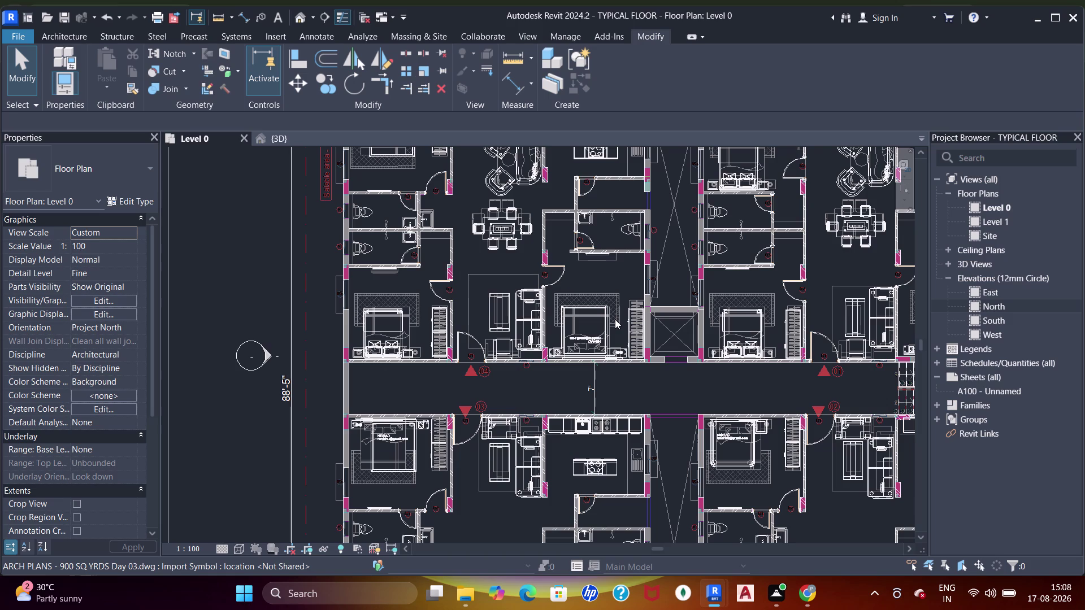
Frame the top-left apartment, then bring the TYPICAL FLOOR window back in front from the taskbar.
scroll(up, 3)
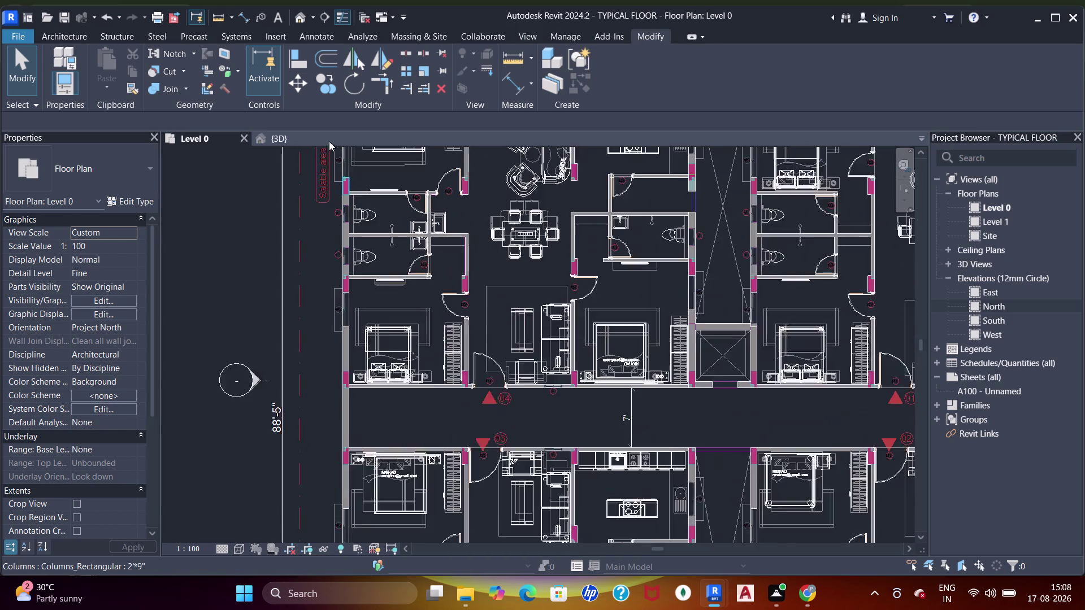
scroll(up, 3)
middle_drag(318, 180, 317, 299)
scroll(up, 3)
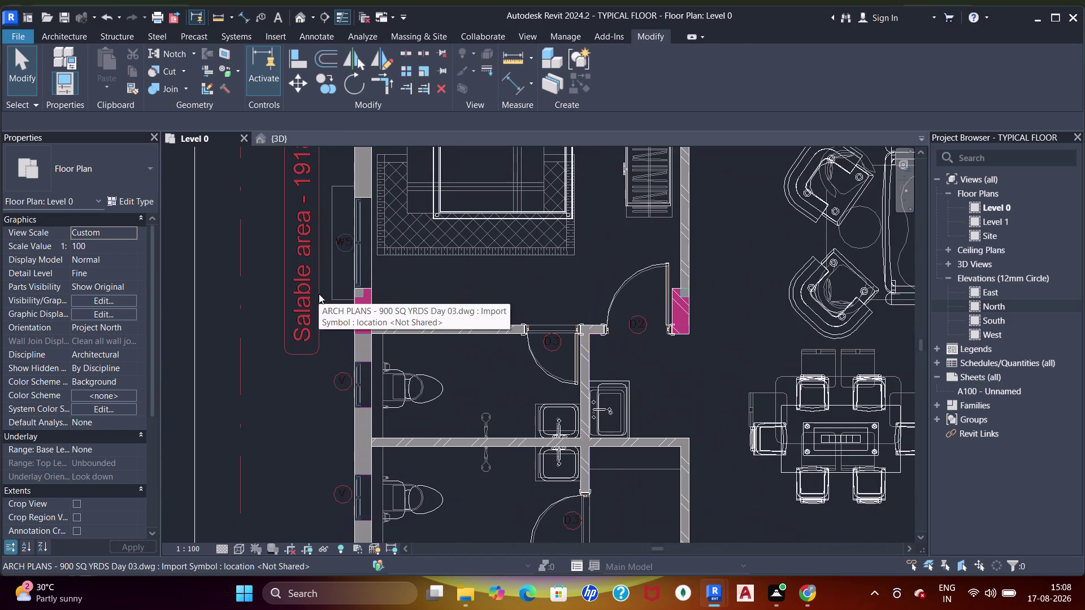
middle_drag(318, 294, 315, 385)
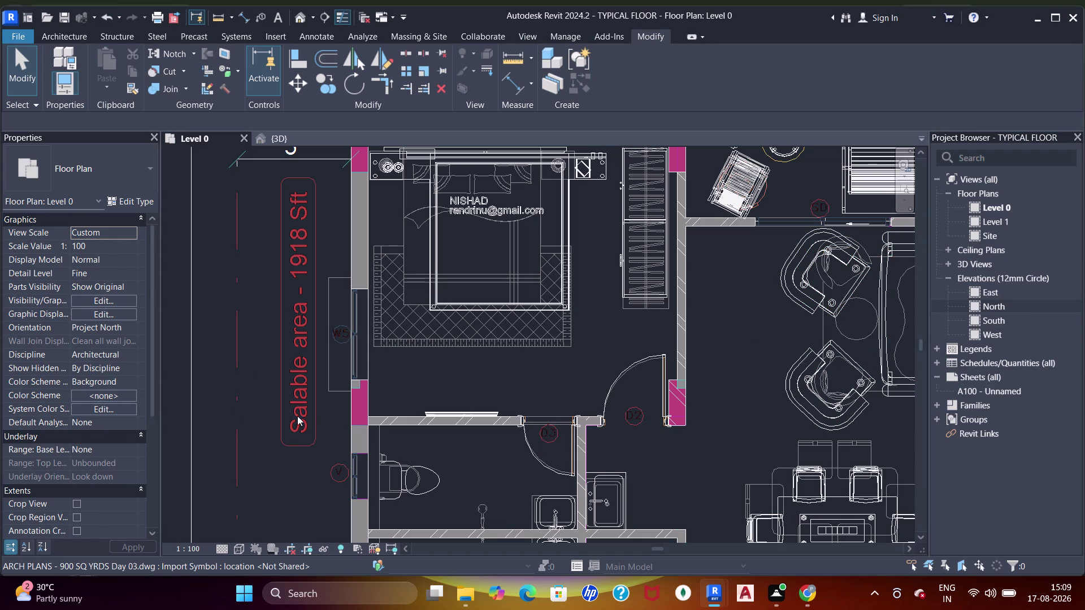
scroll(down, 3)
middle_drag(331, 318, 330, 342)
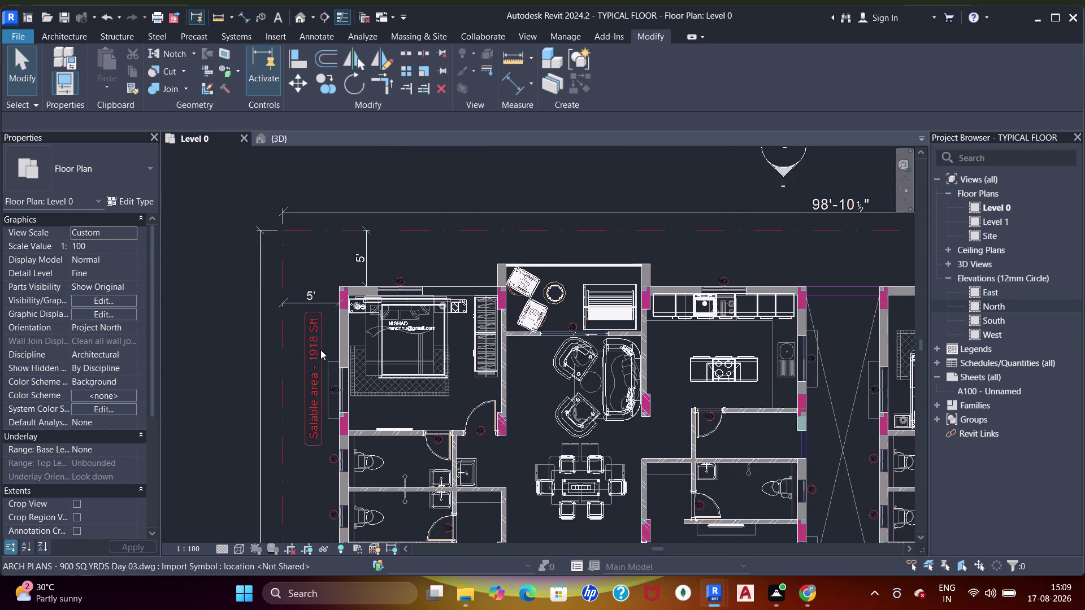
scroll(up, 3)
middle_drag(362, 348, 339, 322)
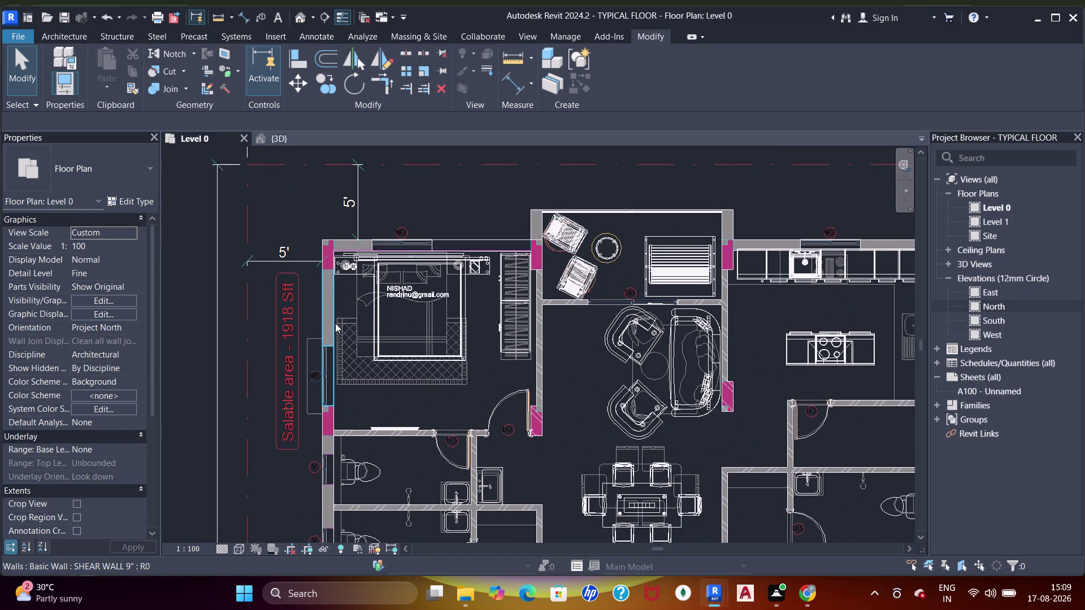
scroll(down, 3)
middle_drag(335, 332, 316, 360)
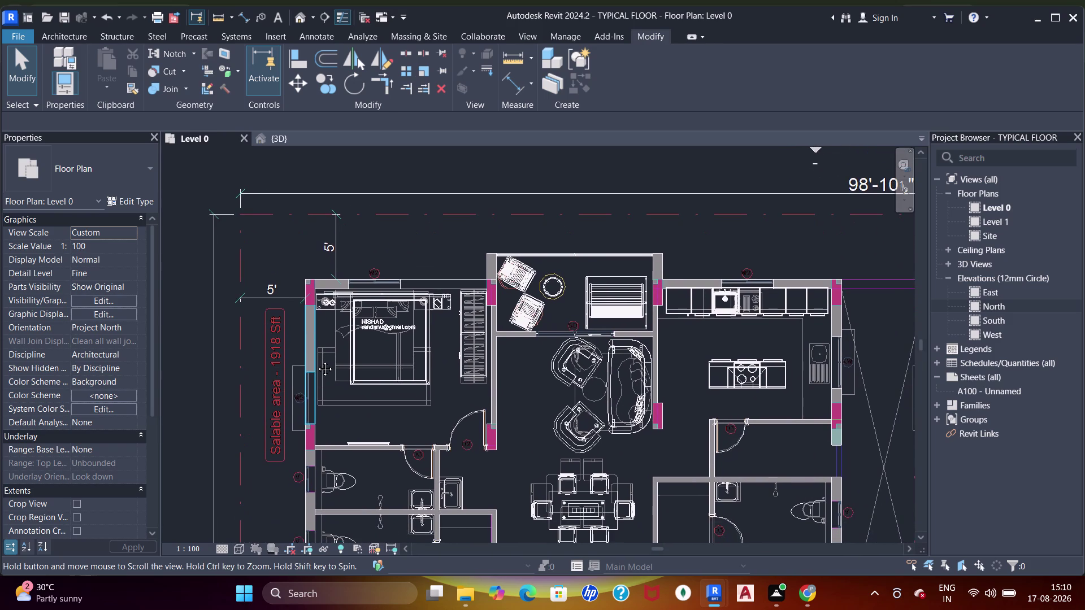
middle_drag(316, 360, 309, 358)
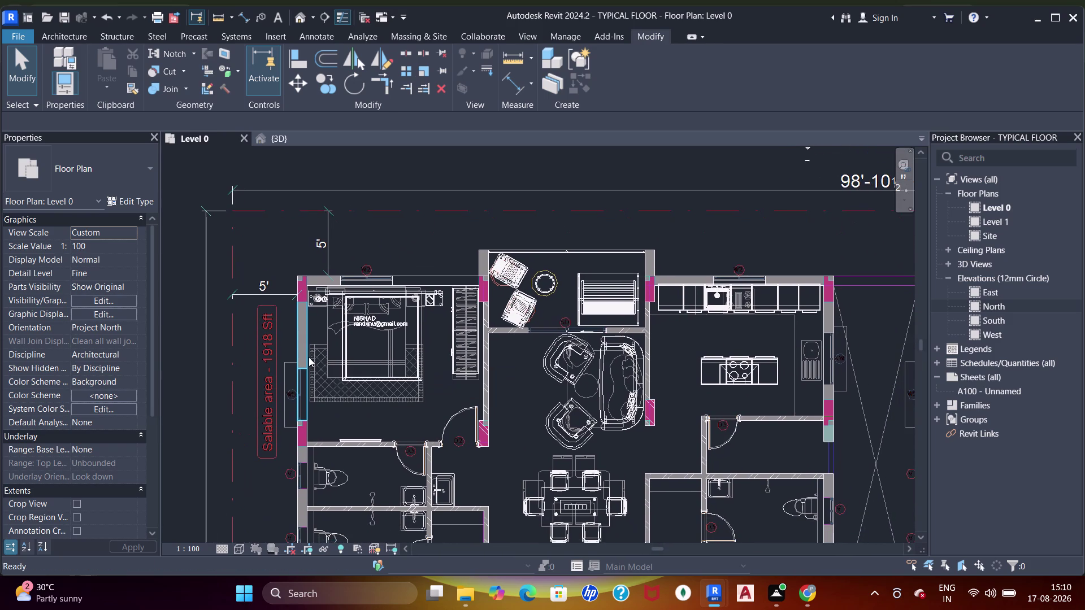
middle_click(309, 358)
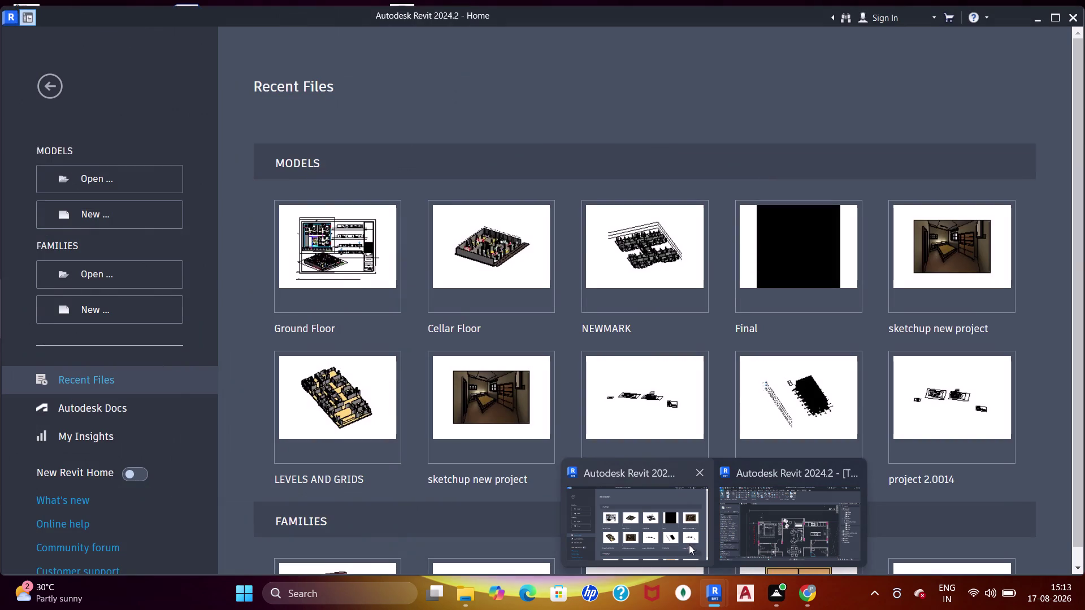
click(747, 535)
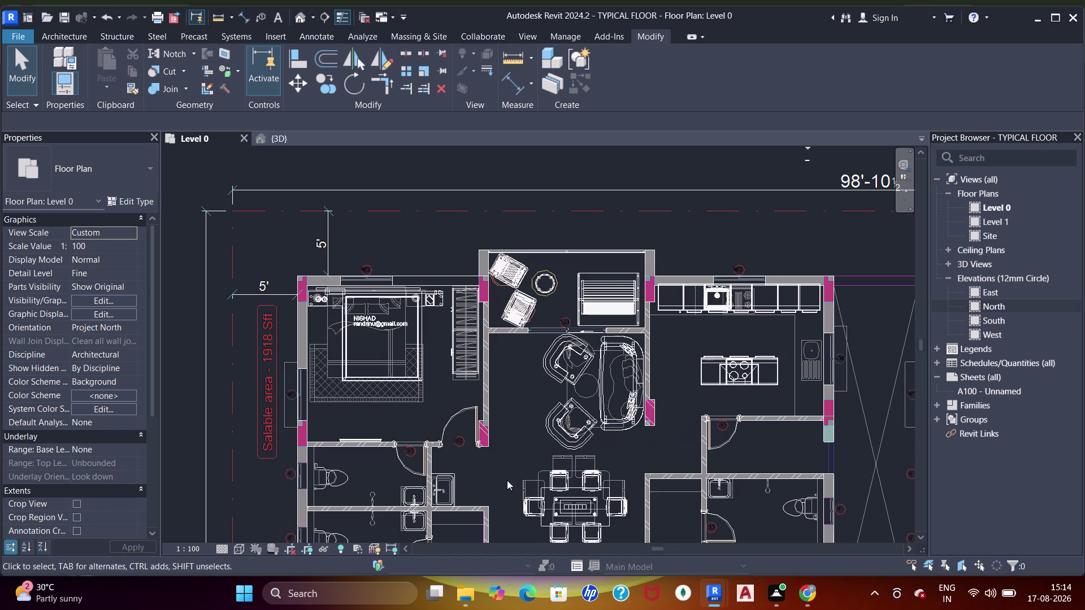
Pan and zoom in on the top-left bedroom of the Level 0 plan.
drag(264, 609, 441, 449)
drag(441, 448, 449, 434)
drag(449, 434, 444, 435)
drag(445, 436, 425, 434)
drag(426, 434, 433, 434)
drag(433, 434, 436, 433)
drag(435, 433, 435, 431)
drag(435, 430, 333, 385)
drag(333, 384, 331, 381)
scroll(up, 3)
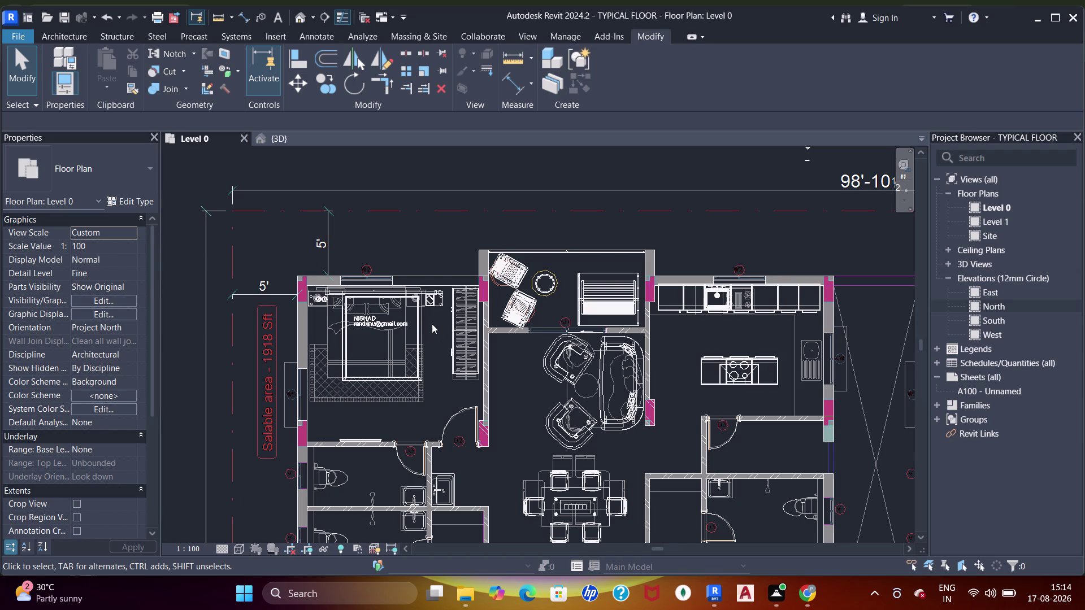
middle_drag(414, 290, 482, 326)
Open Visibility/Graphic Overrides for Level 0 with VG and focus the category filter.
key(Escape)
key(Escape)
key(v)
key(g)
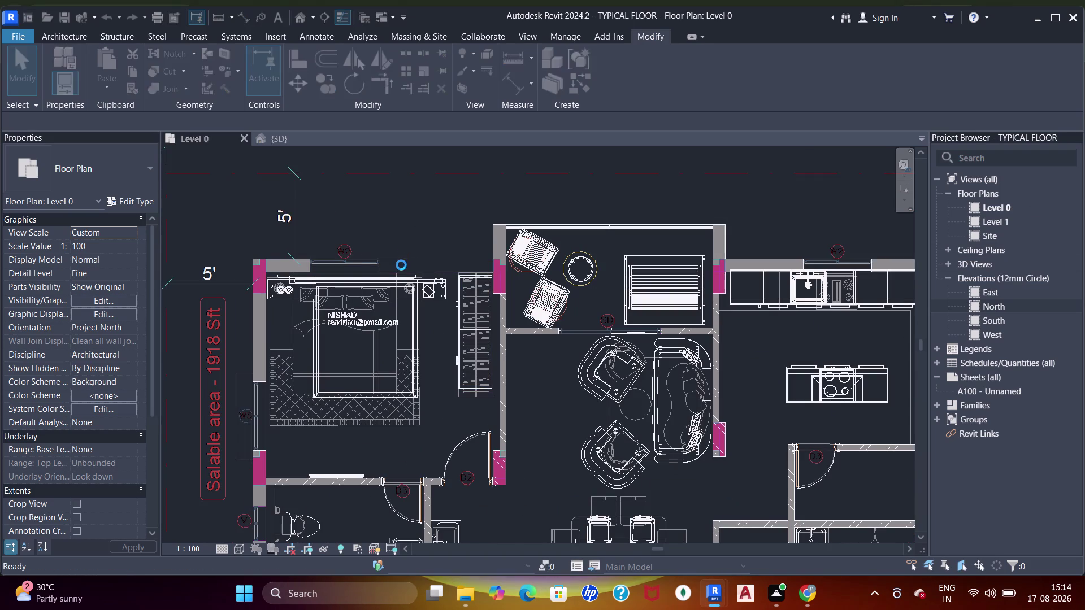
click(403, 147)
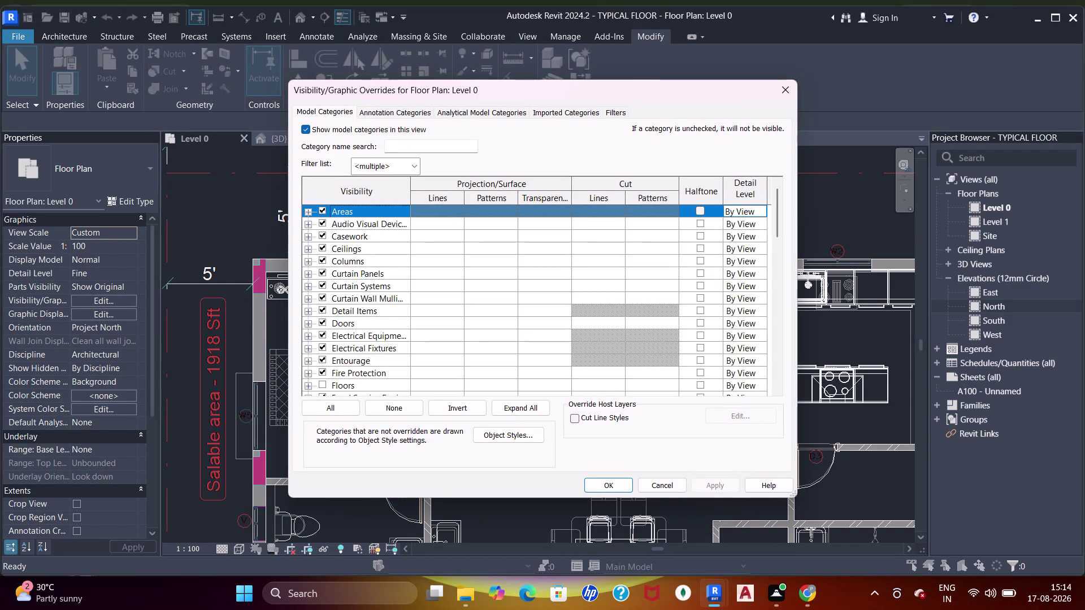
Filter the categories by 'flo' to check Floors visibility, then close the dialog.
key(f)
key(l)
key(o)
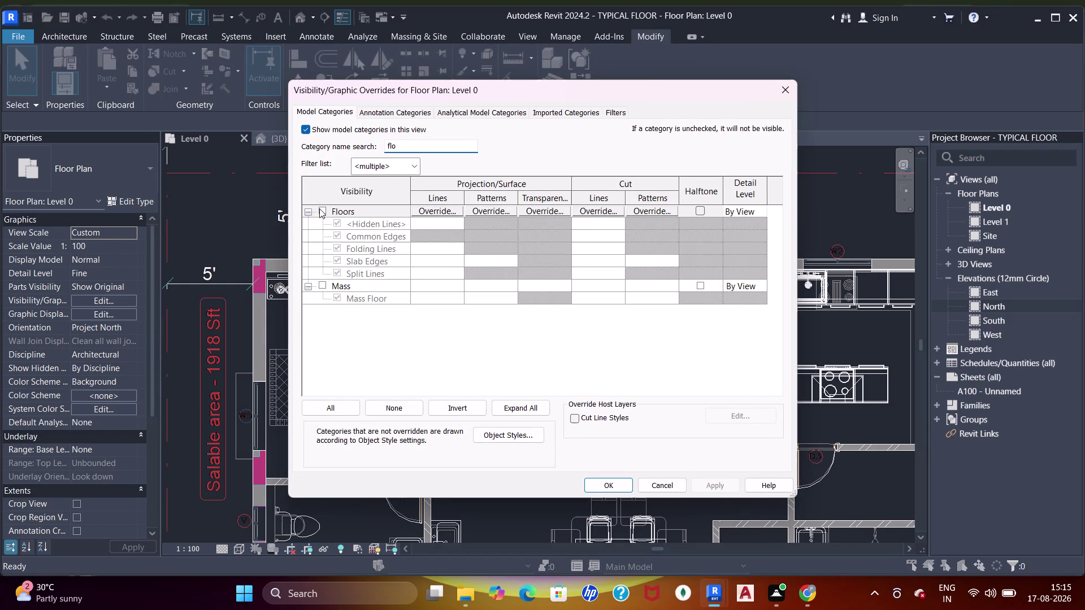
click(319, 208)
click(602, 477)
click(603, 479)
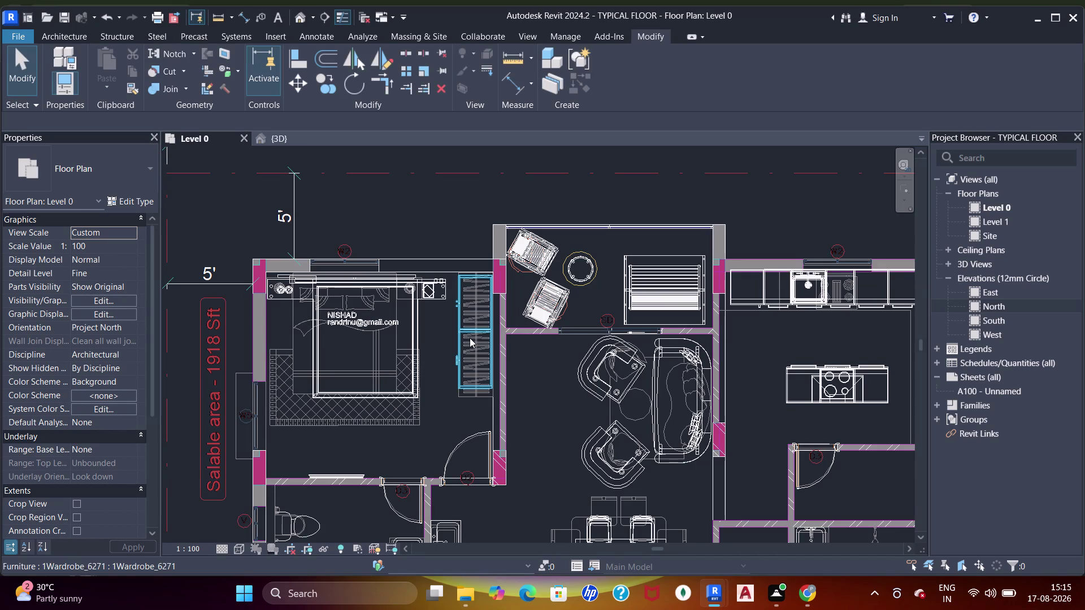
Reopen Visibility/Graphic Overrides with VG and focus the filter box.
right_click(410, 343)
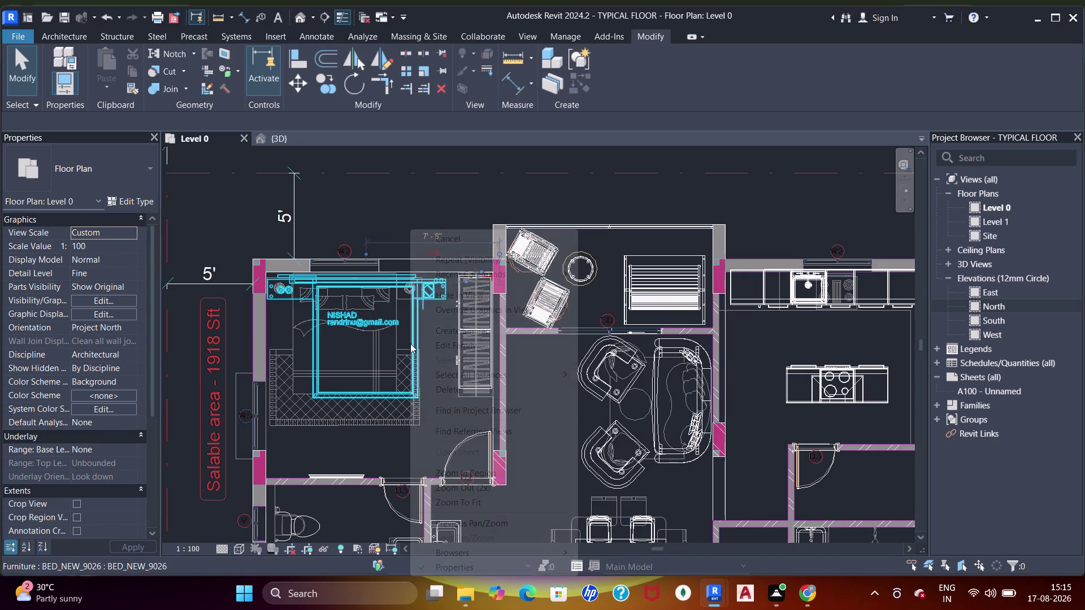
key(Escape)
key(v)
key(g)
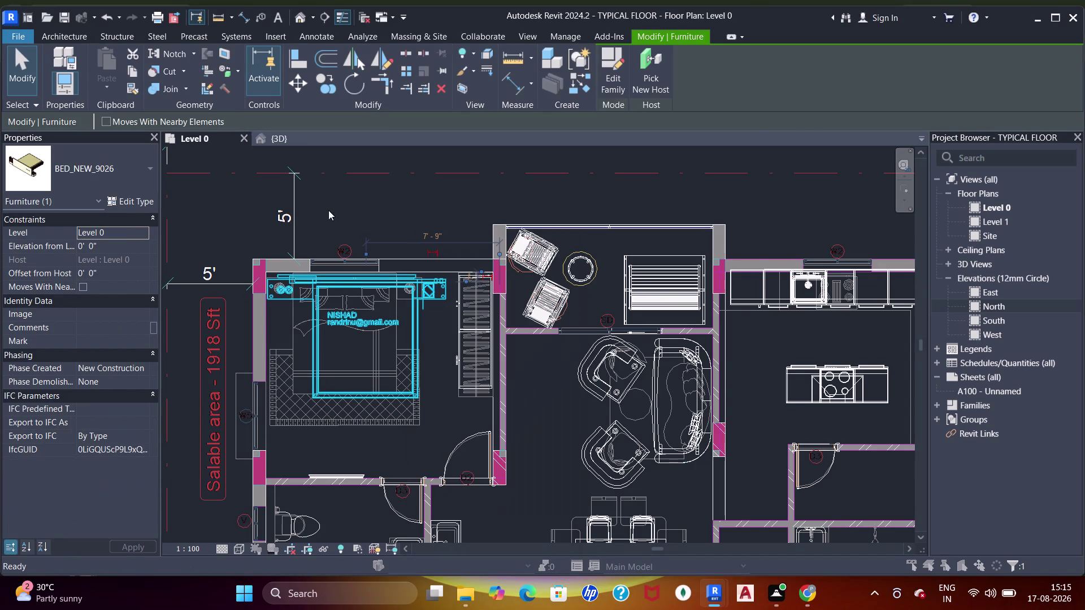
click(414, 143)
Filter by 'fur', uncheck Furniture and Furniture Systems, and confirm with OK.
key(f)
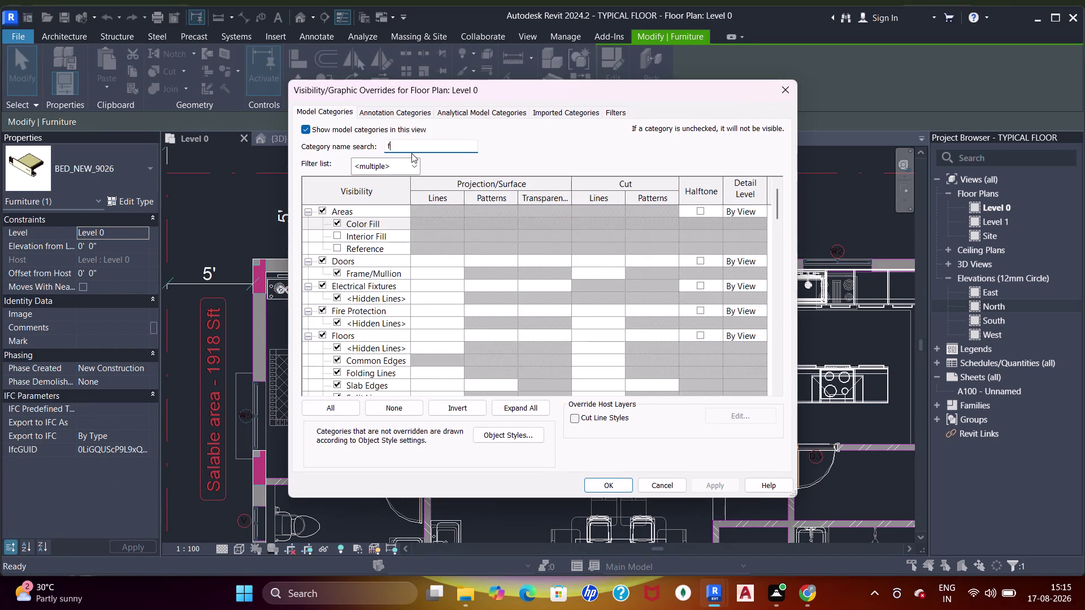
key(u)
key(r)
click(317, 209)
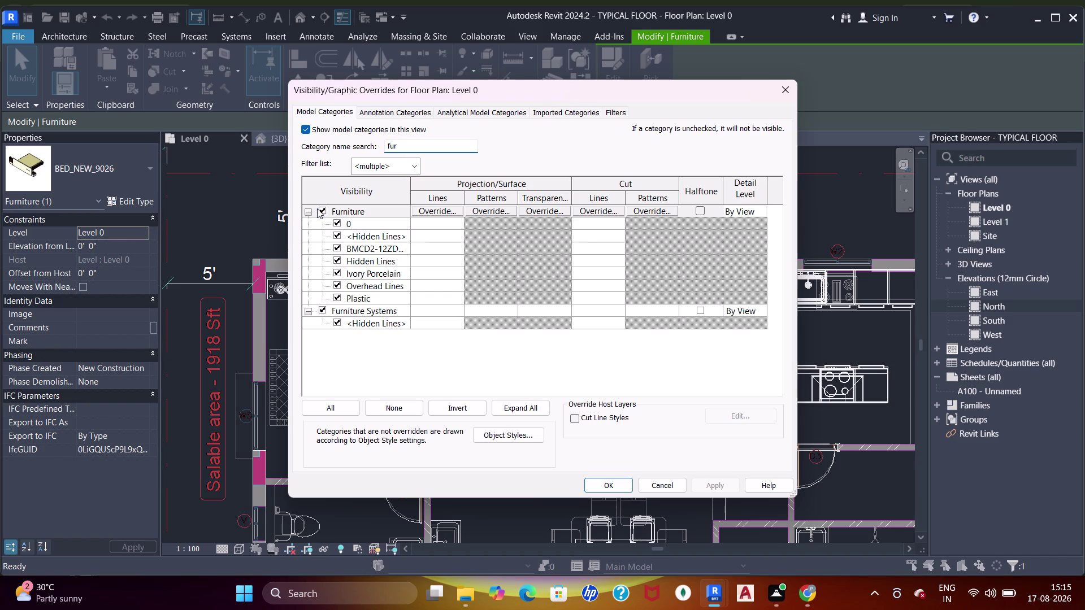
click(326, 306)
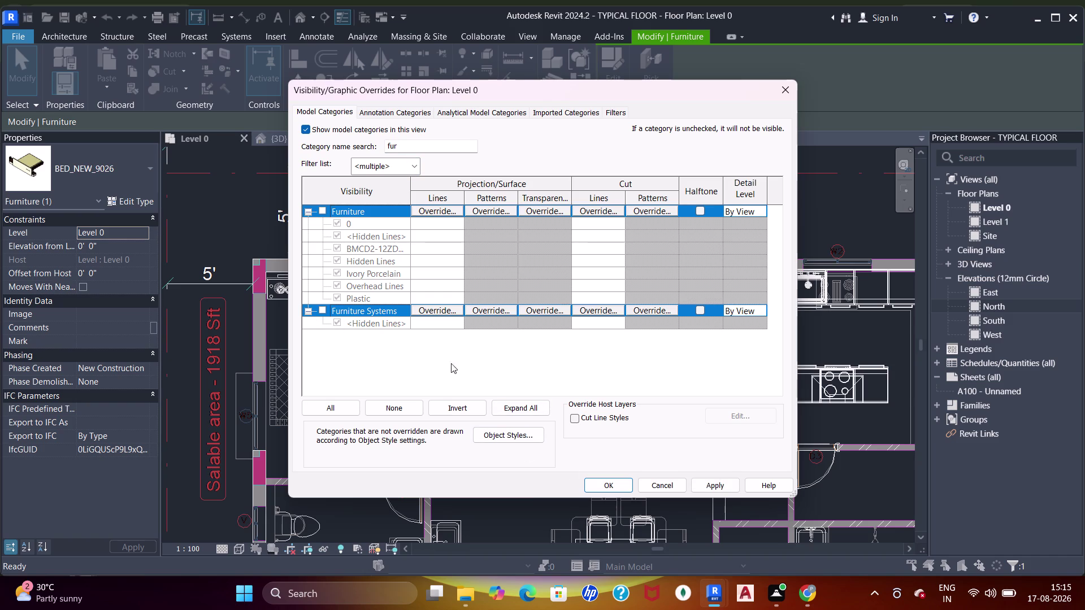
drag(602, 487, 600, 482)
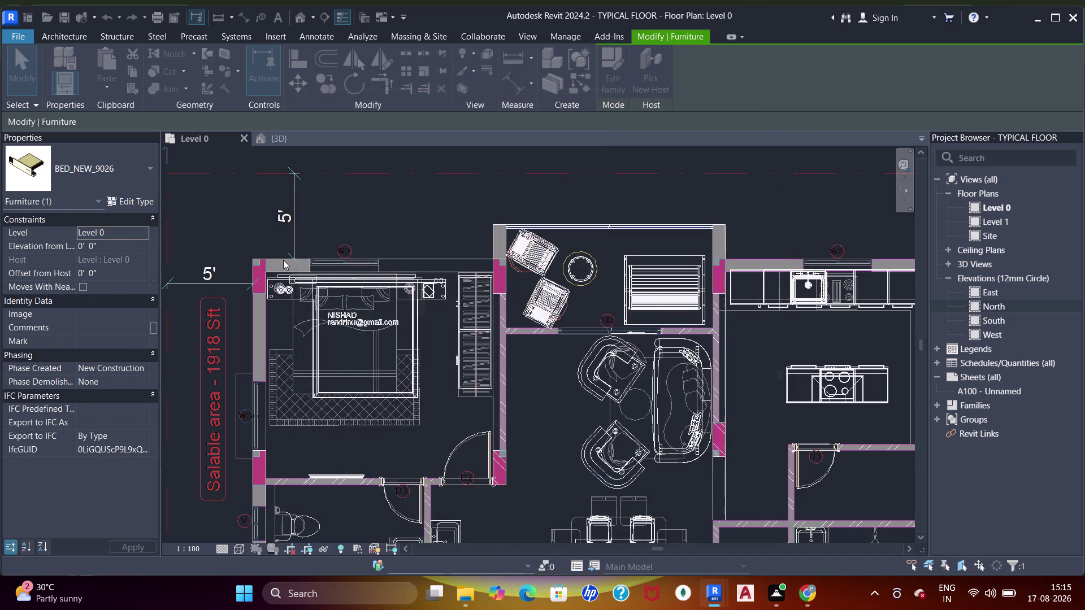
Pan and zoom across the floor plan to survey the apartments.
scroll(down, 3)
middle_drag(512, 298, 483, 241)
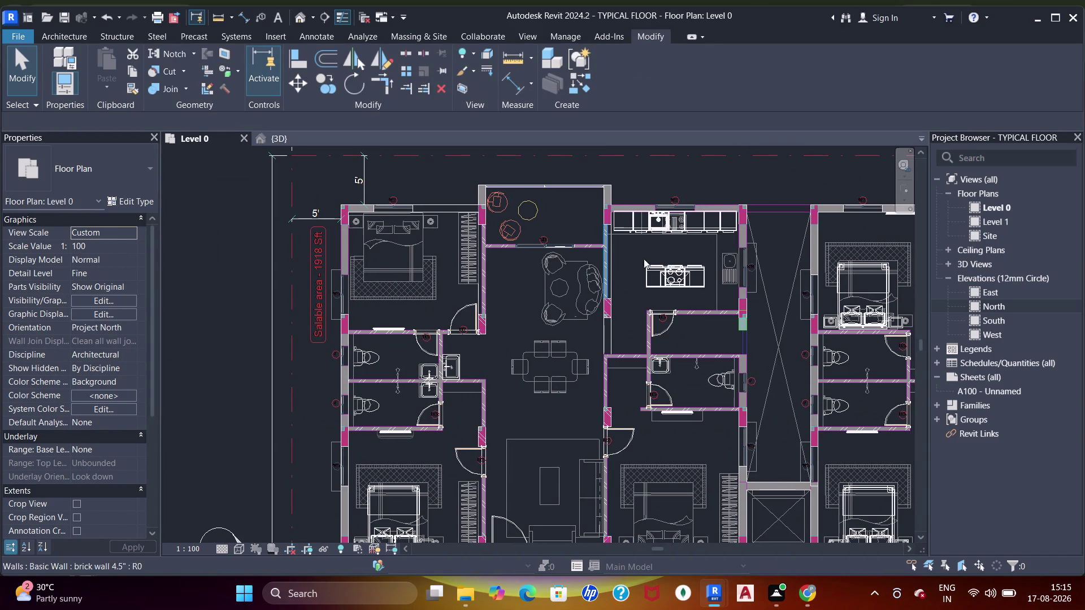
middle_drag(617, 395, 473, 273)
scroll(down, 3)
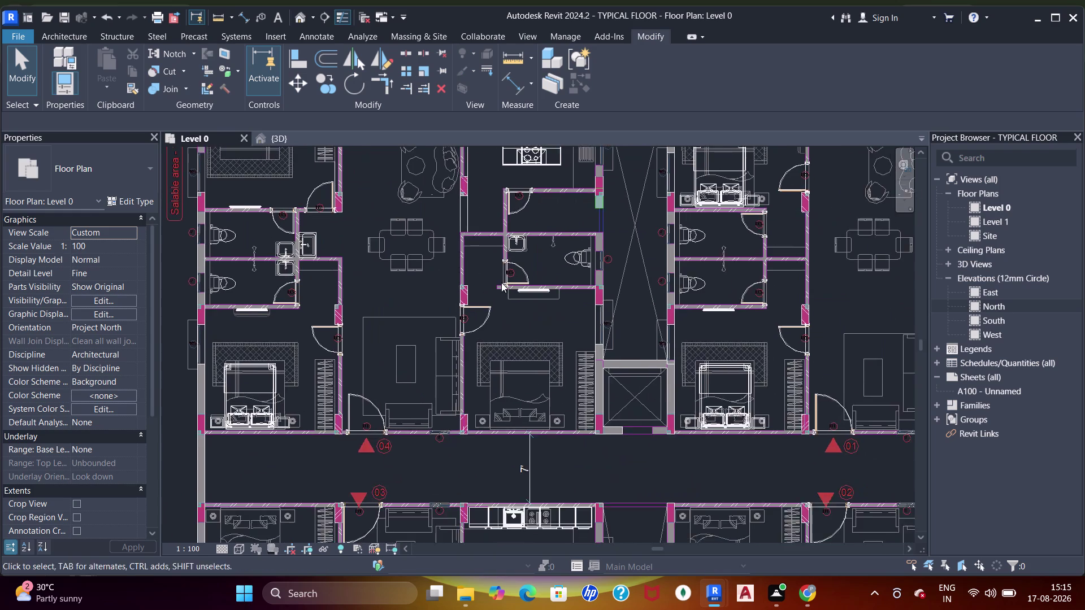
scroll(down, 3)
middle_drag(514, 296, 555, 348)
scroll(up, 3)
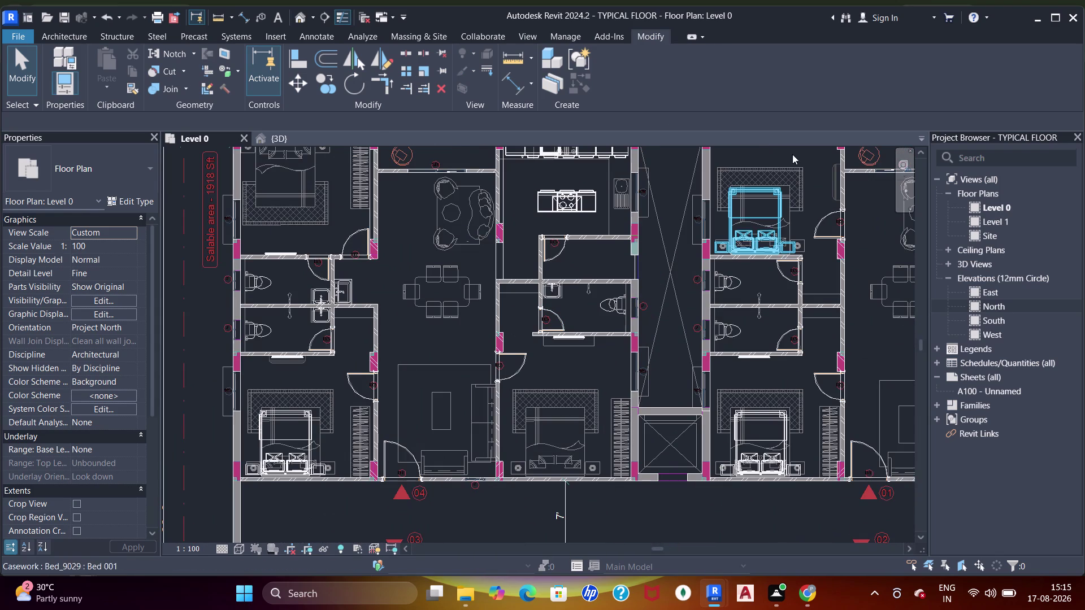
middle_drag(594, 175, 602, 245)
scroll(up, 3)
Temporarily hide all kitchen units visible in the view.
click(578, 267)
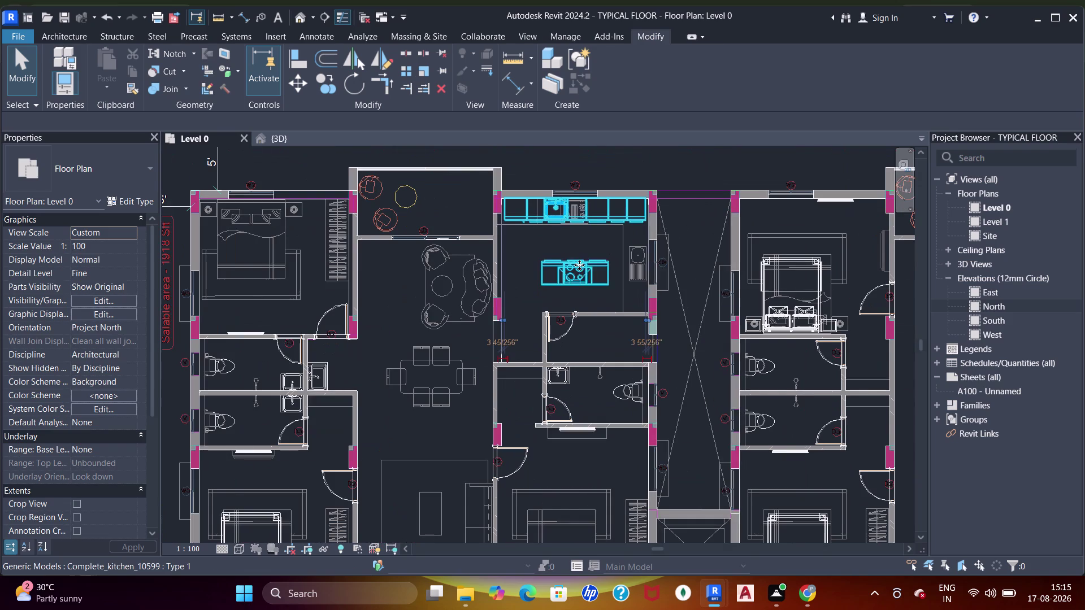
right_click(579, 265)
click(651, 380)
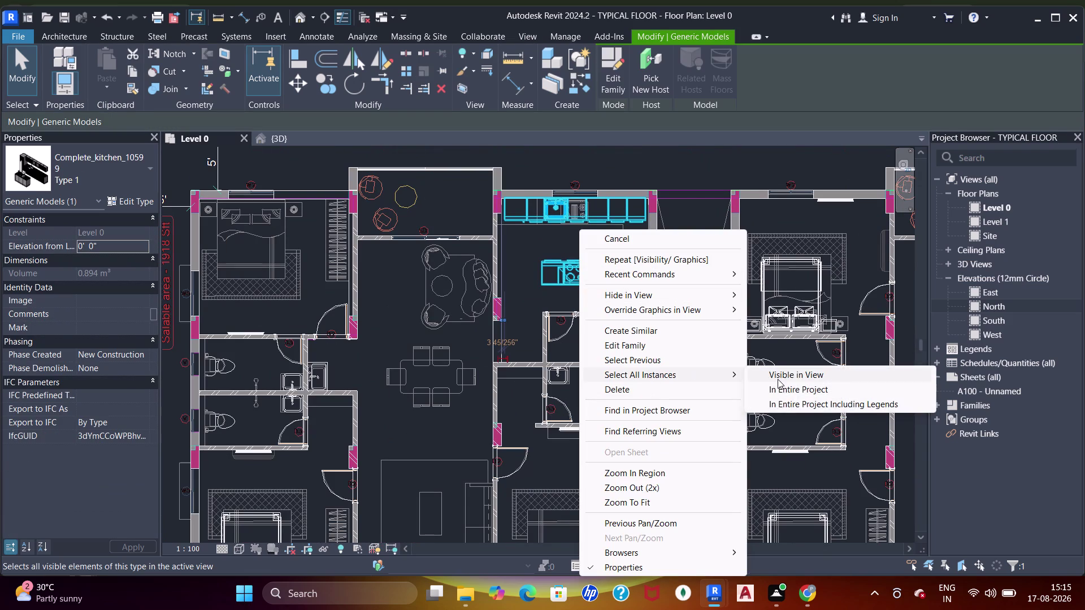
click(778, 379)
text(hh)
Temporarily hide all beds visible in the view.
click(805, 323)
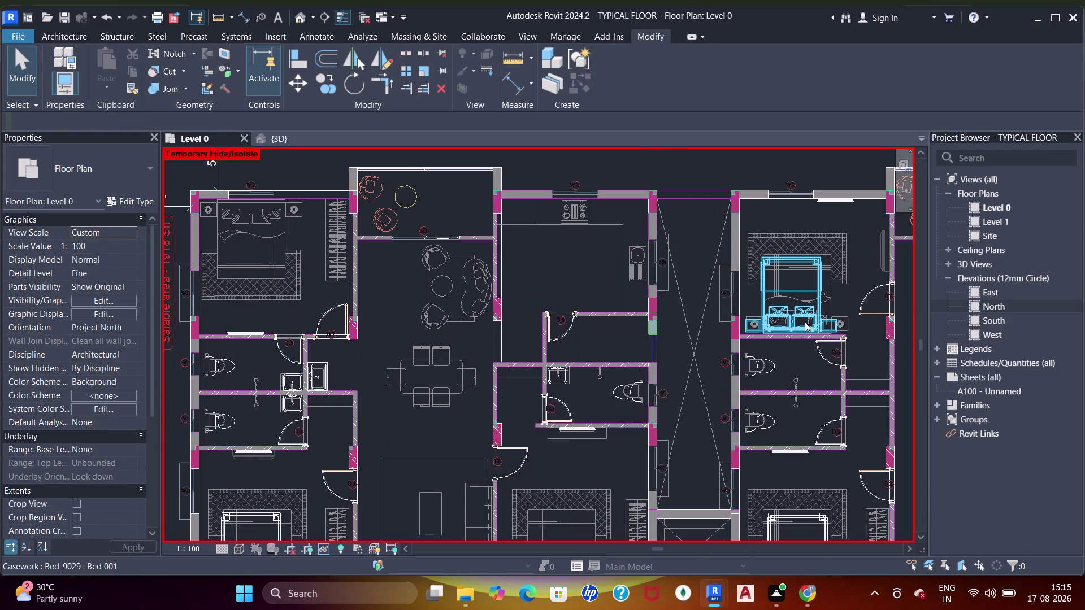
right_click(805, 322)
click(880, 373)
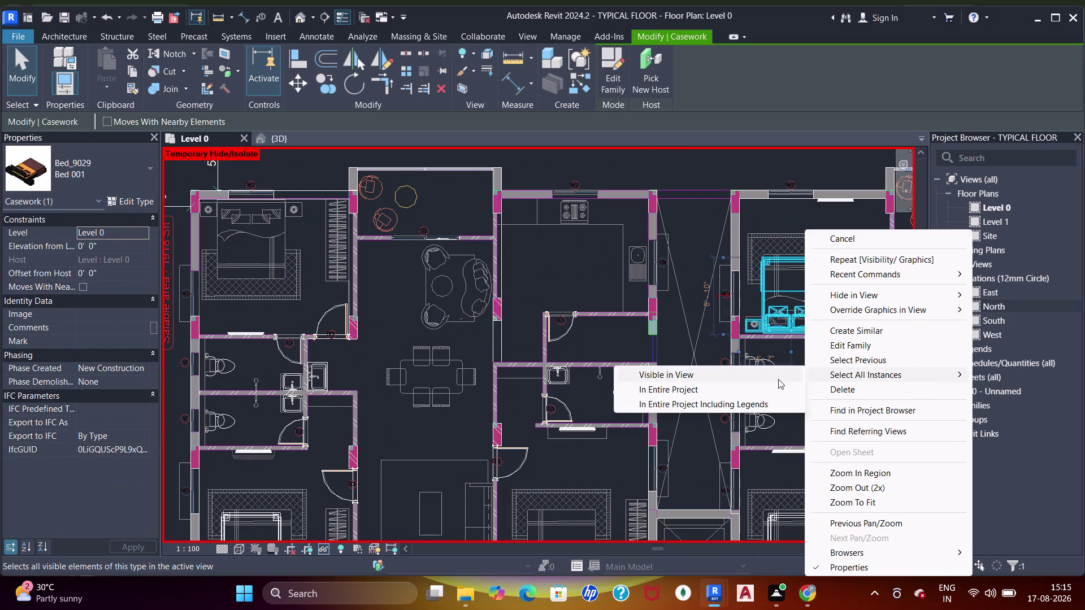
drag(749, 381, 737, 381)
text(hh)
Select every visible Toilet-Domestic-3D instance and temporarily hide them with HH.
scroll(down, 3)
middle_drag(717, 356, 702, 336)
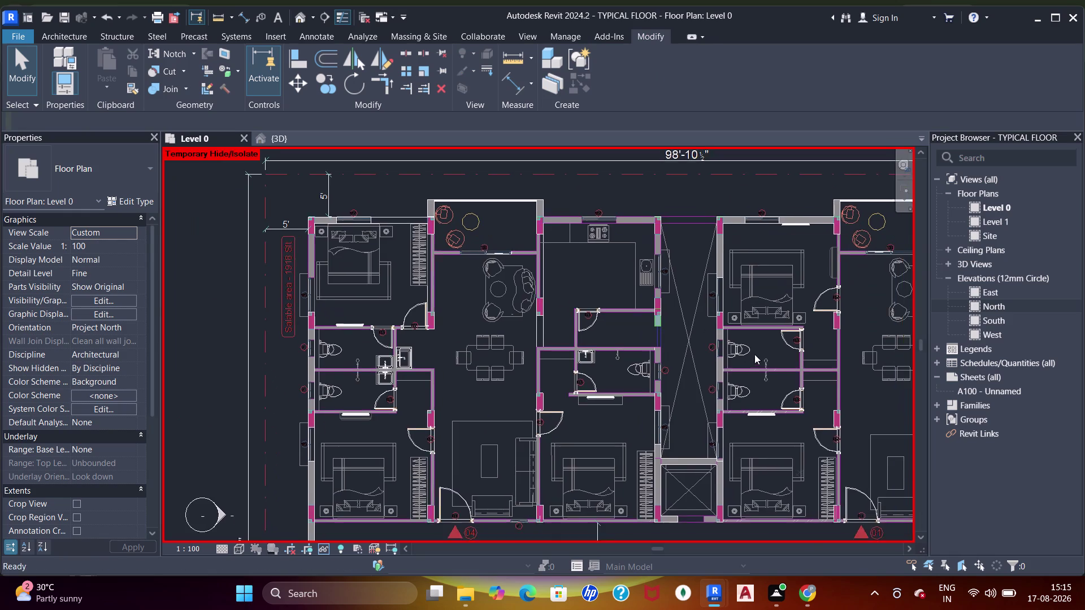
scroll(up, 3)
click(706, 338)
key(Escape)
click(716, 338)
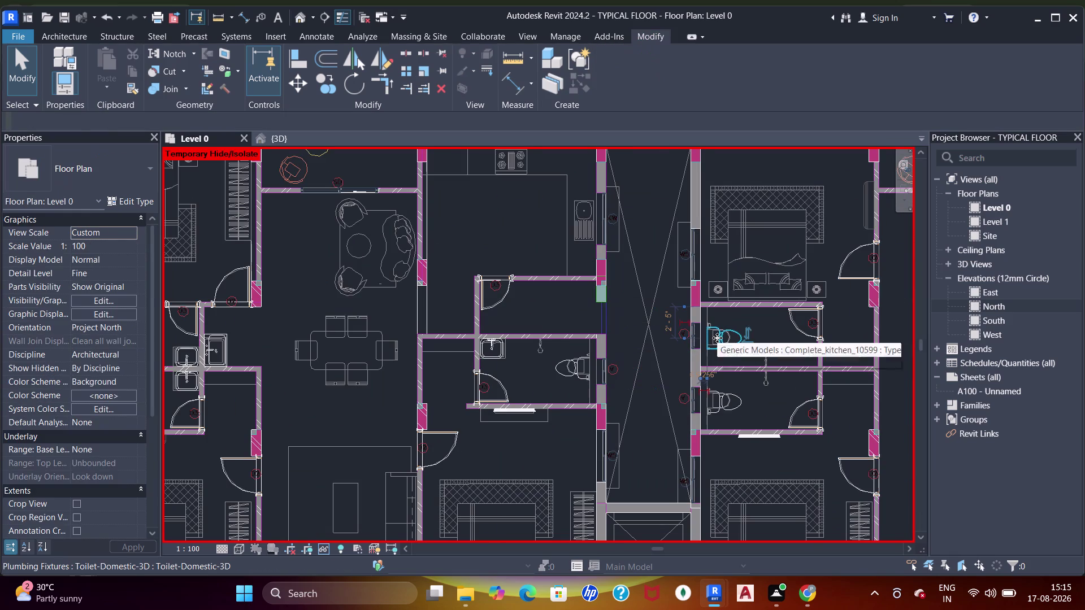
right_drag(717, 338, 723, 339)
click(769, 378)
click(921, 376)
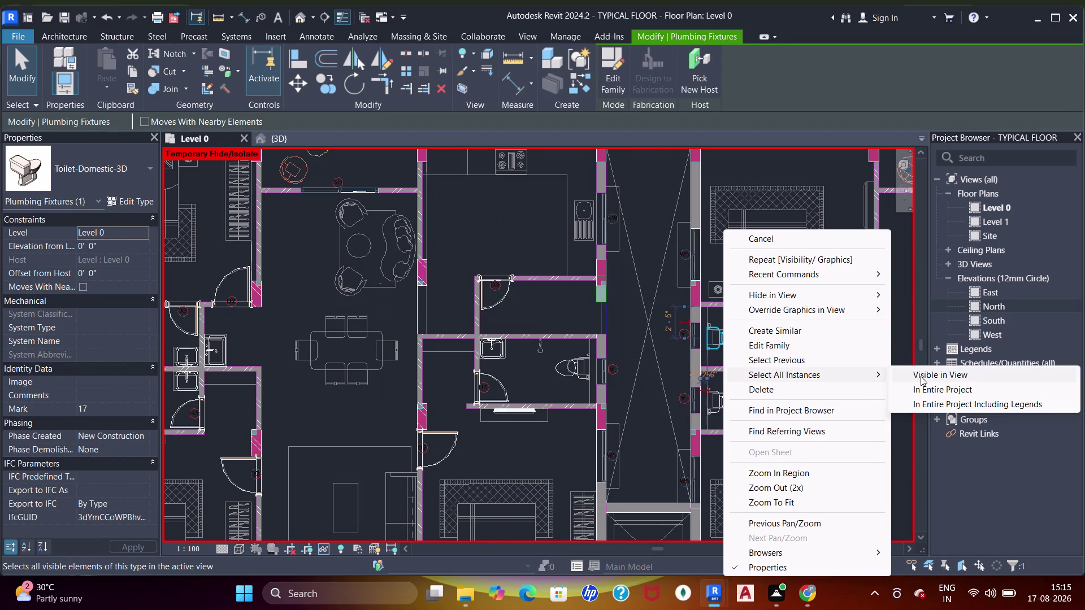
key(h)
key(h)
Shift the plan and pick a bathroom vanity sink.
scroll(down, 3)
middle_drag(679, 327, 680, 289)
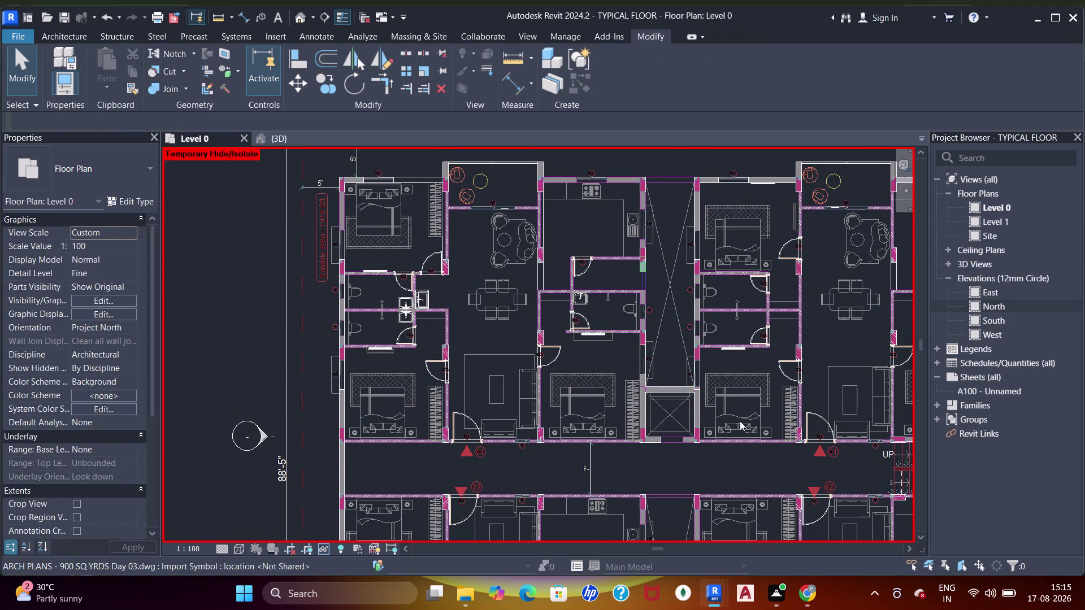
scroll(up, 3)
click(403, 320)
Temporarily hide all visible vanity sinks and kitchen sinks.
right_click(404, 321)
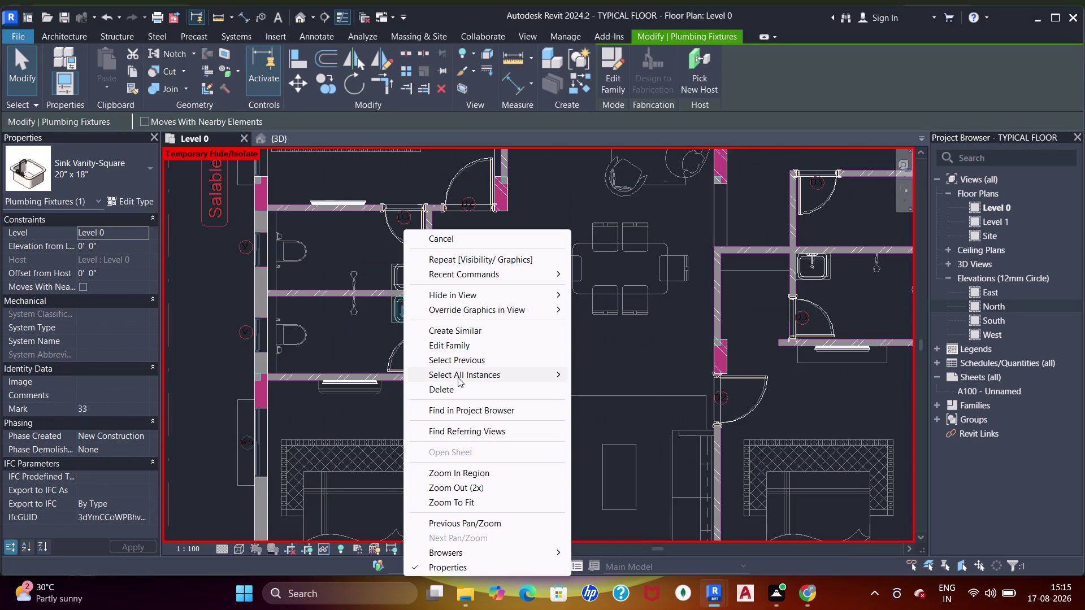
click(458, 378)
click(606, 375)
text(hh)
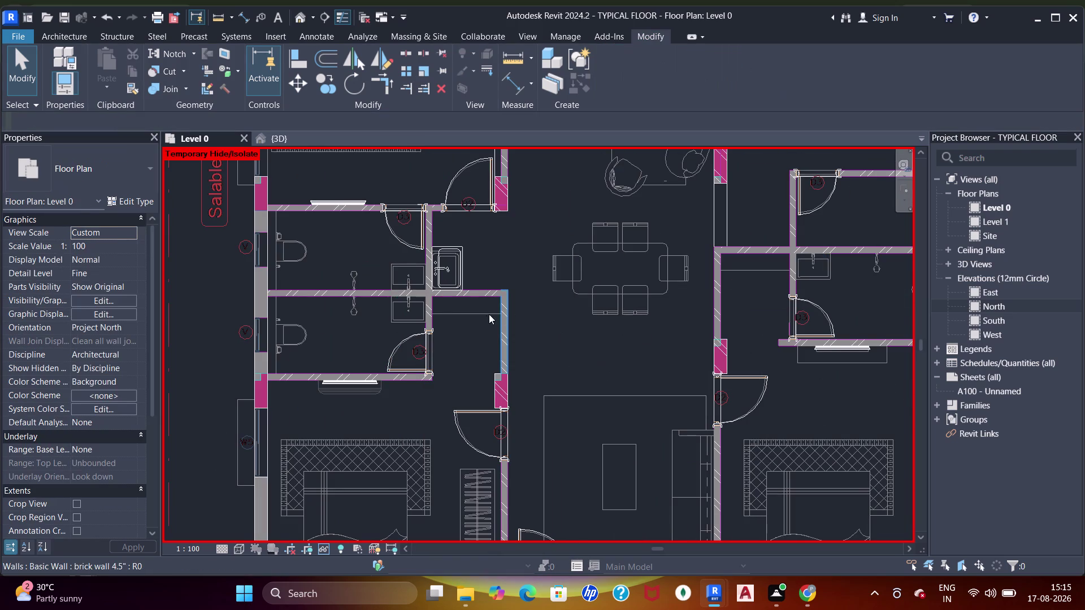
scroll(down, 3)
click(444, 286)
right_click(445, 285)
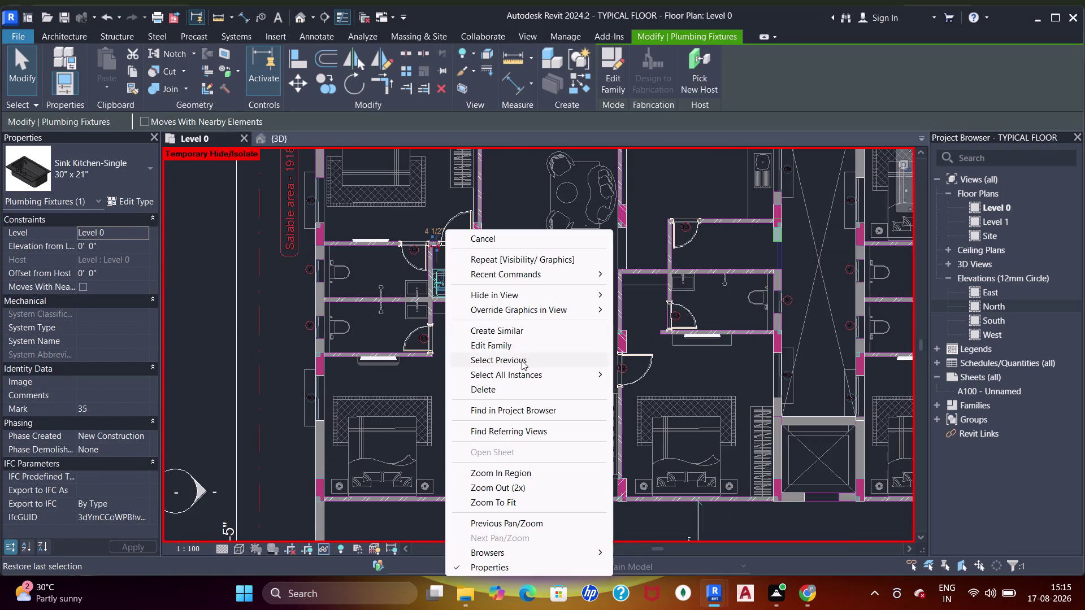
click(522, 369)
click(647, 373)
key(h)
key(h)
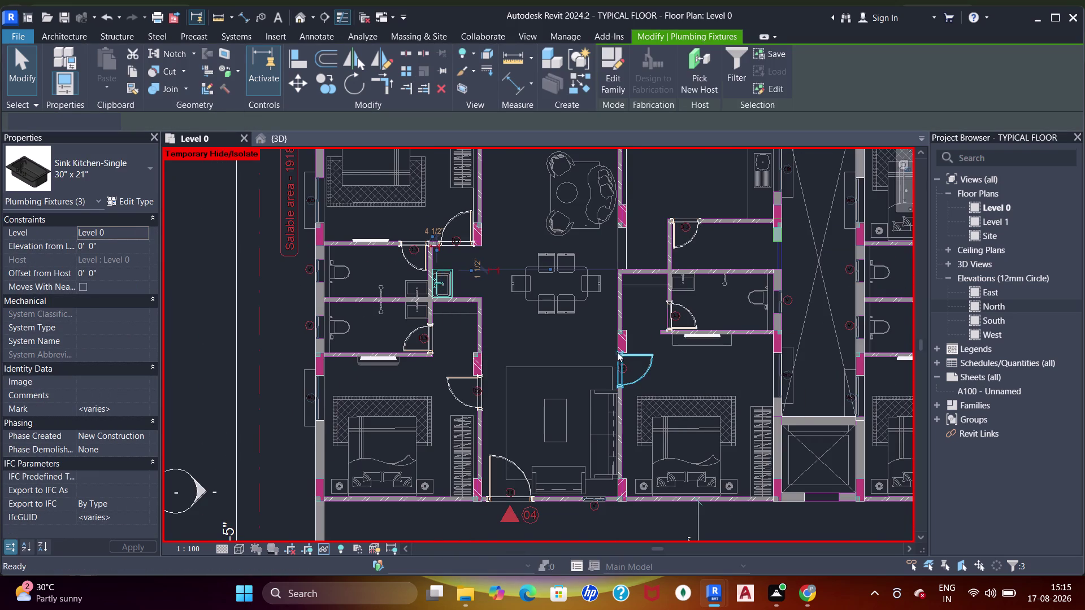
Pan to a bedroom door and select all visible 3' interior doors.
scroll(down, 3)
middle_drag(592, 310, 517, 273)
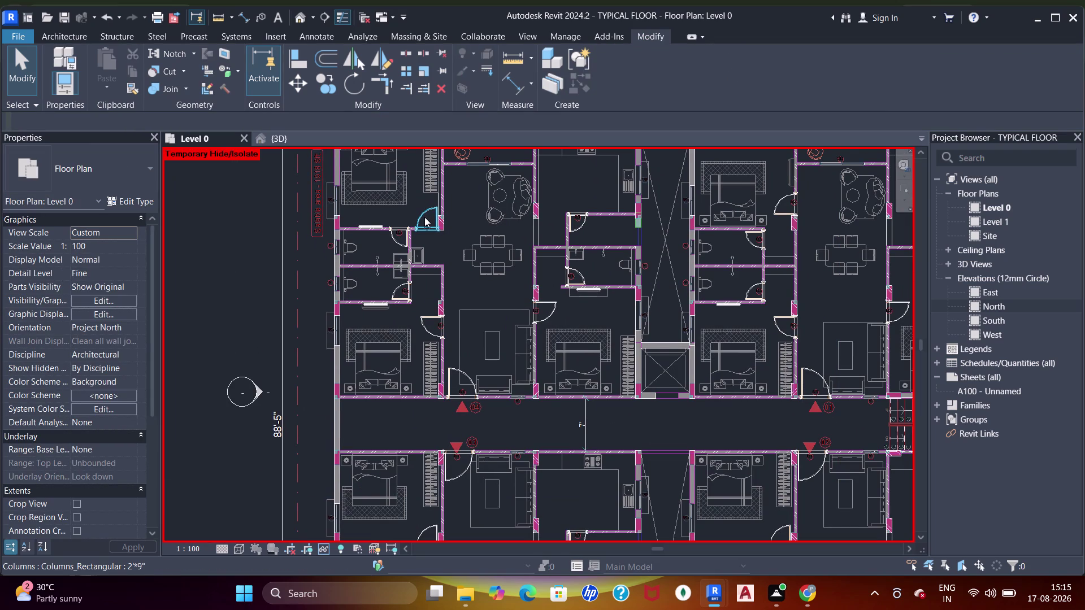
middle_drag(528, 380, 486, 247)
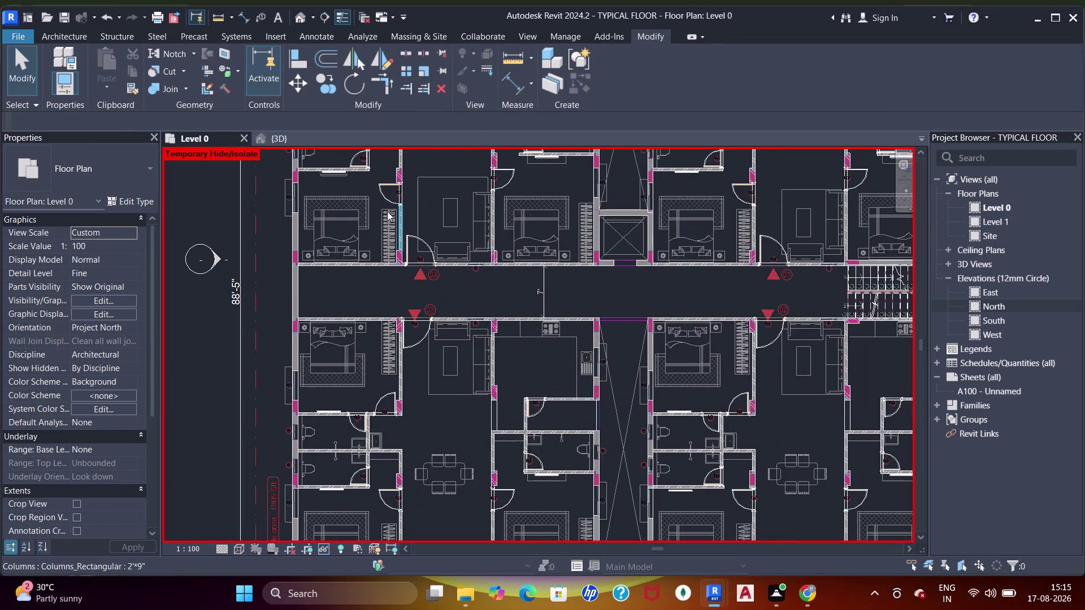
scroll(up, 3)
middle_drag(386, 221, 408, 322)
click(396, 261)
right_click(398, 260)
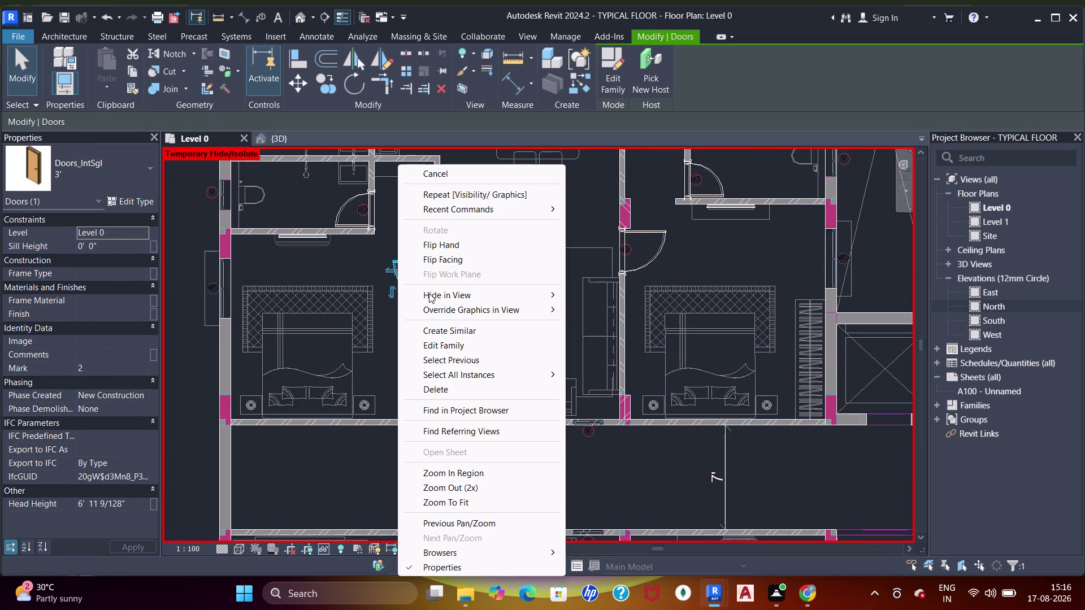
click(471, 372)
click(608, 371)
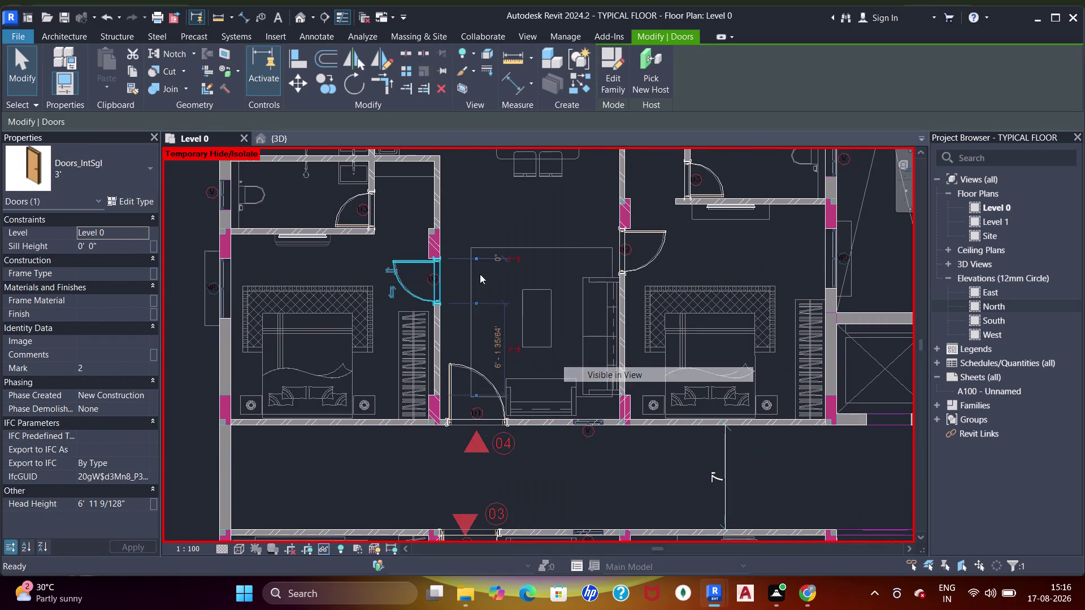
Select all visible 2'6" interior doors and temporarily hide them.
middle_drag(363, 210, 401, 323)
scroll(up, 3)
click(394, 308)
right_click(394, 308)
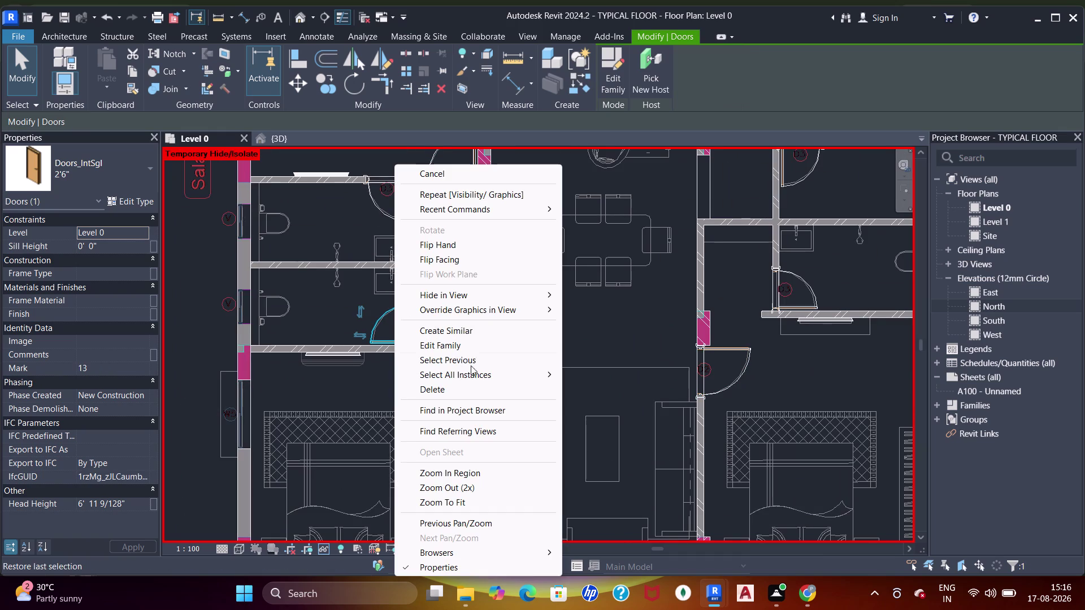
click(464, 371)
click(596, 370)
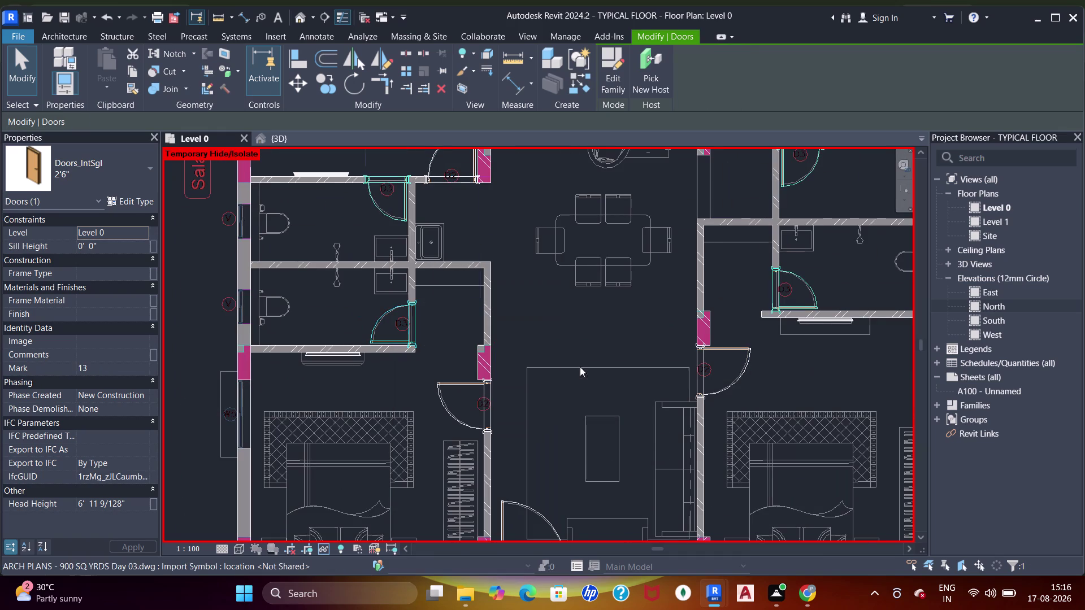
key(h)
key(h)
Temporarily hide all remaining visible 3' doors.
click(456, 394)
click(442, 388)
right_click(442, 388)
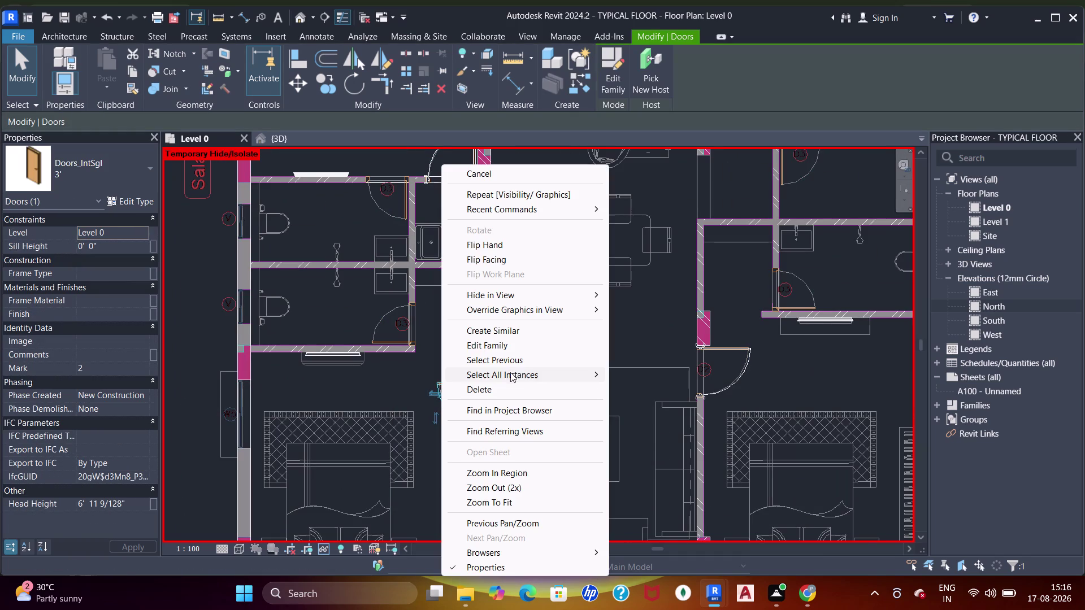
click(512, 368)
click(619, 364)
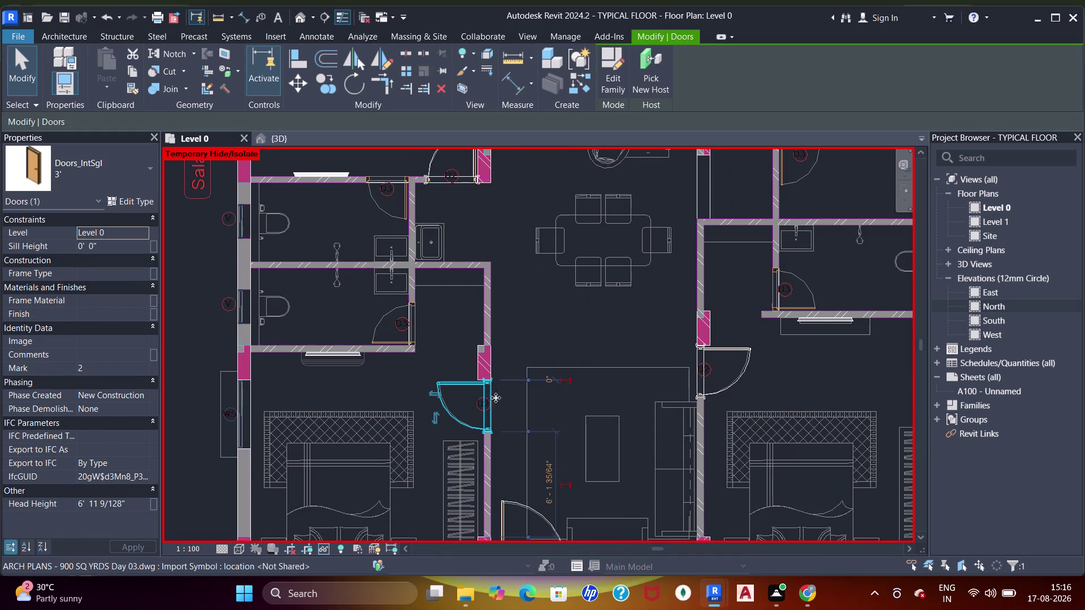
right_click(490, 388)
click(577, 375)
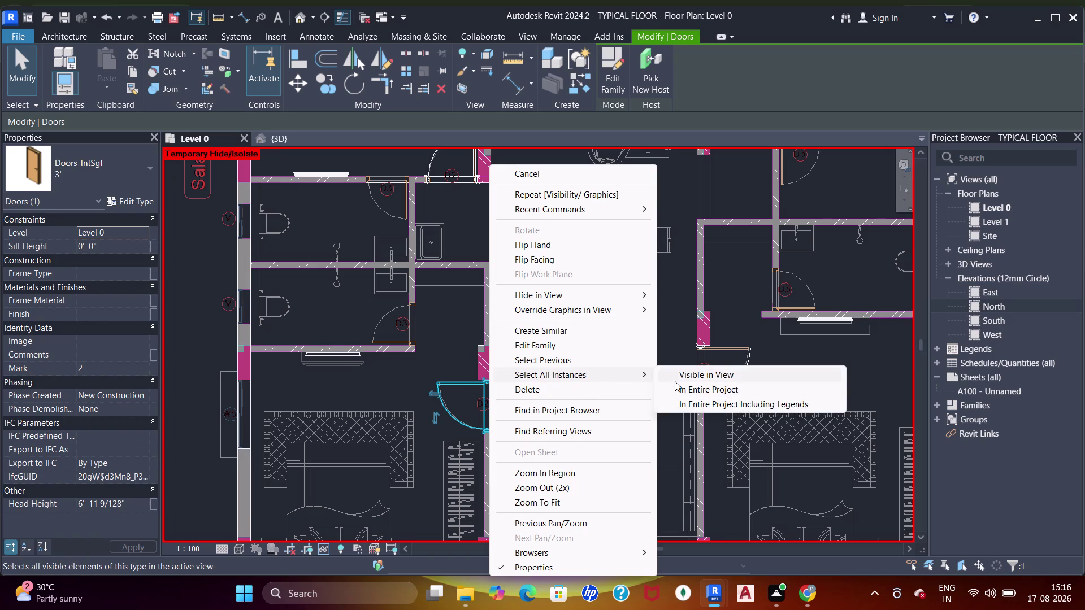
click(675, 376)
key(h)
key(h)
Temporarily hide all TV models visible in the view.
middle_drag(464, 272, 462, 399)
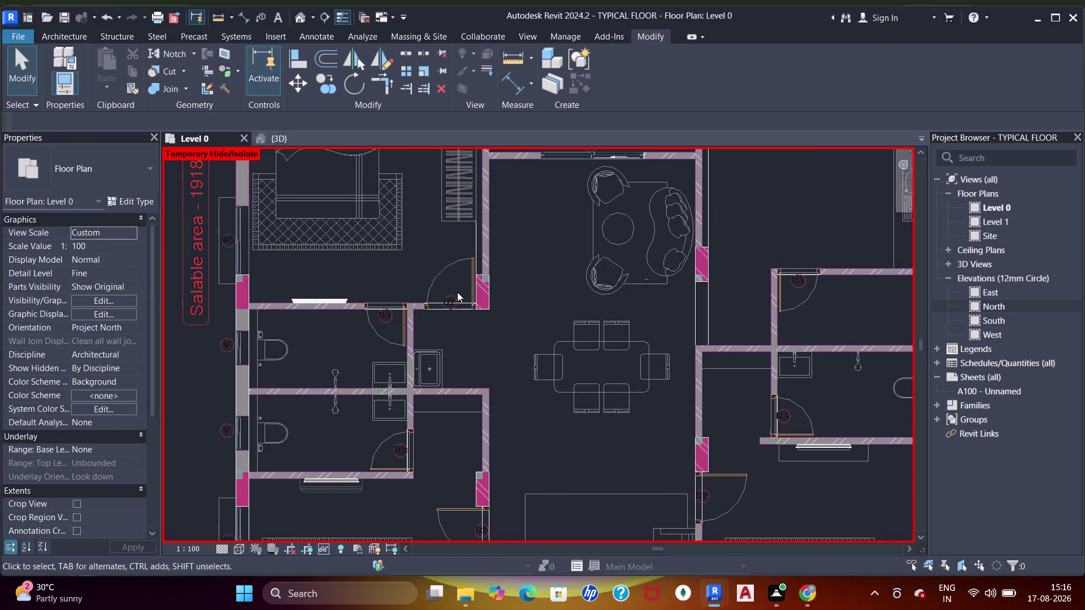
scroll(down, 3)
middle_drag(501, 302, 472, 282)
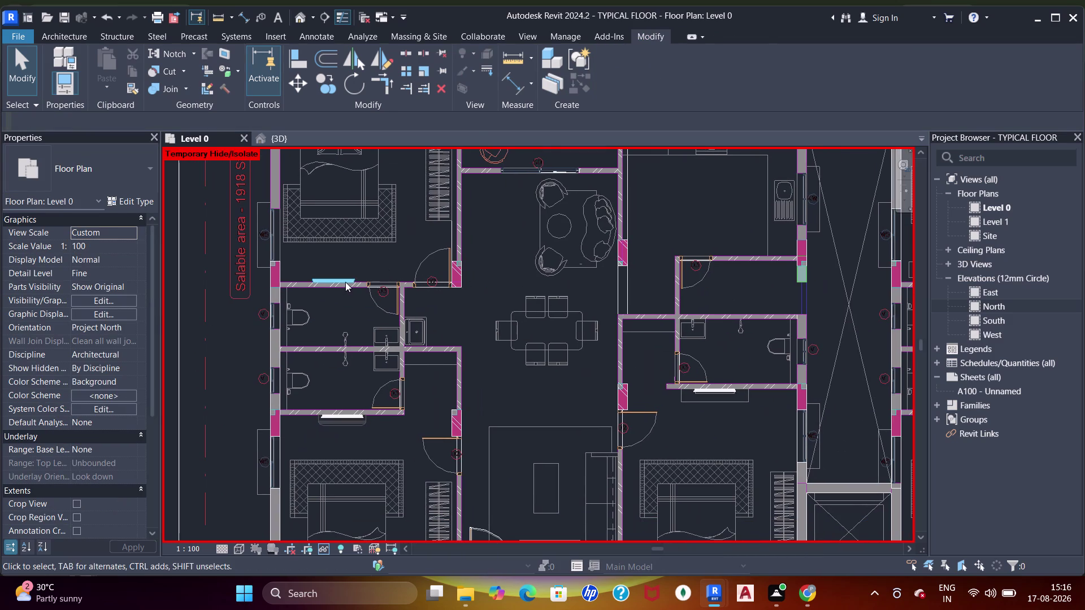
click(345, 282)
right_click(344, 282)
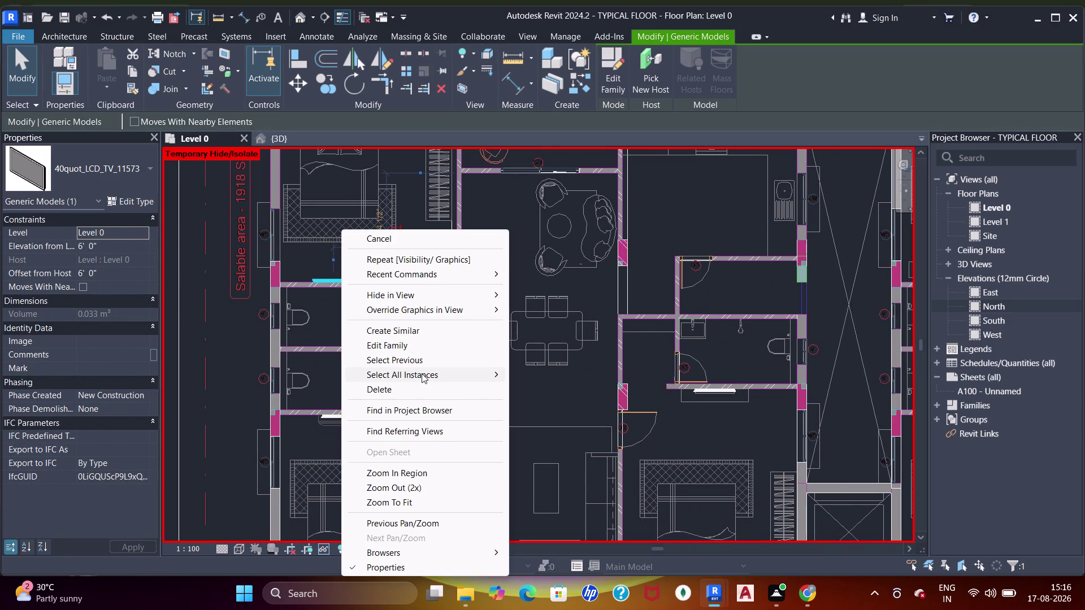
click(422, 373)
click(539, 379)
text(hh)
Temporarily hide all visible 4' doors, then review the plan for leftover elements.
scroll(down, 3)
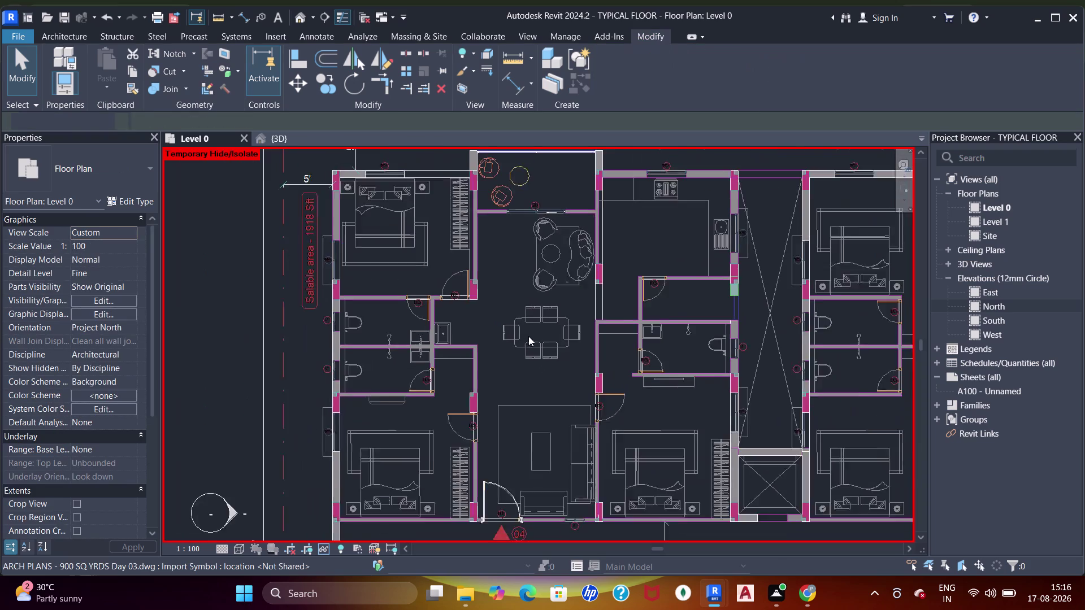
middle_drag(534, 333, 396, 262)
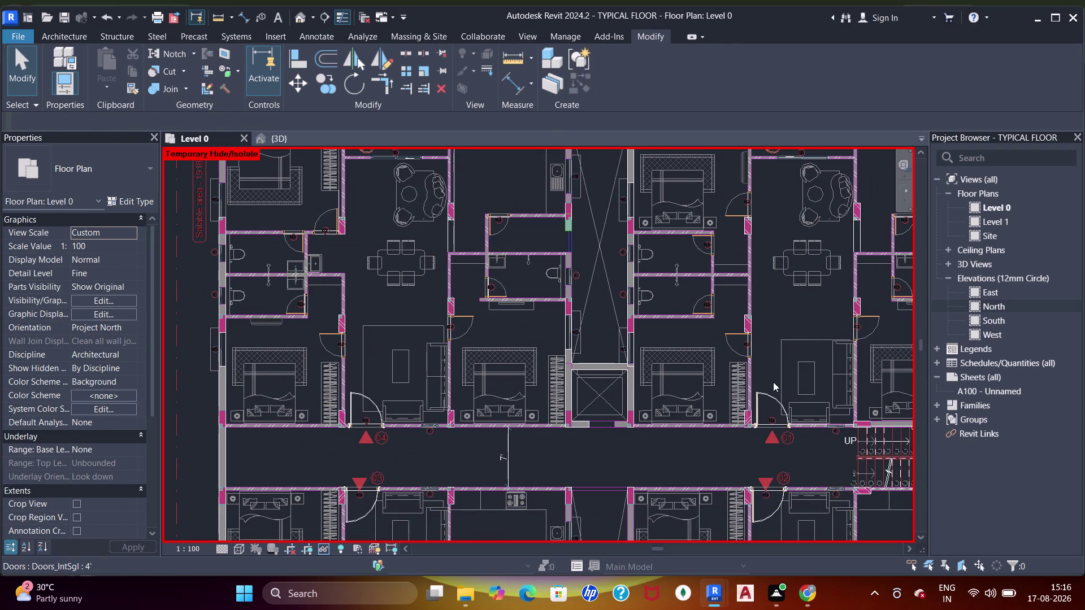
click(786, 403)
right_click(786, 406)
click(853, 373)
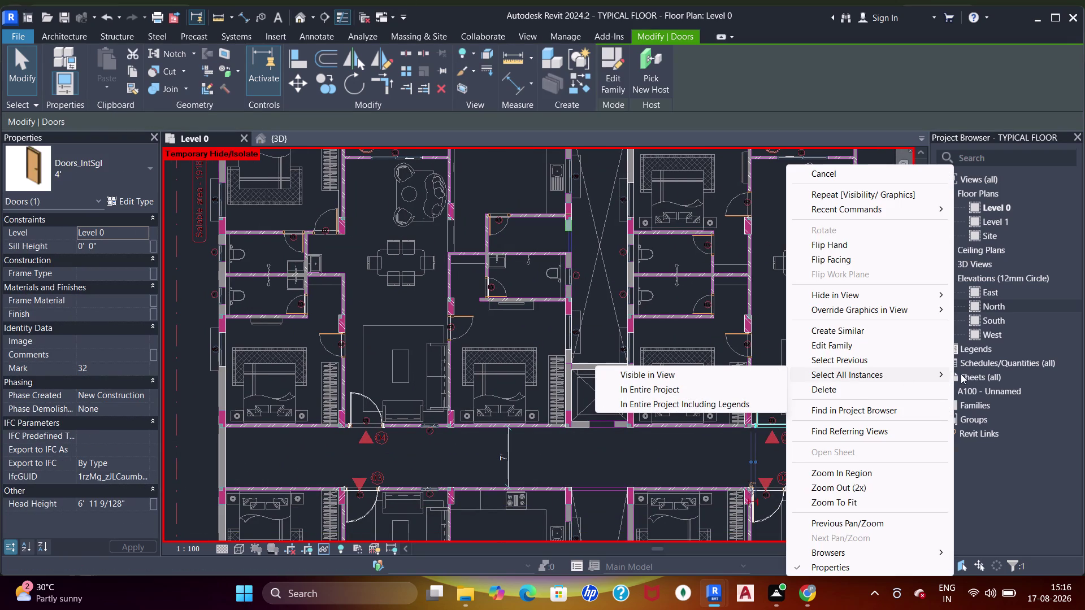
click(691, 379)
key(h)
key(h)
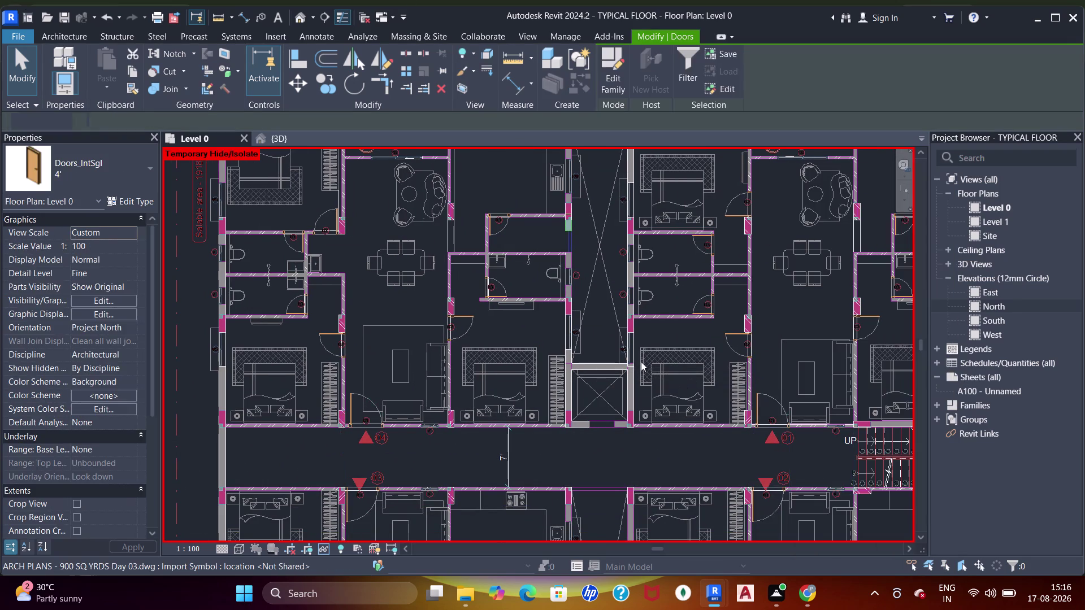
scroll(down, 3)
middle_drag(622, 405, 602, 298)
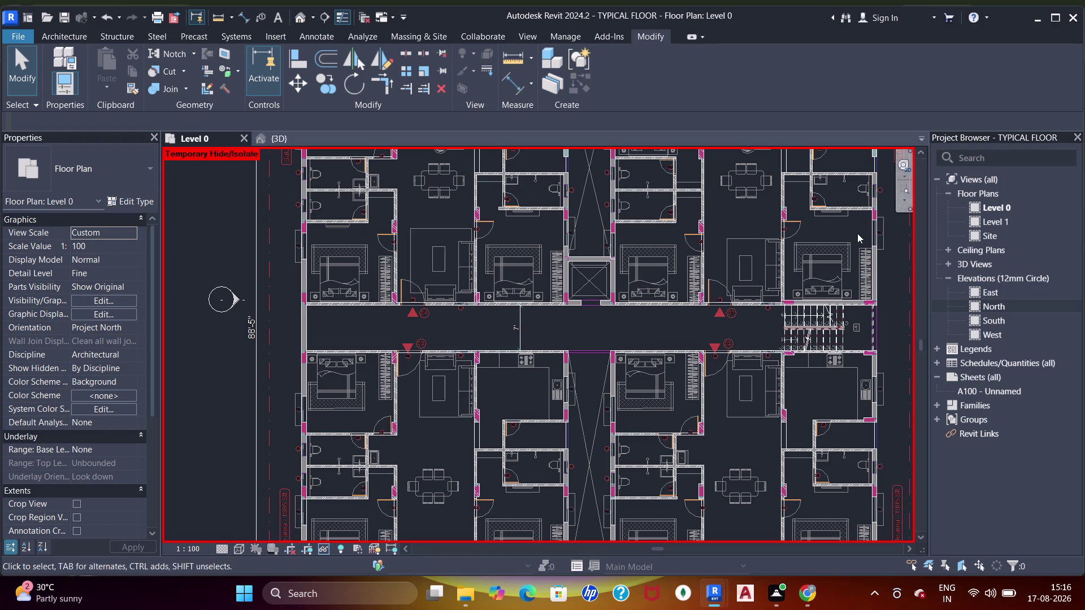
middle_drag(829, 442, 832, 275)
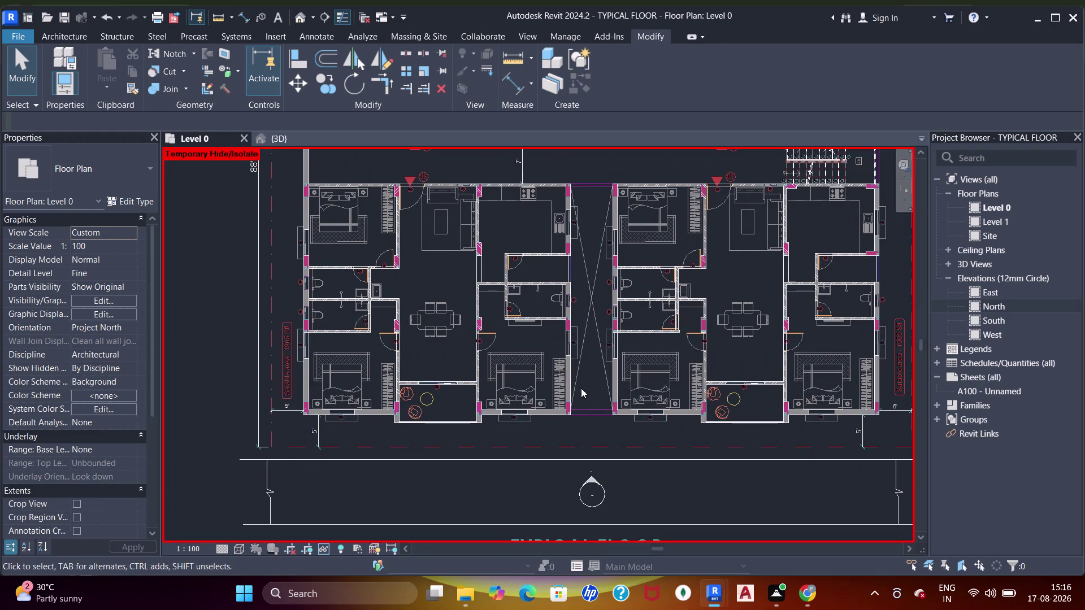
scroll(up, 3)
Clear the selection, zoom out to the whole floor plan and switch to Shaded style.
click(617, 346)
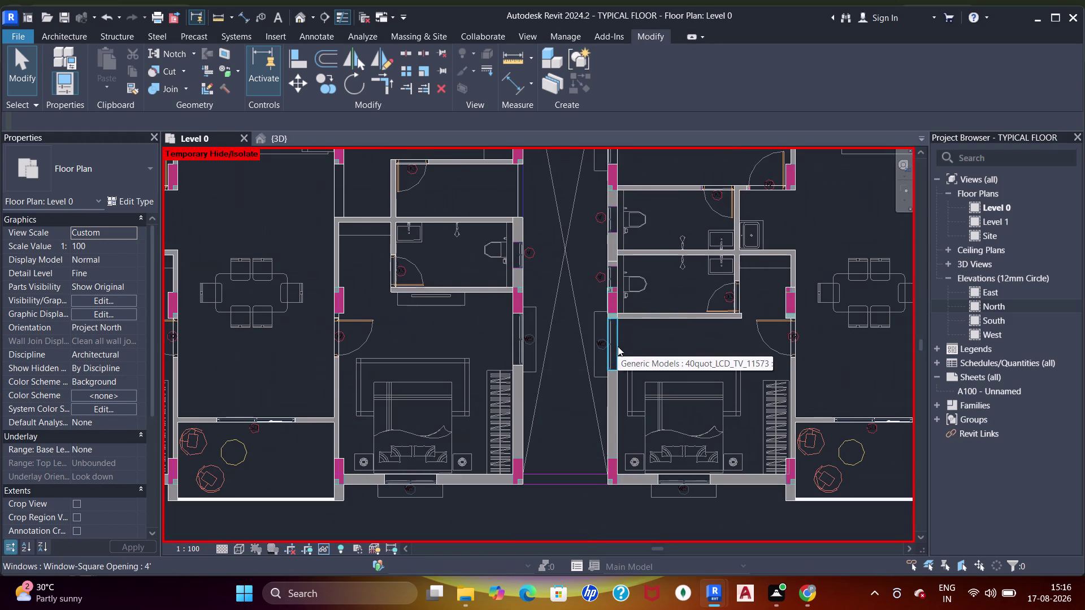
key(Escape)
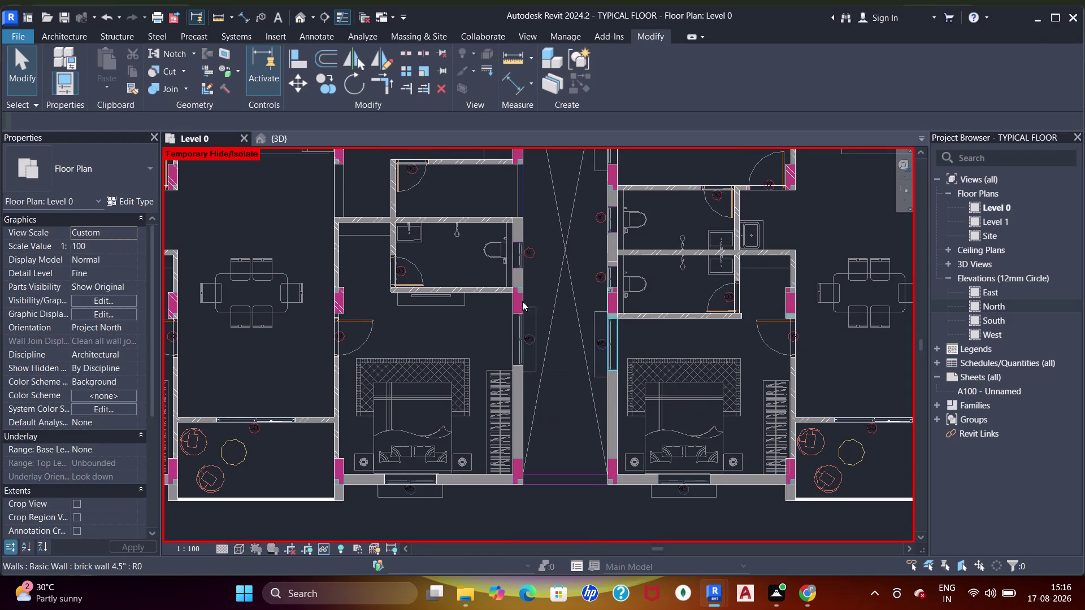
scroll(down, 3)
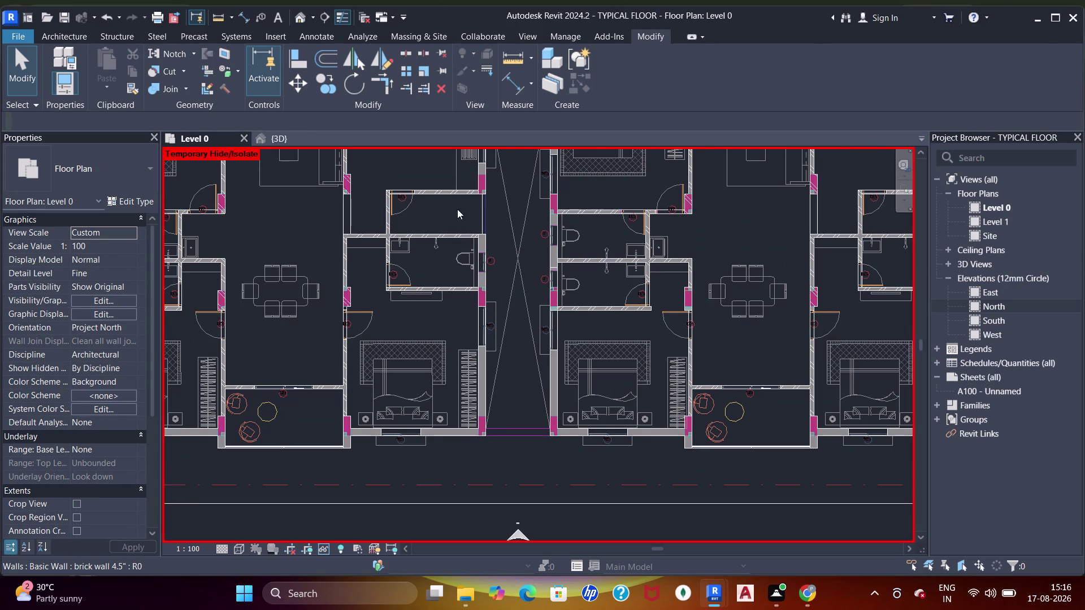
scroll(down, 3)
middle_drag(405, 284, 405, 402)
middle_drag(316, 277, 320, 371)
scroll(up, 3)
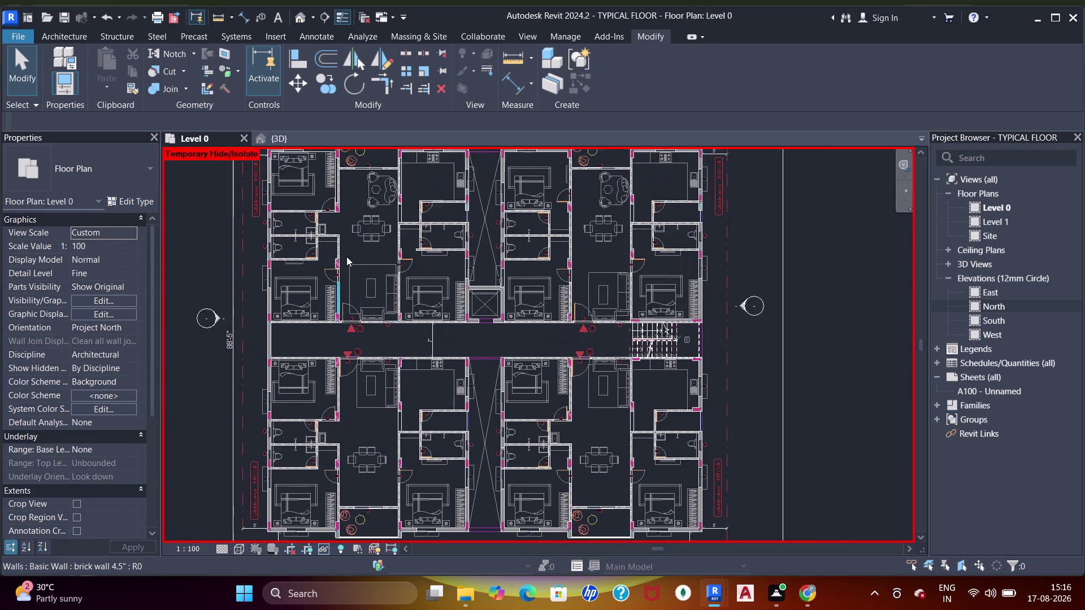
text(sd)
Frame the top-left bedroom and living room, toggling Wireframe and back to Shaded.
middle_drag(343, 261, 362, 328)
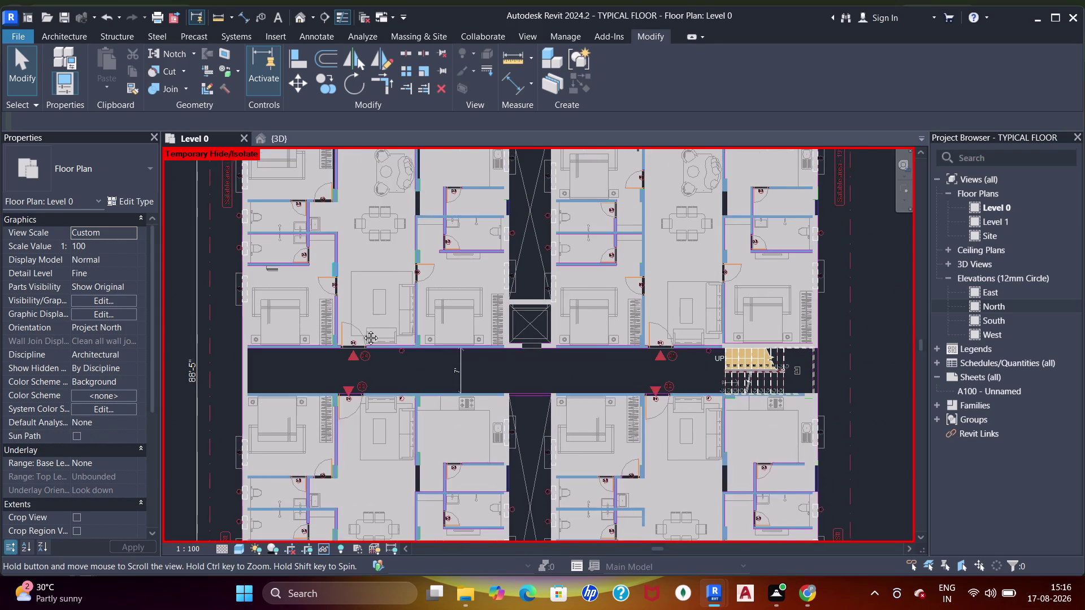
middle_drag(362, 327, 364, 345)
scroll(up, 3)
middle_drag(289, 261, 299, 324)
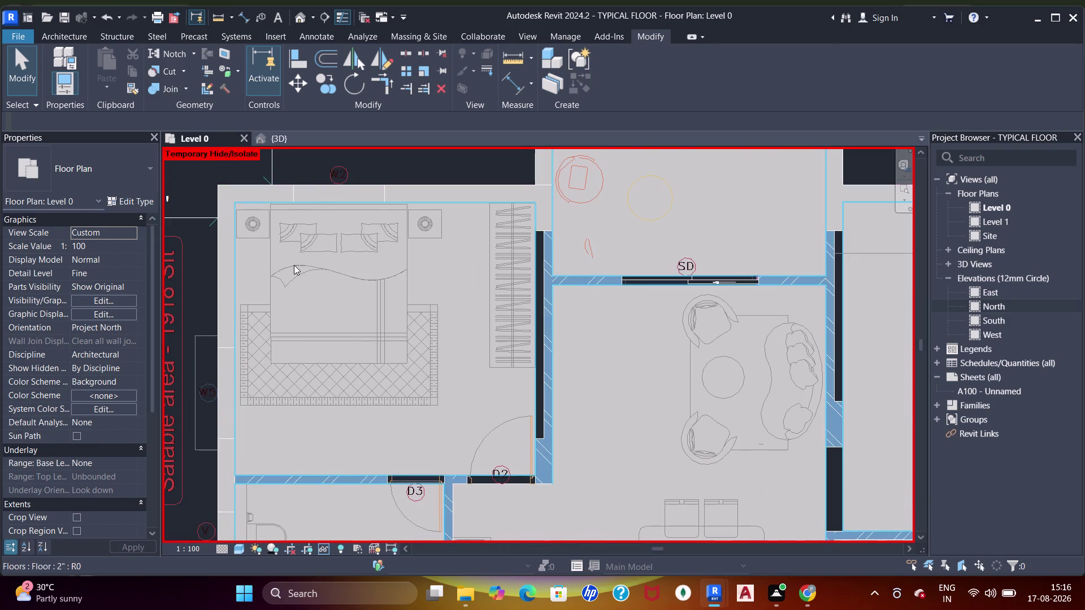
scroll(down, 3)
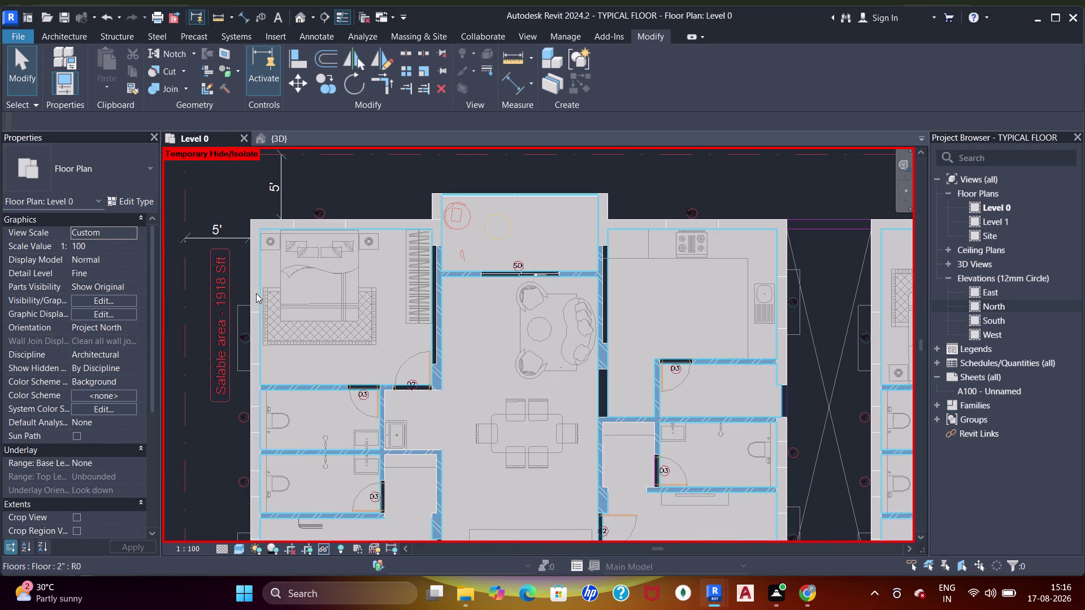
middle_drag(291, 305, 294, 319)
scroll(up, 3)
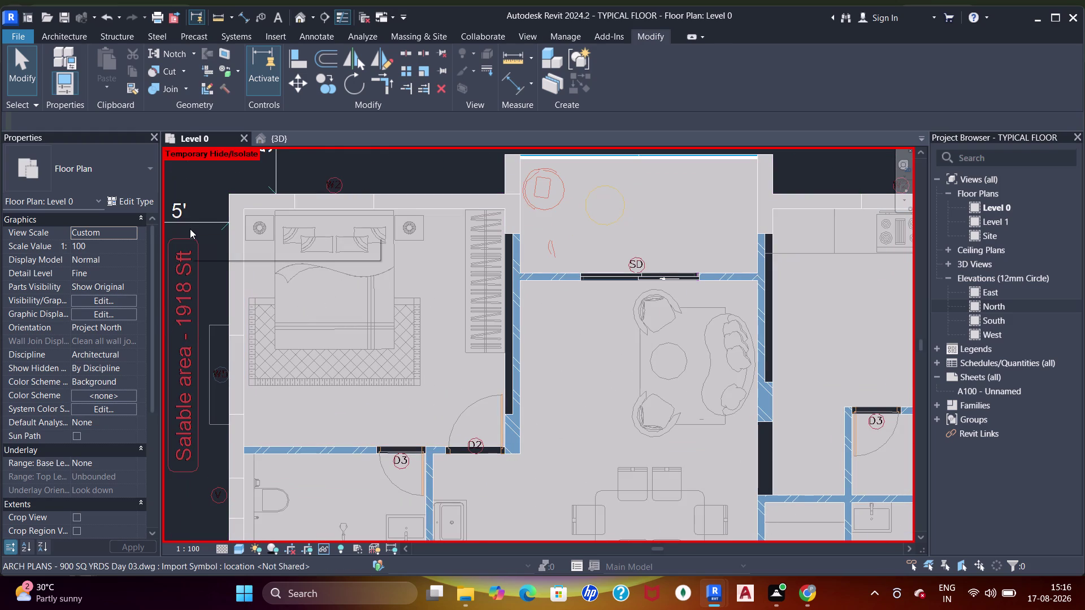
text(wf)
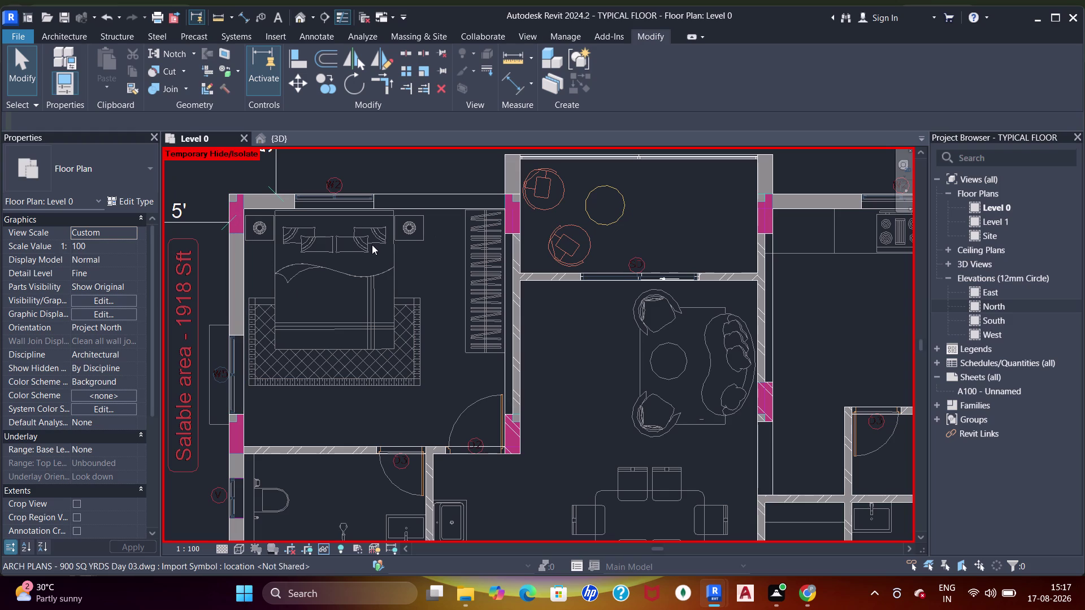
text(sd)
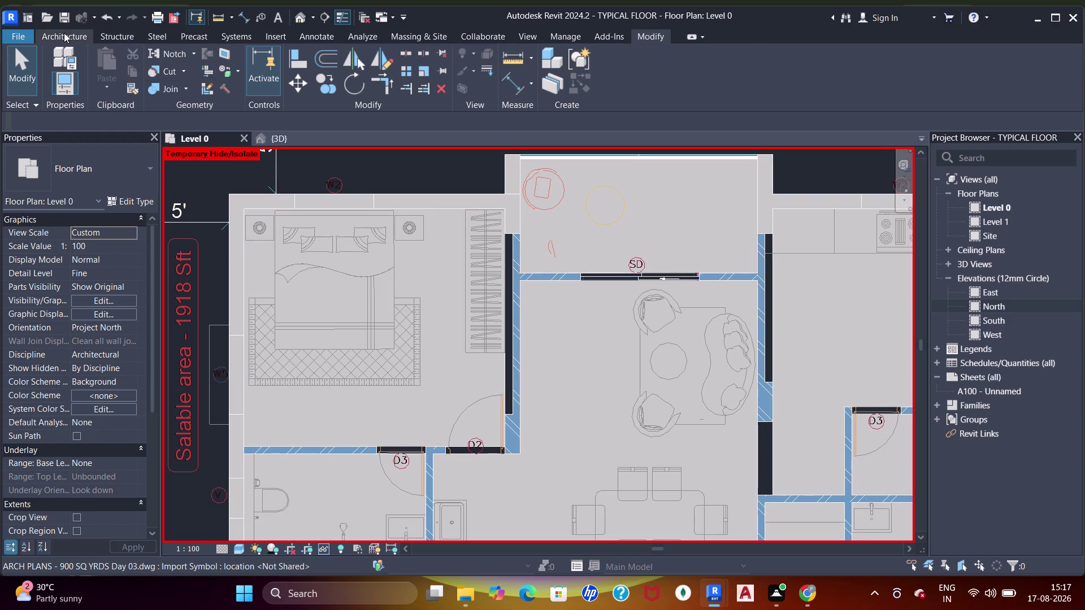
click(64, 33)
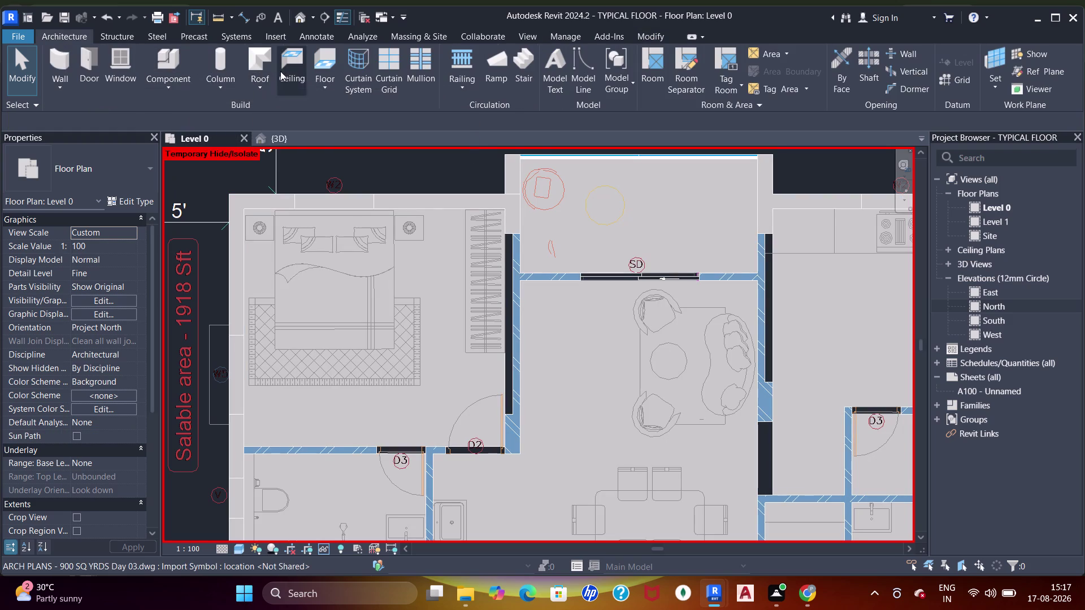
Start a new floor sketch and duplicate the 4" floor type as a new type named 5".
click(325, 64)
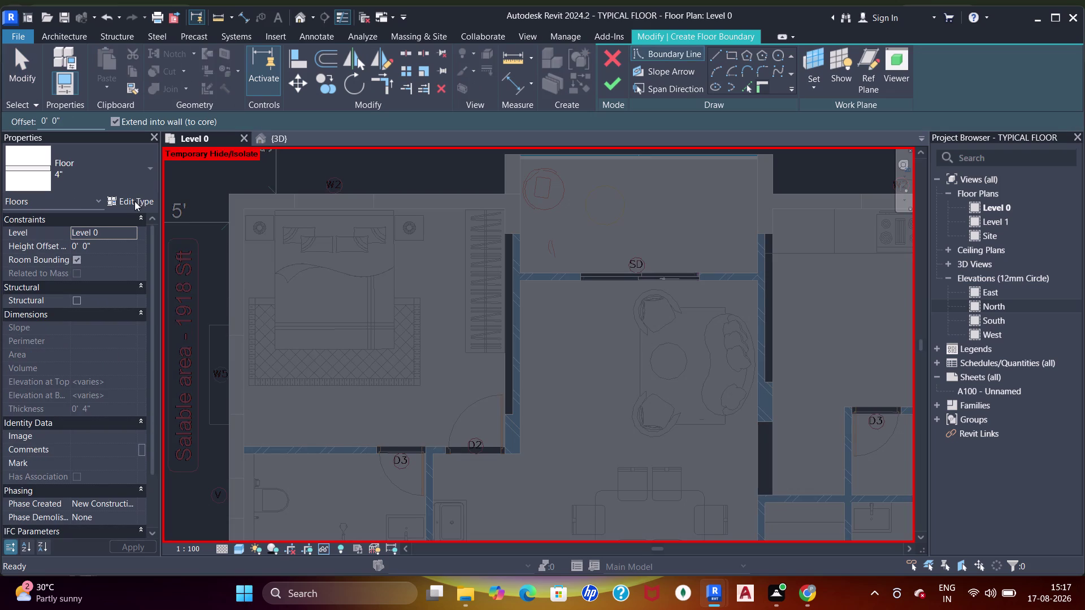
click(135, 201)
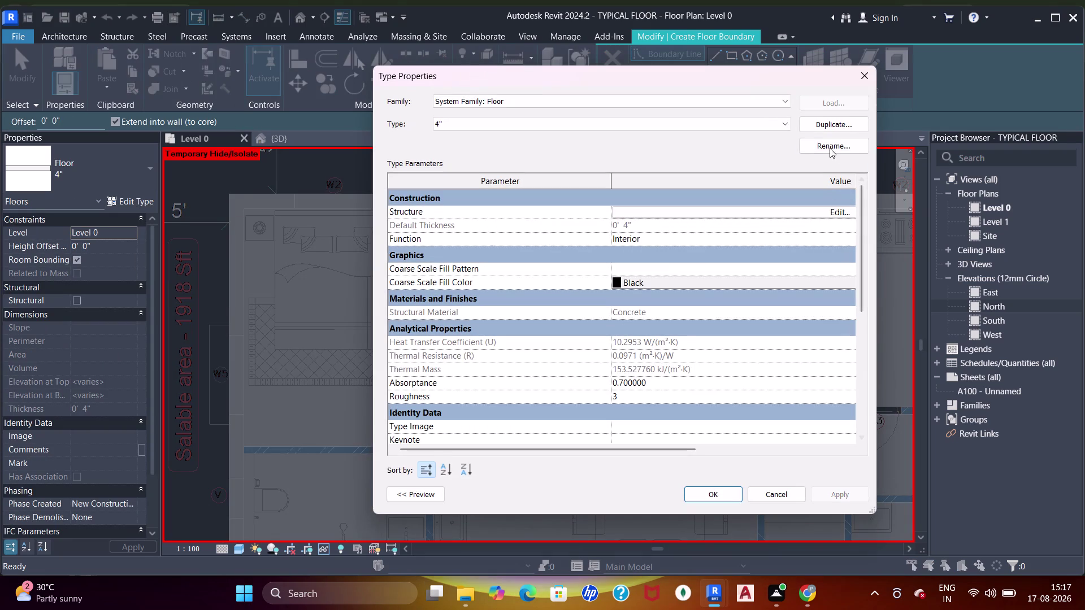
click(832, 125)
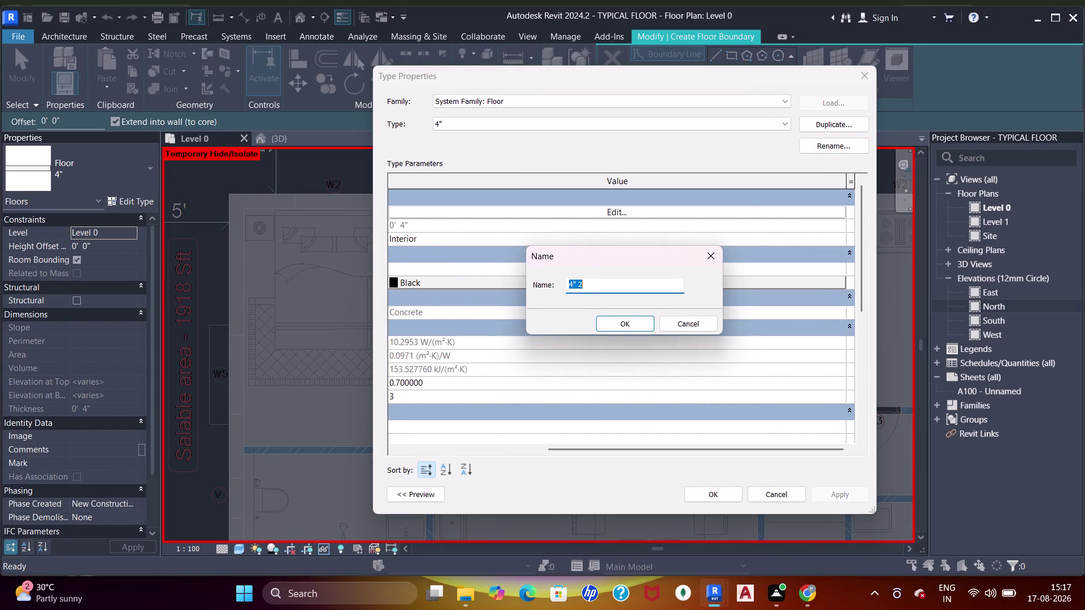
drag(589, 285, 549, 292)
text(5)
text(")
key(Return)
click(651, 214)
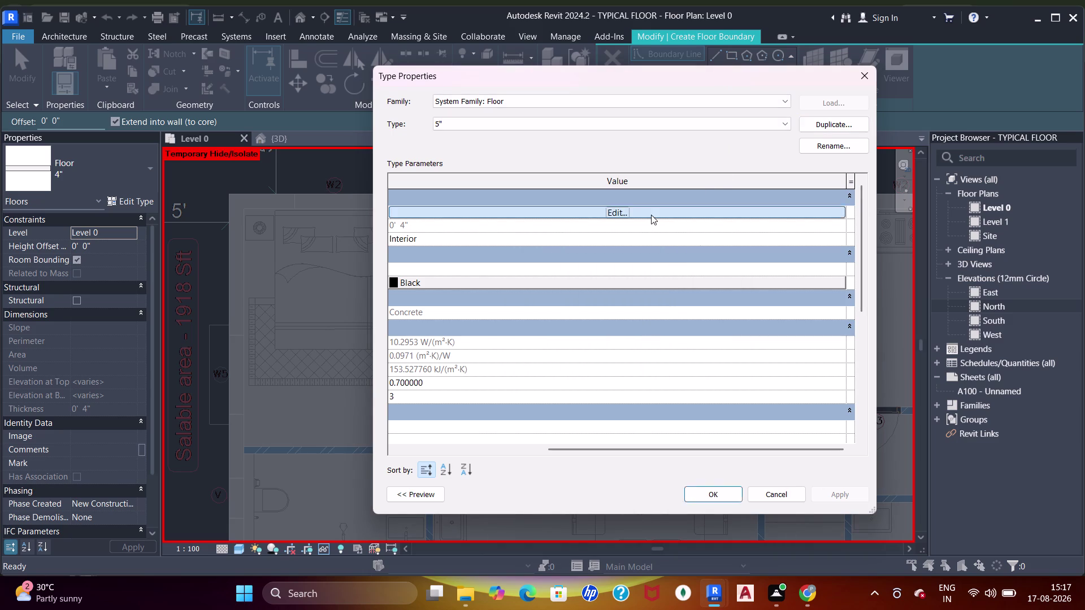
click(635, 212)
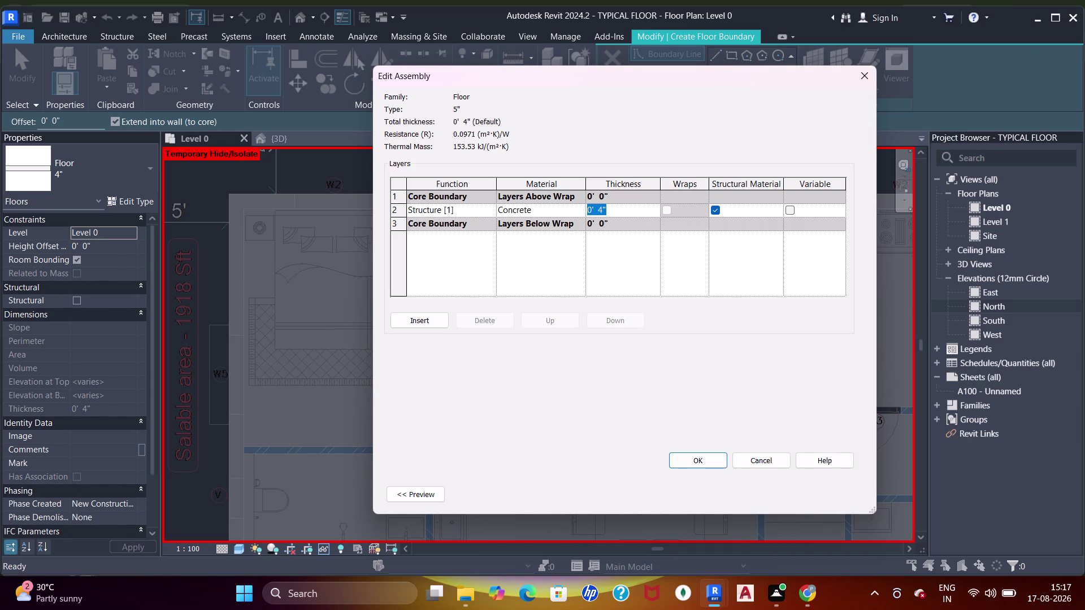
Set the concrete structure layer thickness to 3".
text(5")
key(Return)
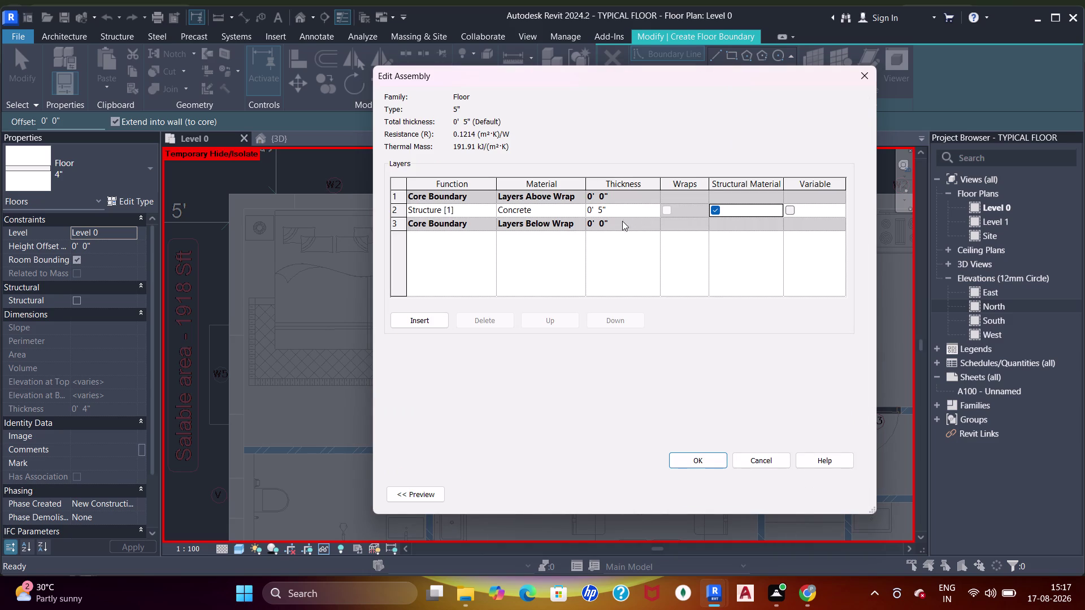
click(624, 209)
text(3")
key(Return)
click(583, 210)
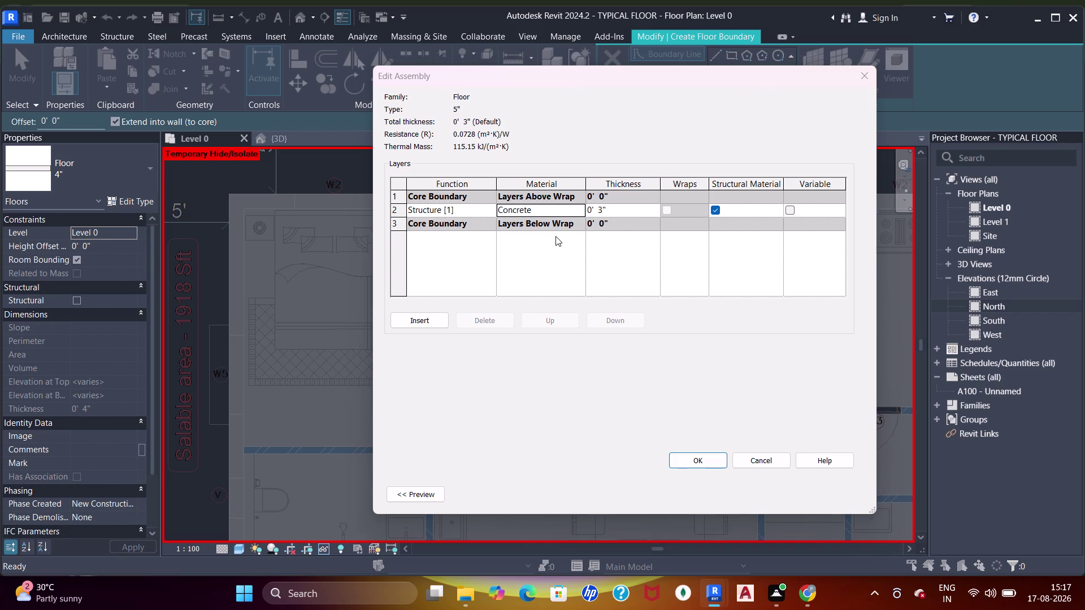
key(Escape)
Insert a new layer and move the concrete layer above it.
drag(415, 327, 415, 320)
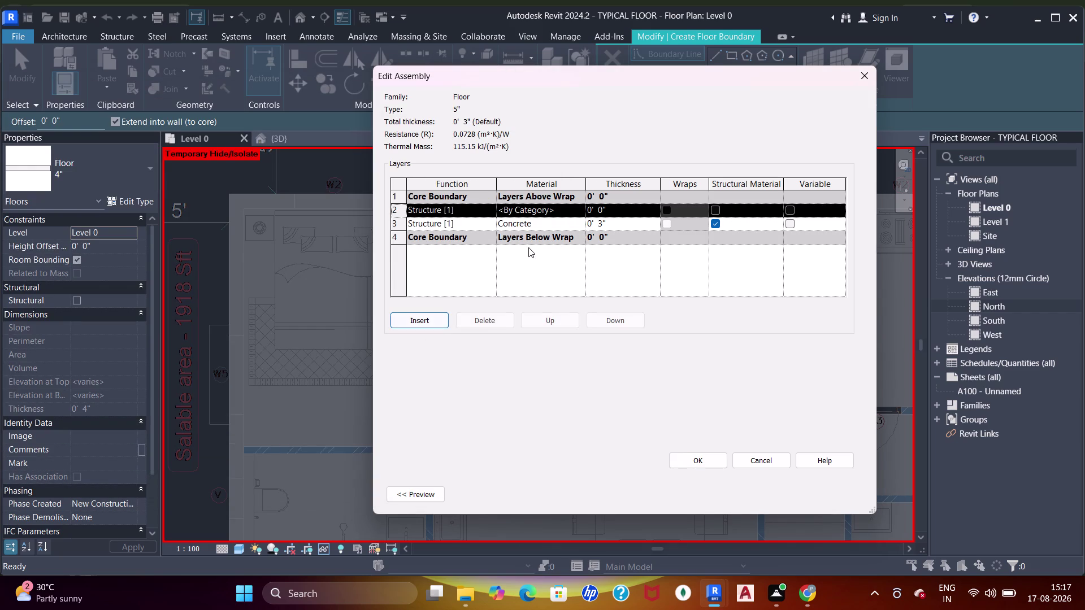
click(531, 226)
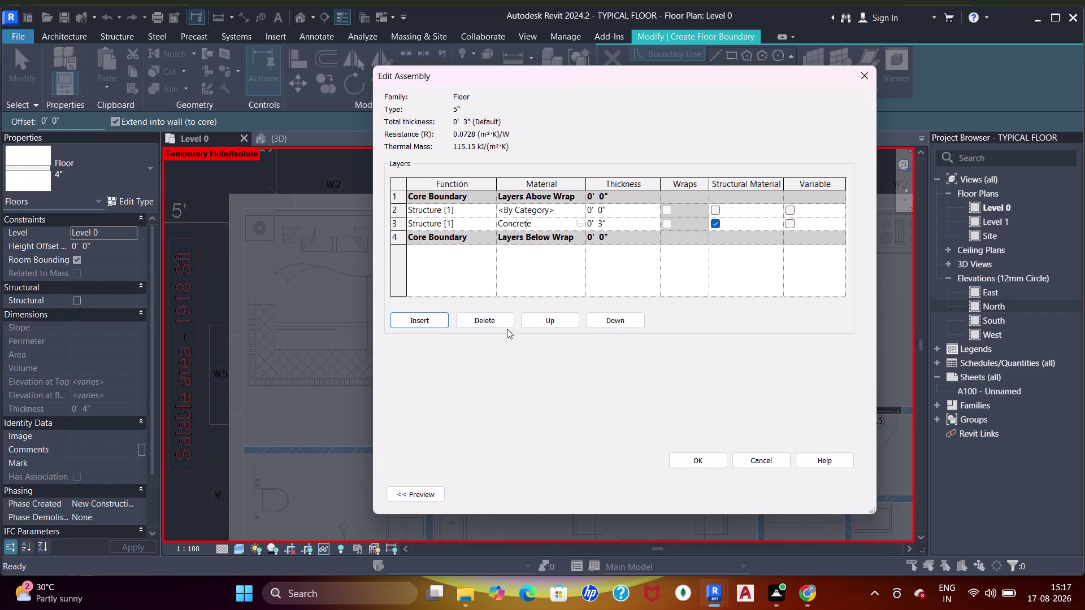
click(545, 323)
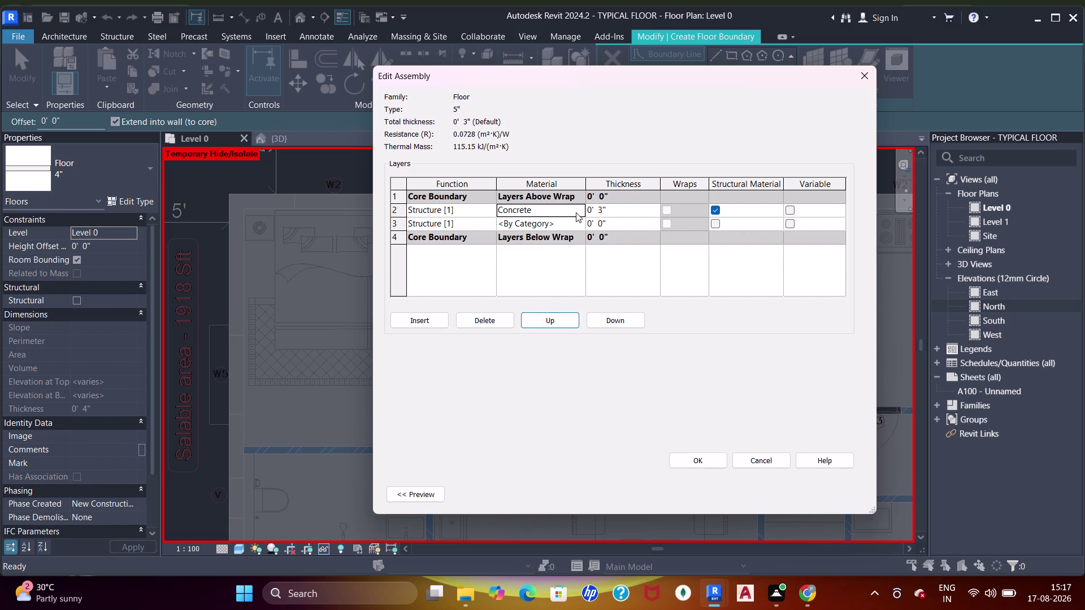
click(583, 212)
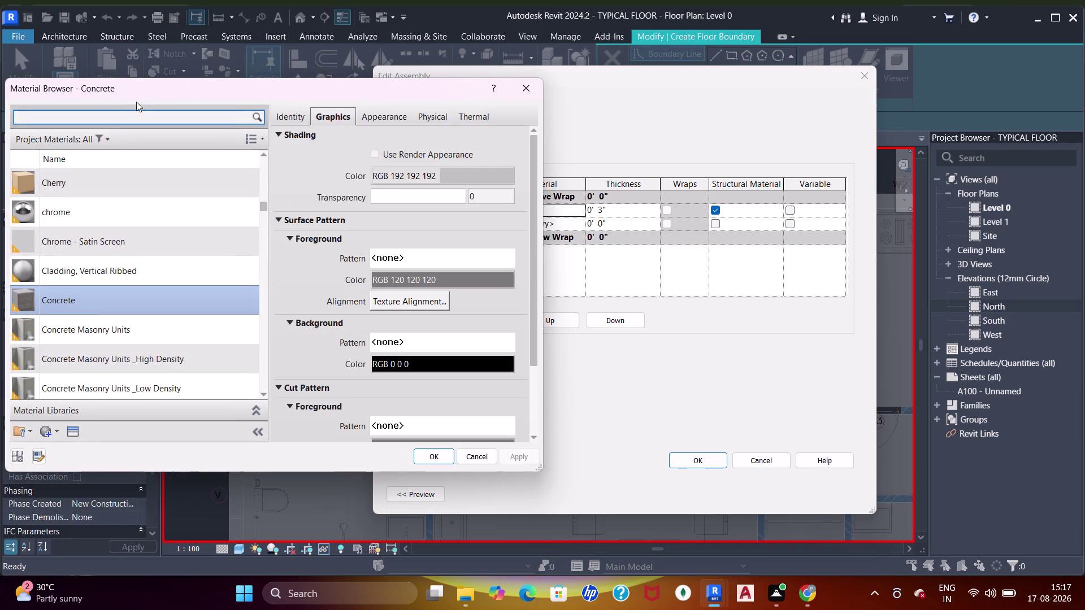
Choose the Sand material and set its cut pattern foreground to Sand - Dense.
click(160, 118)
text(sand)
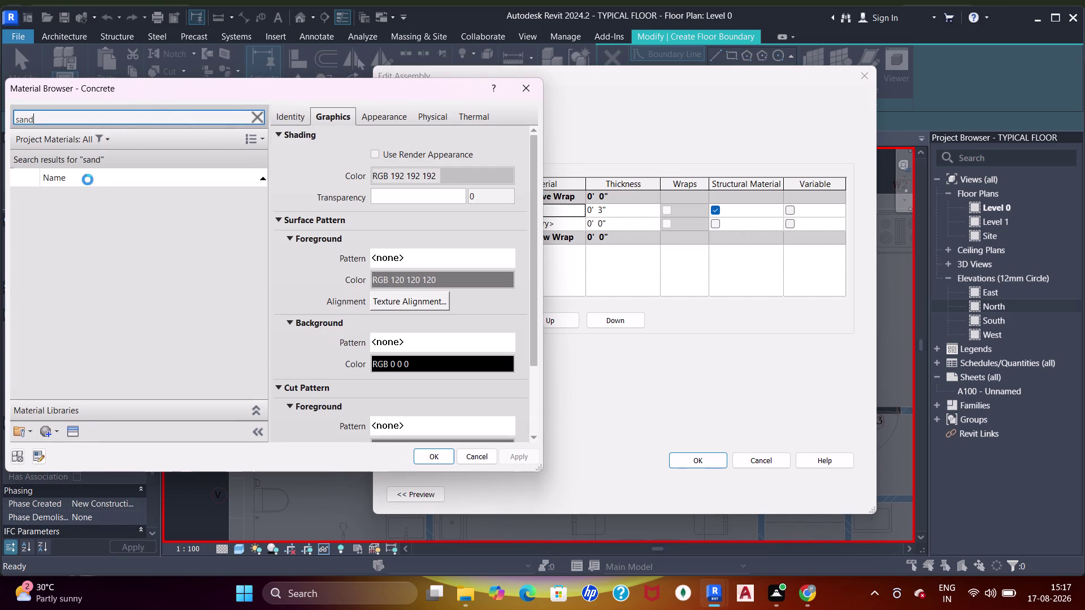
click(80, 287)
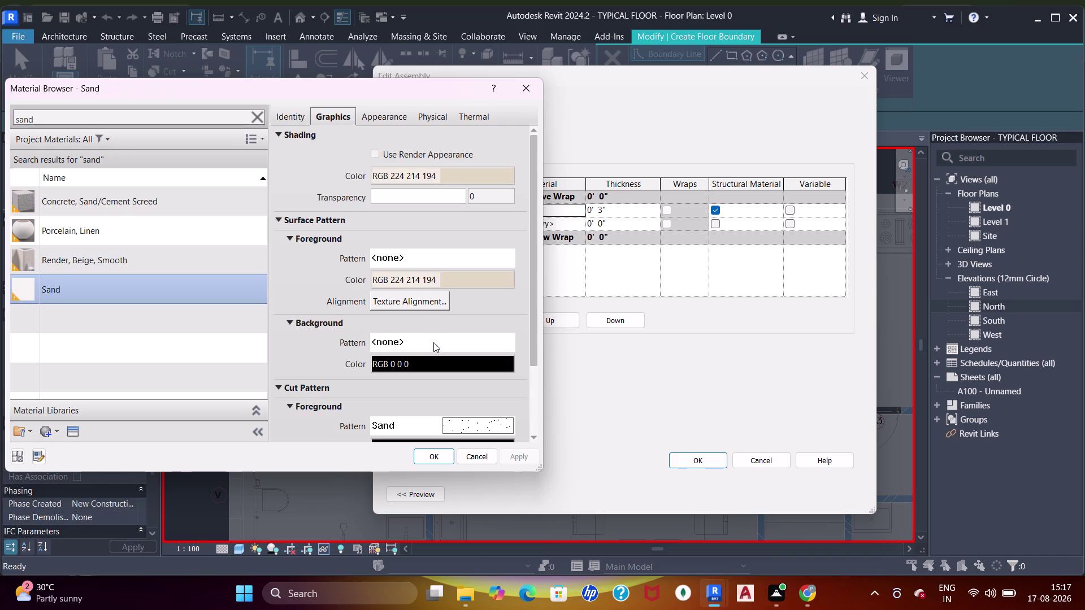
scroll(down, 3)
click(462, 391)
scroll(down, 3)
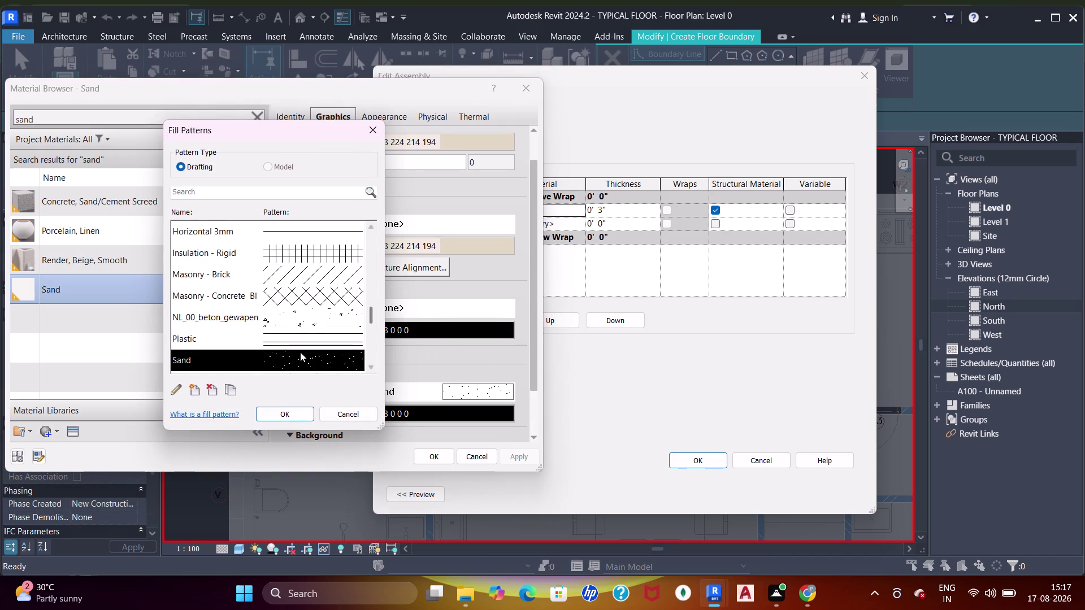
scroll(down, 3)
click(304, 318)
scroll(down, 3)
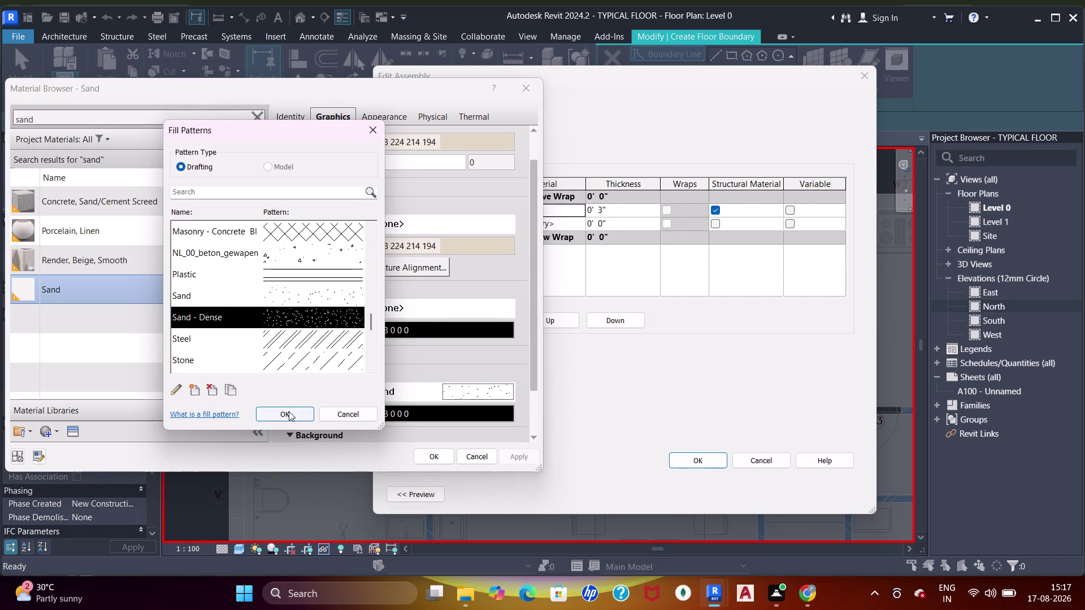
click(289, 411)
Set Sand's cut pattern background to Sand - Dense and assign Sand to the top layer.
scroll(down, 3)
click(456, 392)
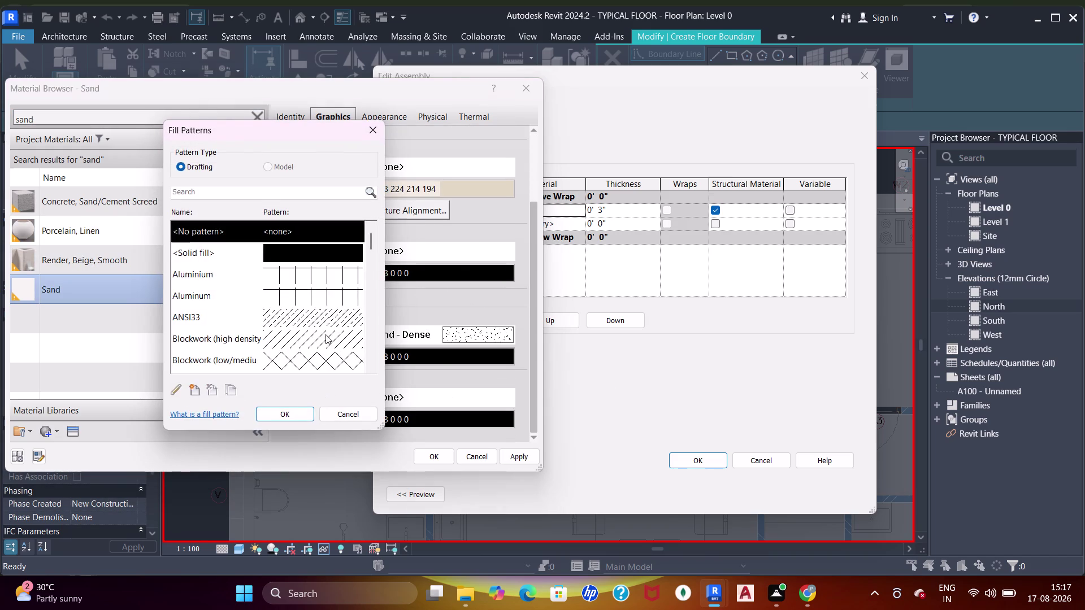
scroll(down, 3)
scroll(down, 3)
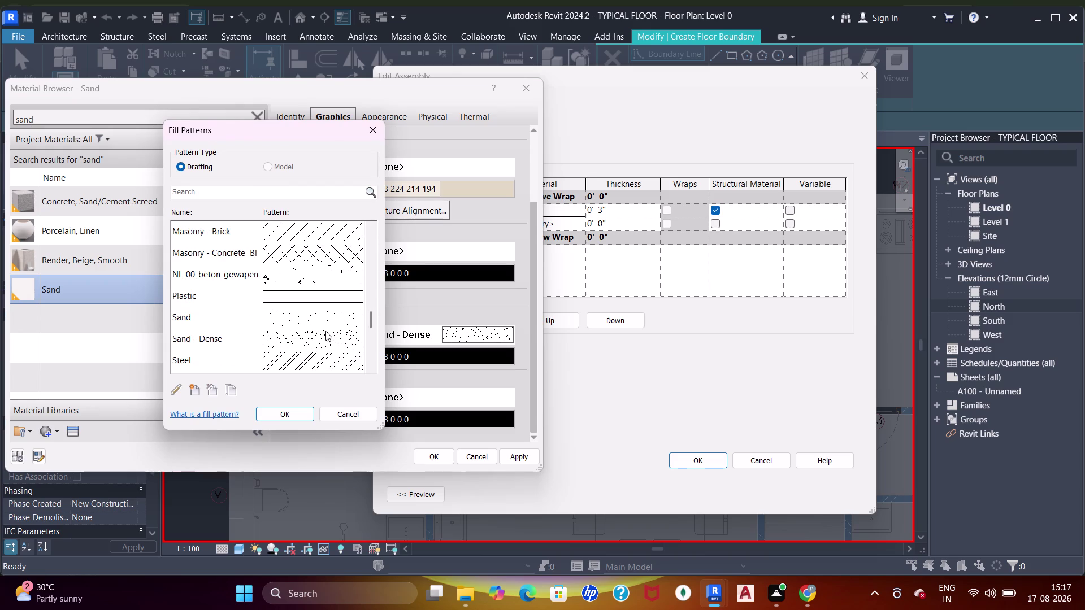
click(324, 345)
click(301, 410)
drag(515, 459, 501, 456)
drag(435, 454, 453, 447)
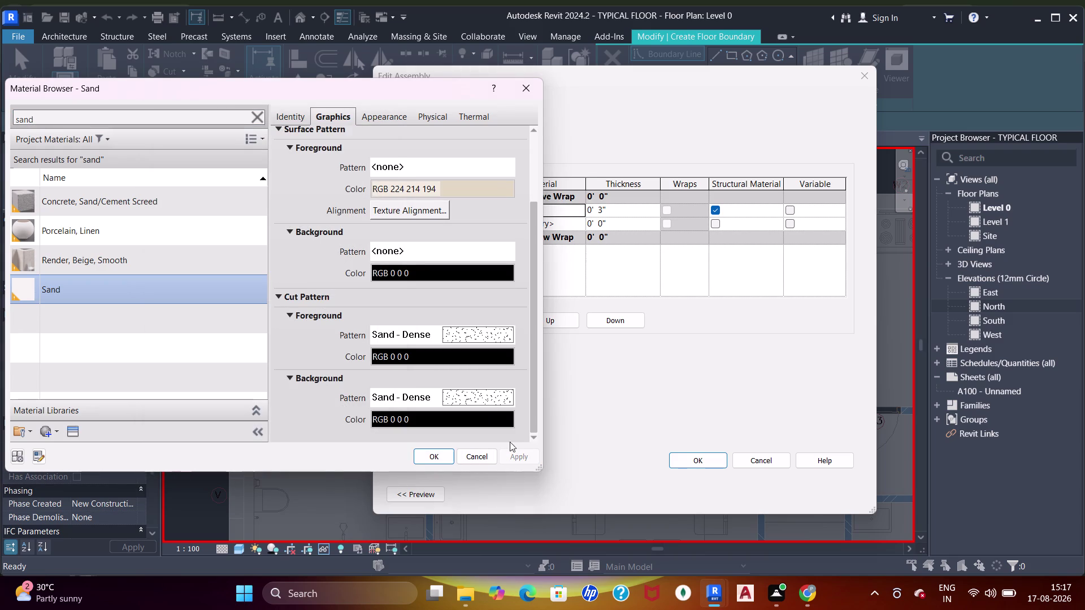
drag(440, 460, 453, 438)
click(444, 459)
click(614, 223)
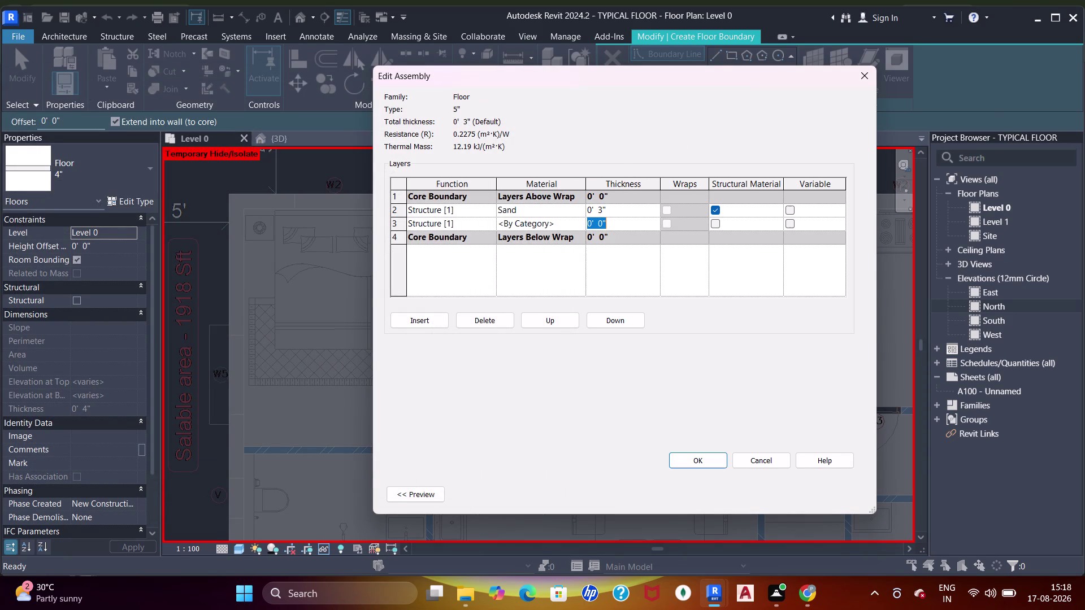
Make the bottom layer 1" thick and the sand layer 2" thick.
text(1')
key(Return)
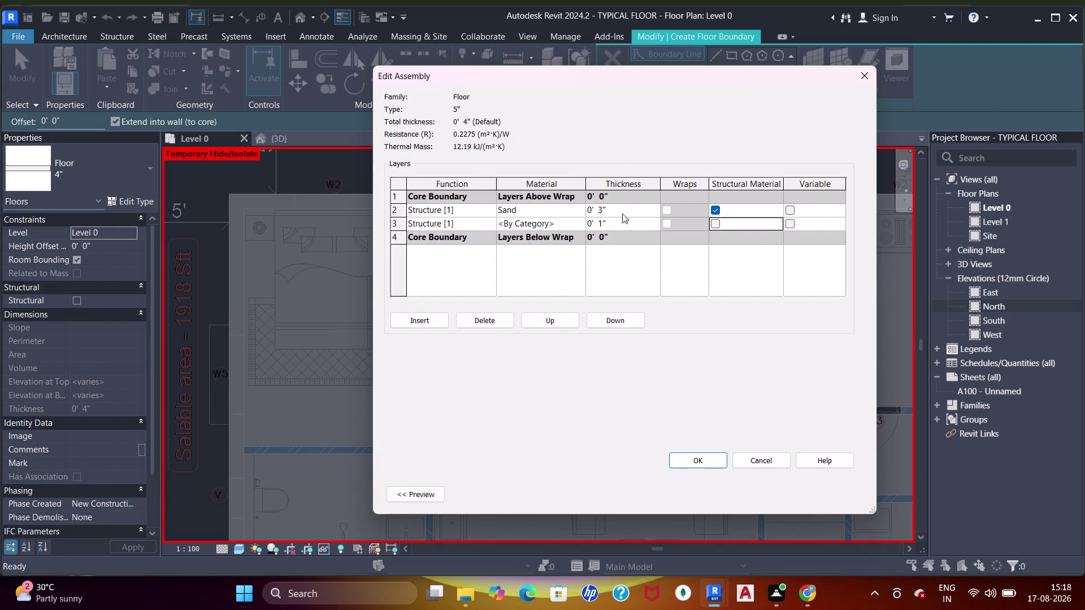
click(623, 210)
text(2")
key(Return)
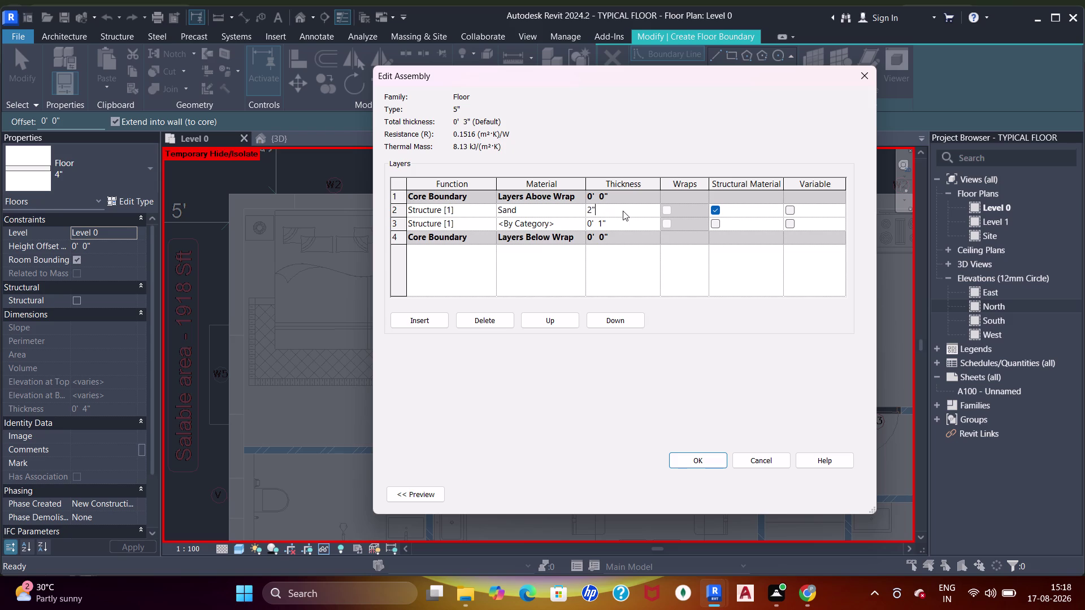
Search the material library for 'til' for the bottom layer.
click(585, 228)
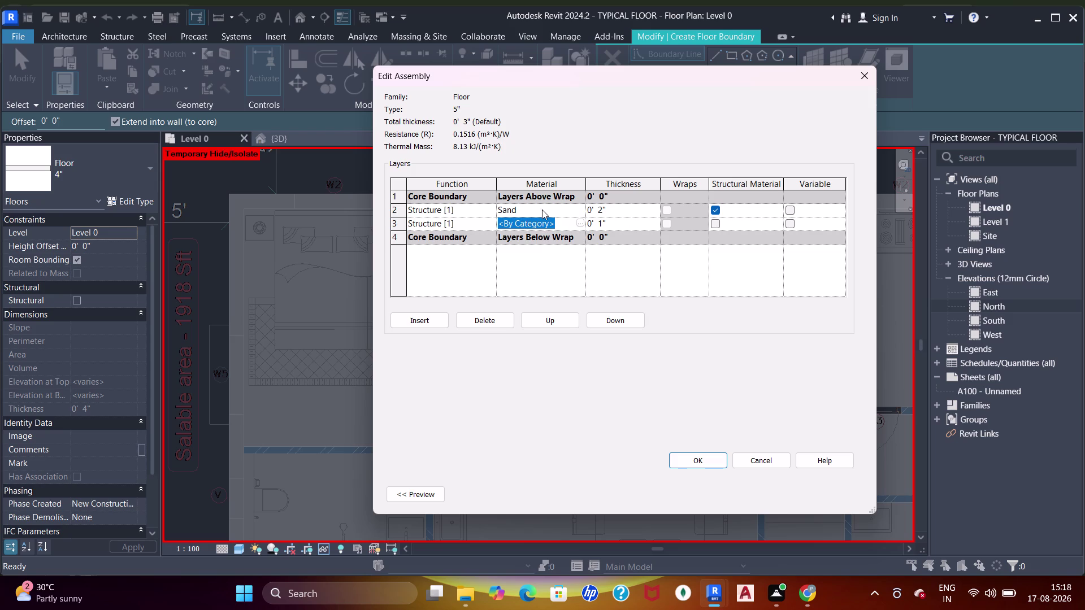
click(579, 225)
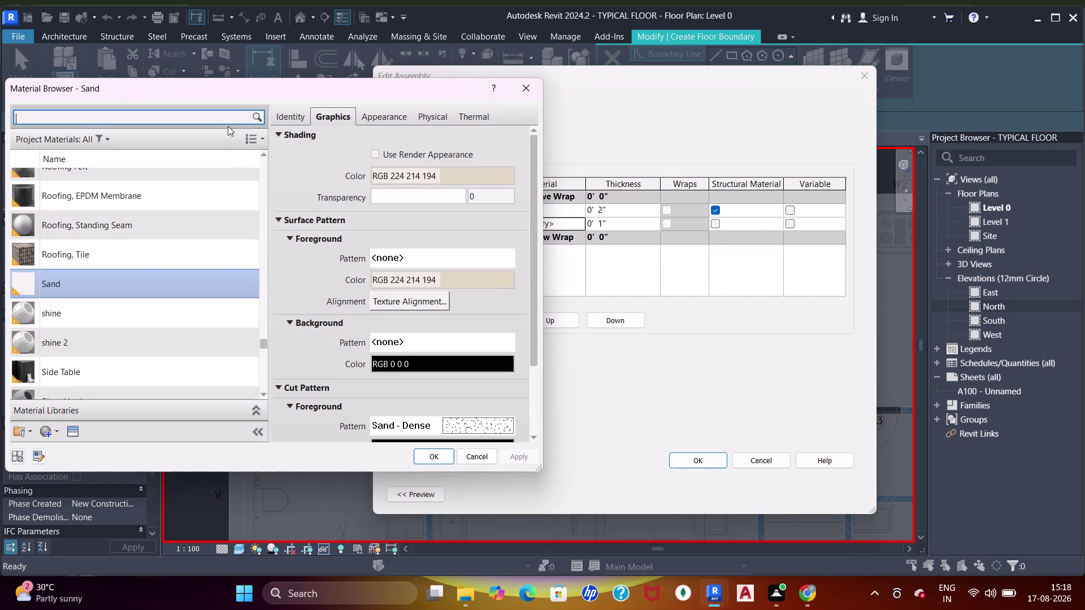
click(224, 123)
text(to)
key(BackSpace)
text(il)
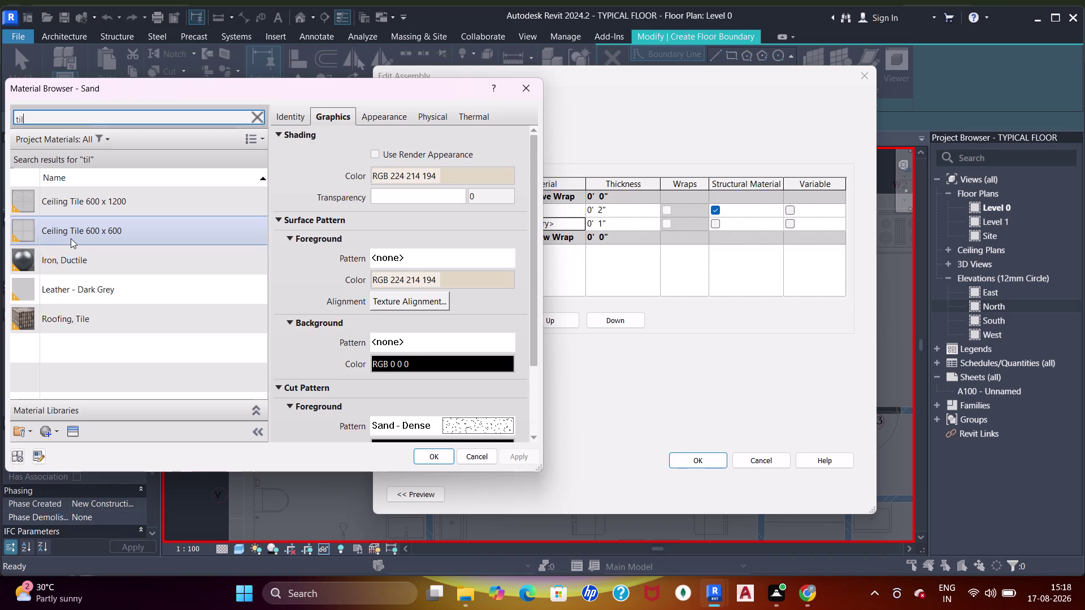
Pick Roofing, Tile and set its surface pattern foreground to <none>.
click(65, 319)
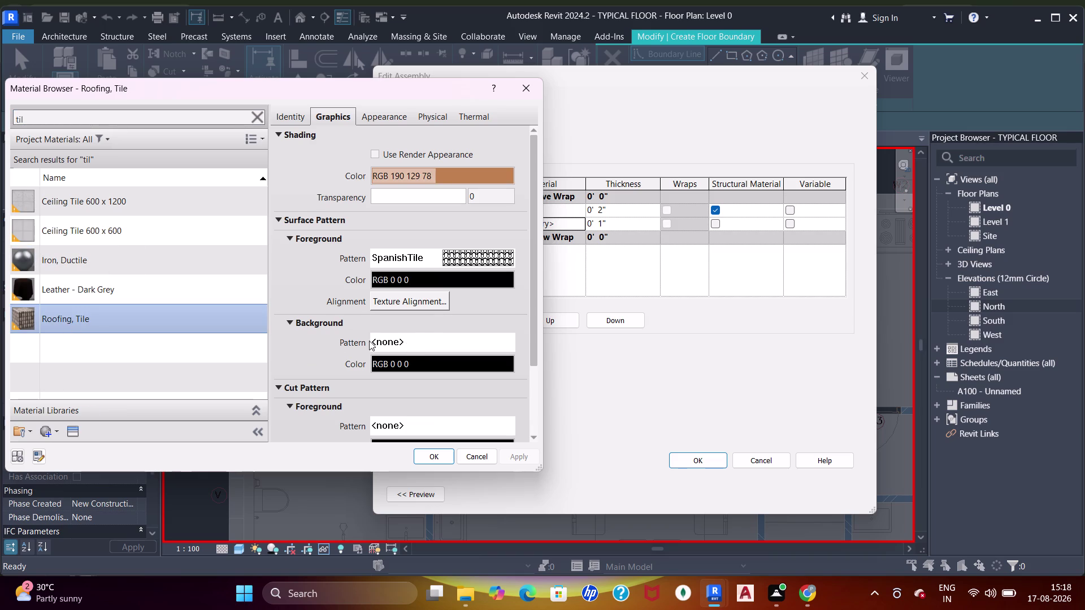
scroll(down, 3)
scroll(up, 3)
click(457, 261)
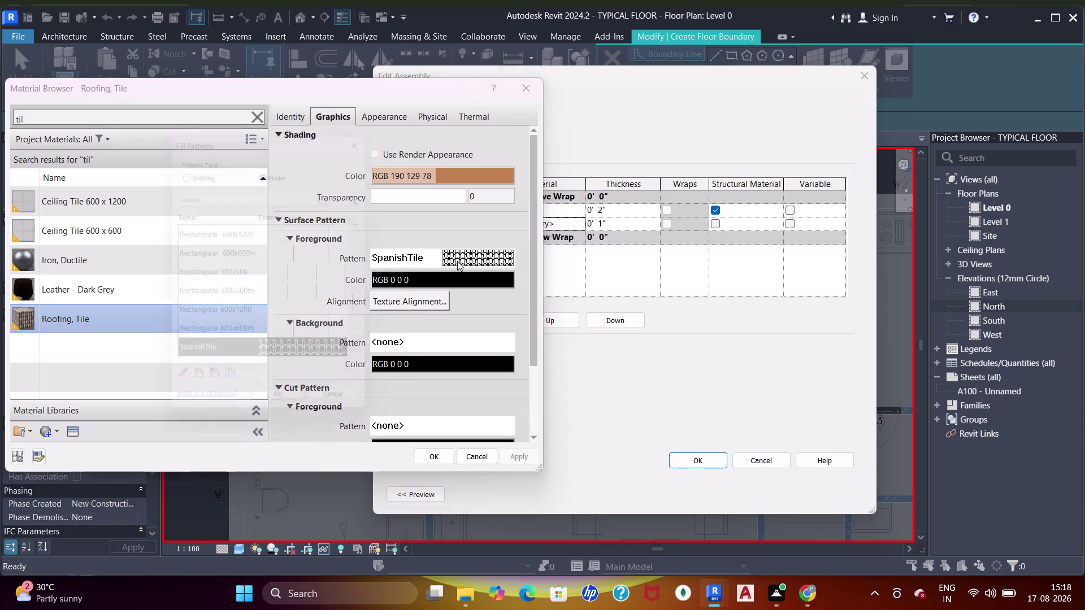
scroll(up, 3)
scroll(up, 3)
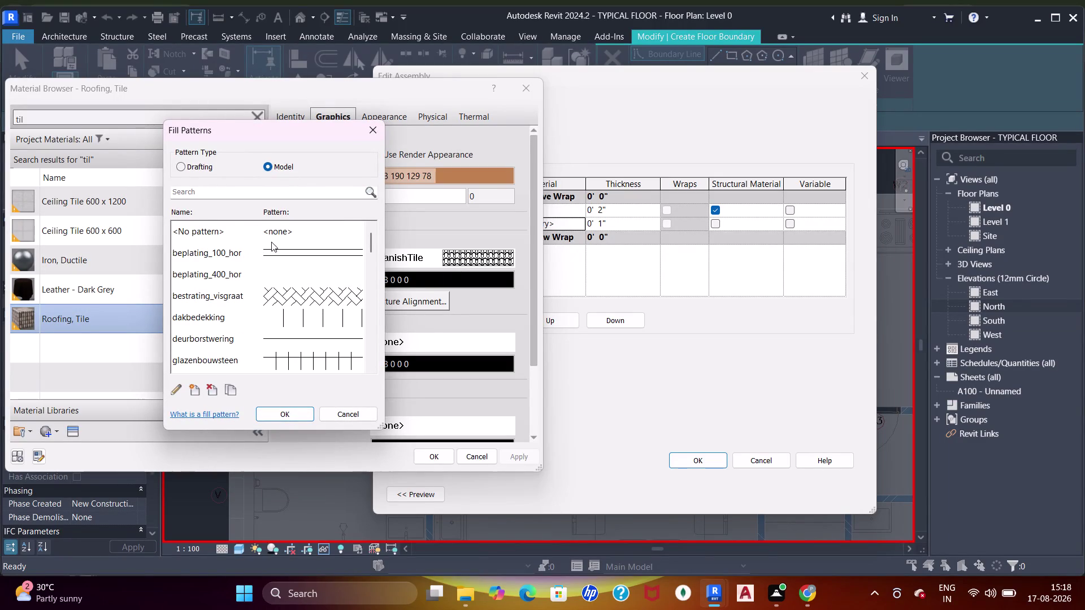
click(303, 240)
click(286, 410)
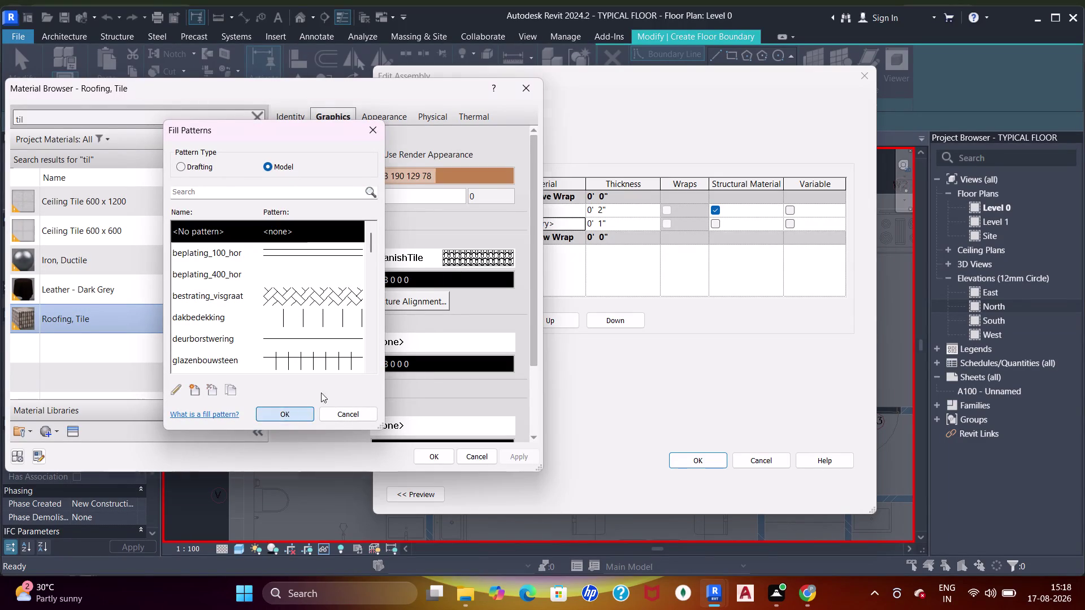
Set the tile's cut pattern foreground to Diagonal up.
scroll(down, 3)
click(432, 342)
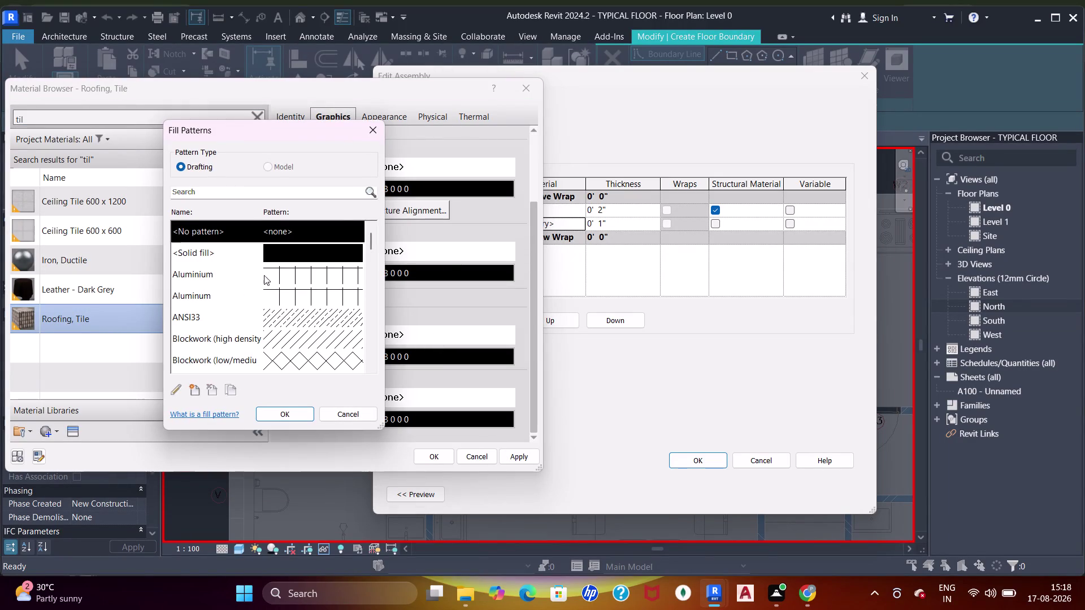
scroll(down, 3)
scroll(up, 3)
scroll(down, 3)
scroll(up, 3)
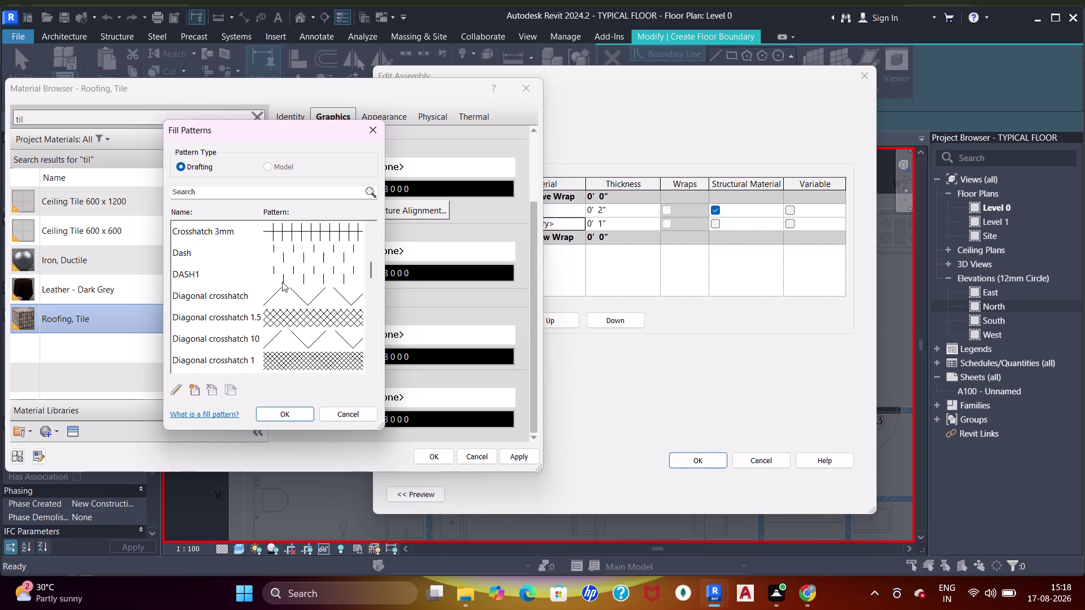
scroll(down, 3)
click(283, 274)
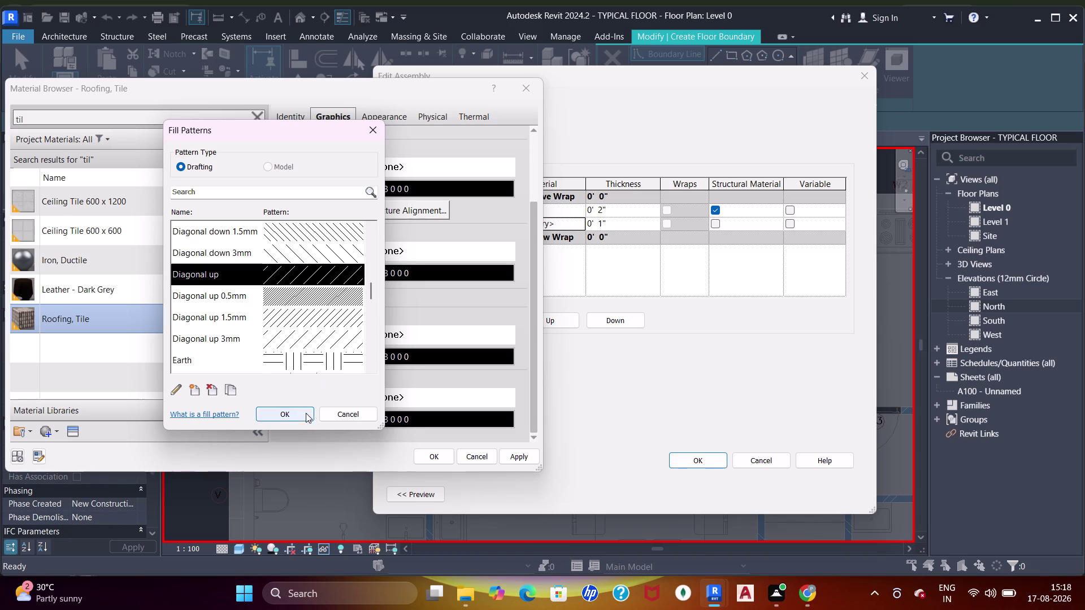
click(306, 413)
Set the tile's cut pattern background to Diagonal up and accept the material.
scroll(down, 3)
click(452, 396)
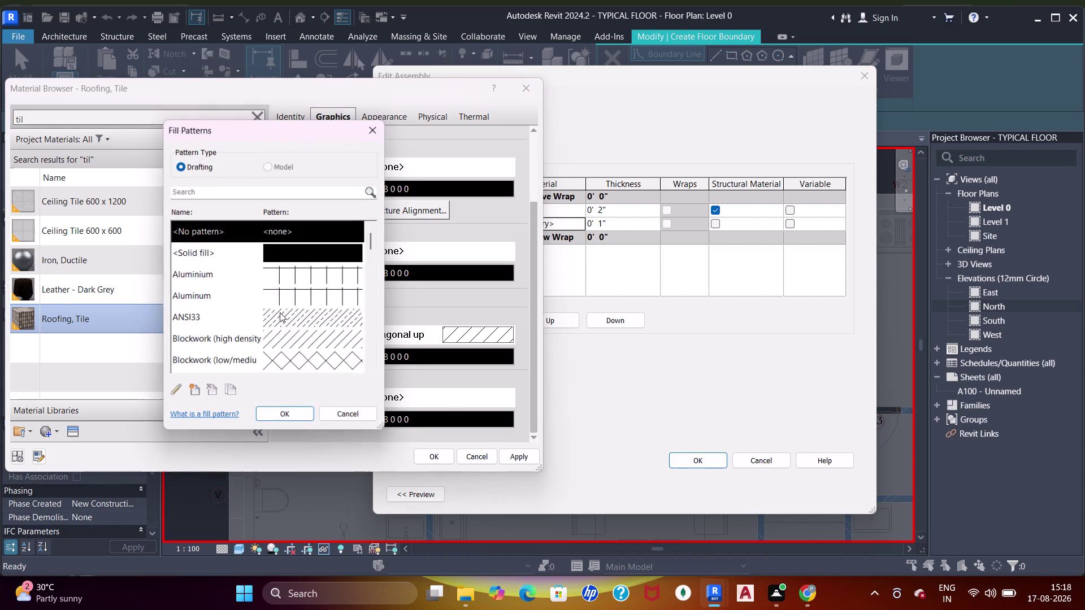
scroll(down, 3)
scroll(down, 3)
scroll(down, 3)
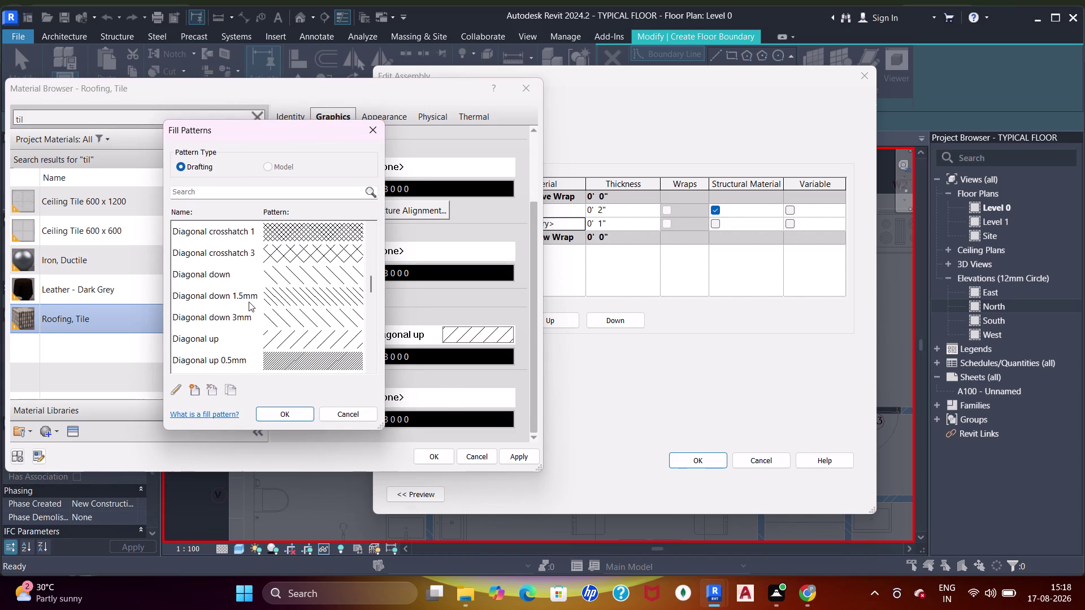
click(244, 341)
click(280, 414)
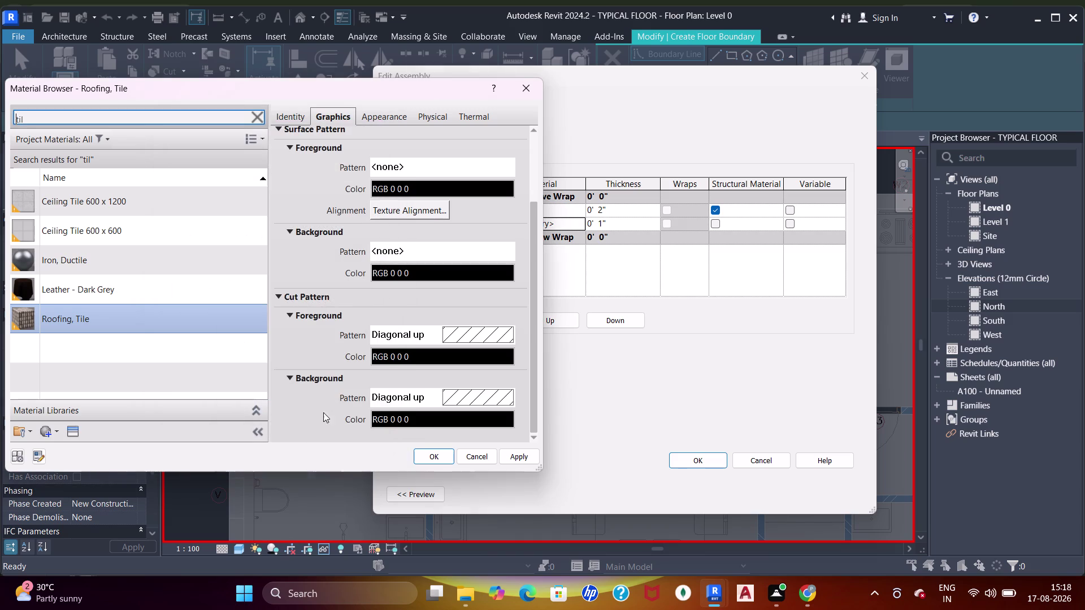
click(521, 460)
click(446, 456)
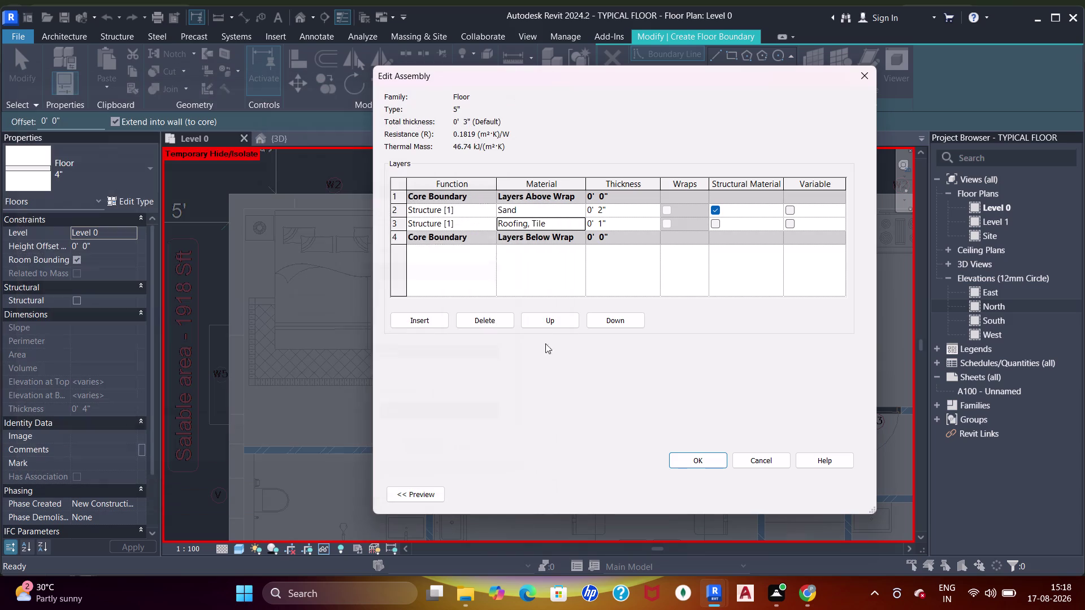
Set Roofing, Tile's shading colour to pale yellow, RGB 255 255 134.
click(581, 225)
click(381, 179)
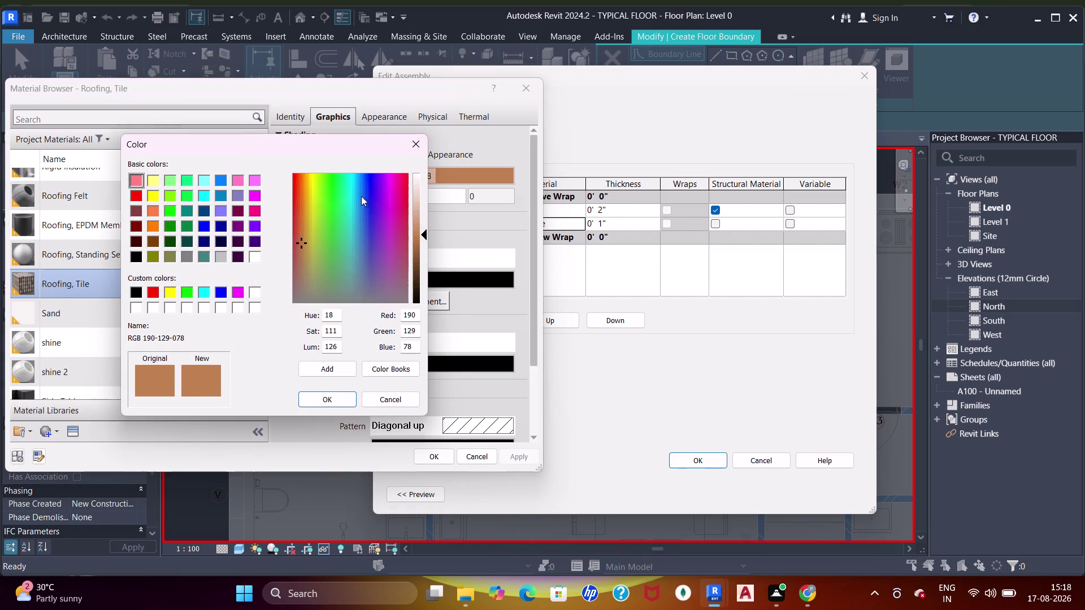
click(169, 293)
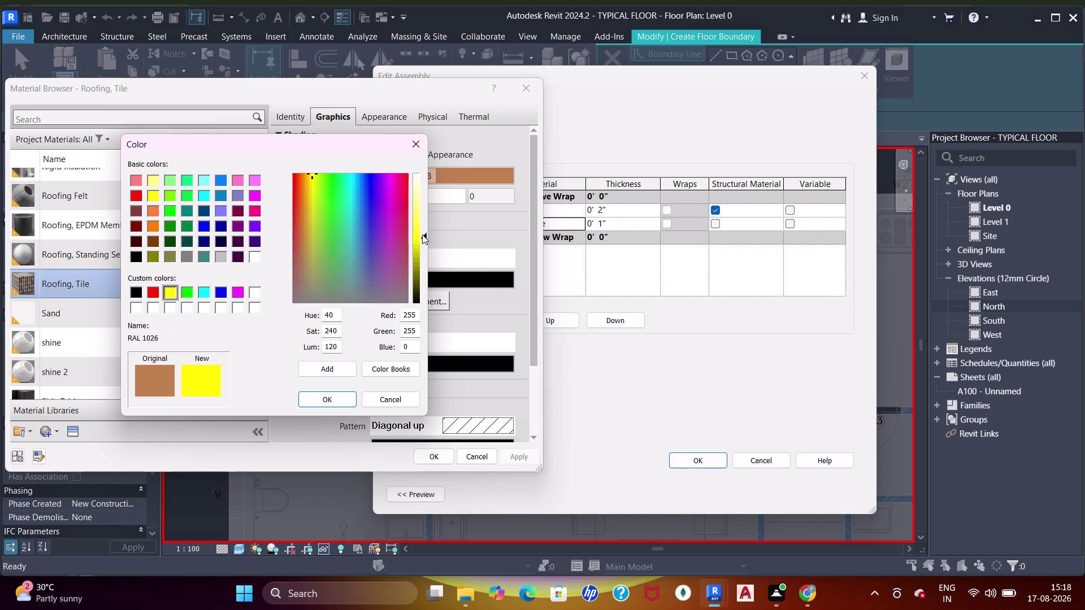
drag(423, 234, 424, 205)
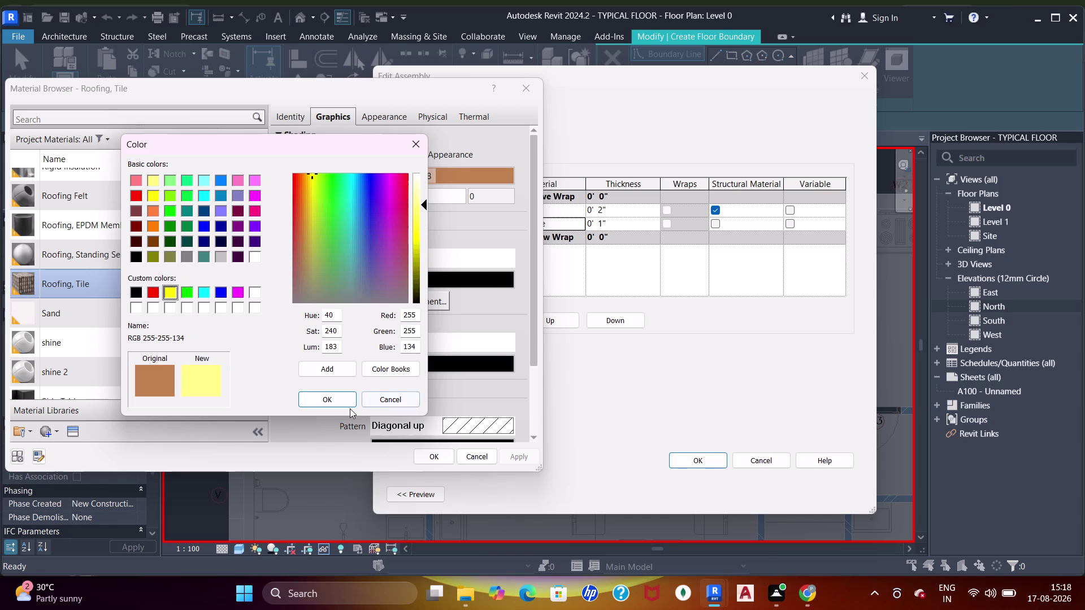
drag(347, 400, 355, 386)
click(337, 399)
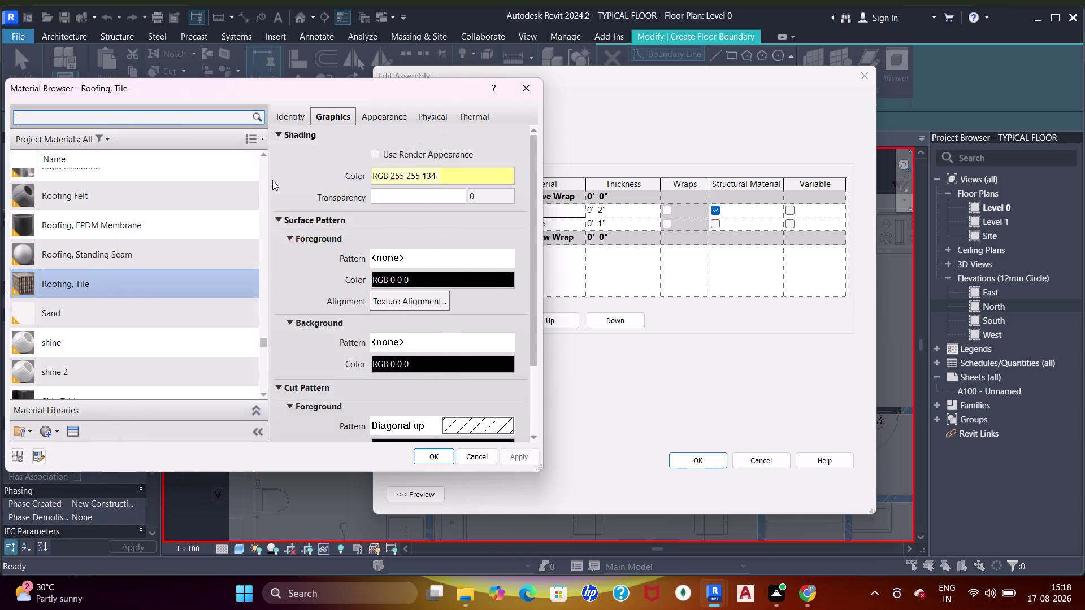
Check the tile's Appearance settings, then accept the material changes.
click(295, 116)
click(377, 113)
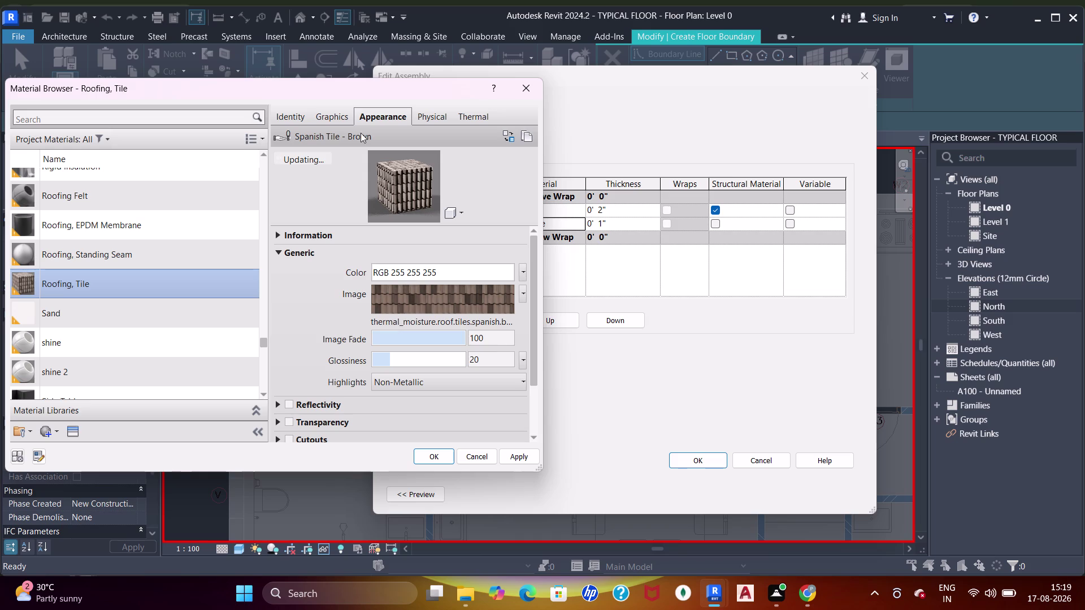
click(334, 112)
click(383, 116)
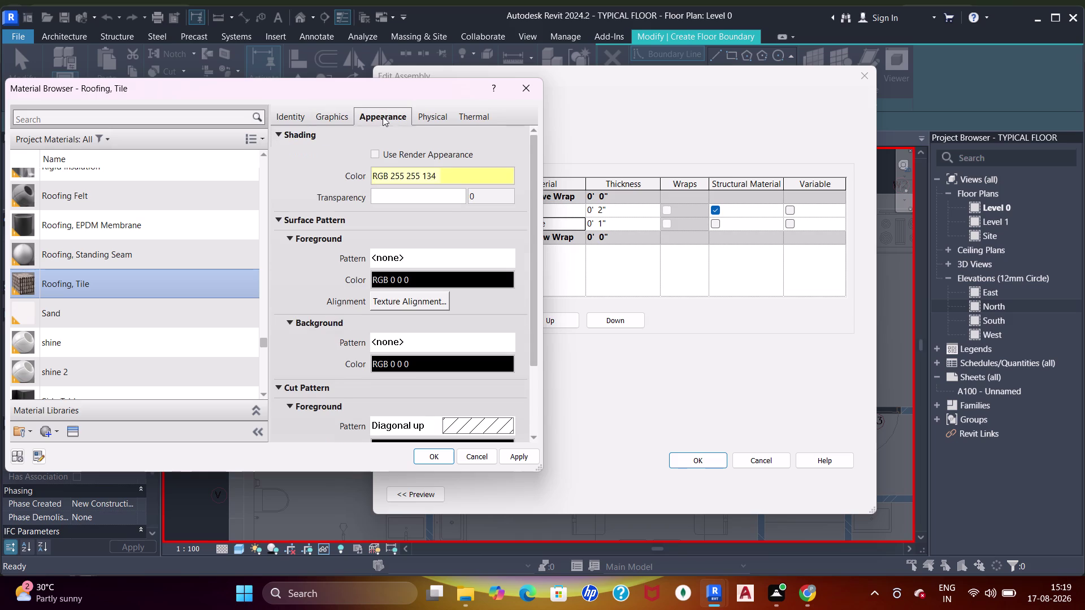
click(434, 459)
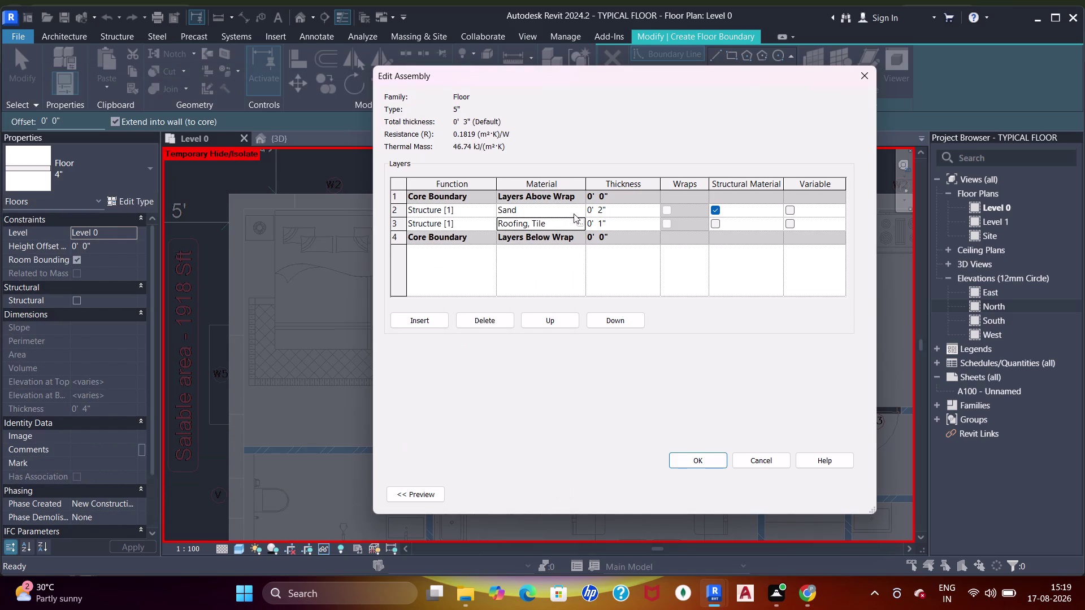
Give the Sand material a light yellow appearance colour.
click(579, 211)
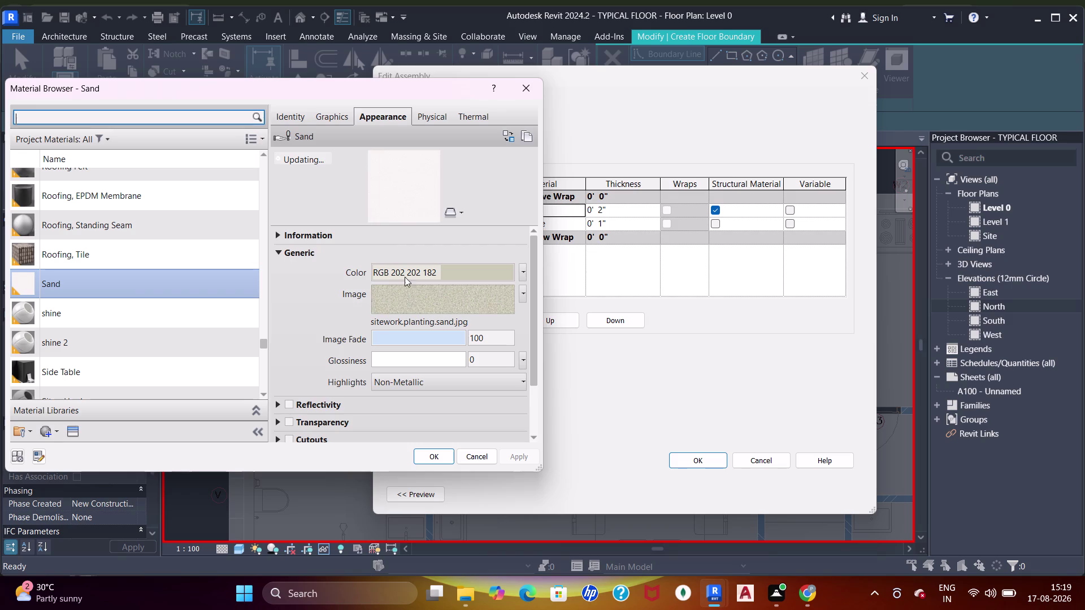
click(402, 270)
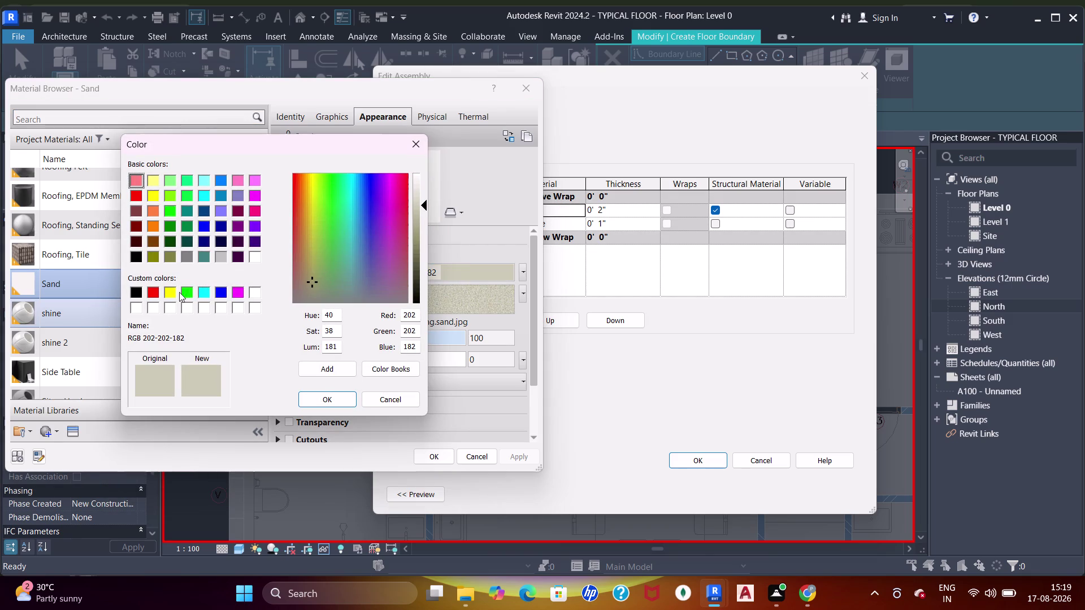
click(174, 294)
drag(426, 235, 423, 222)
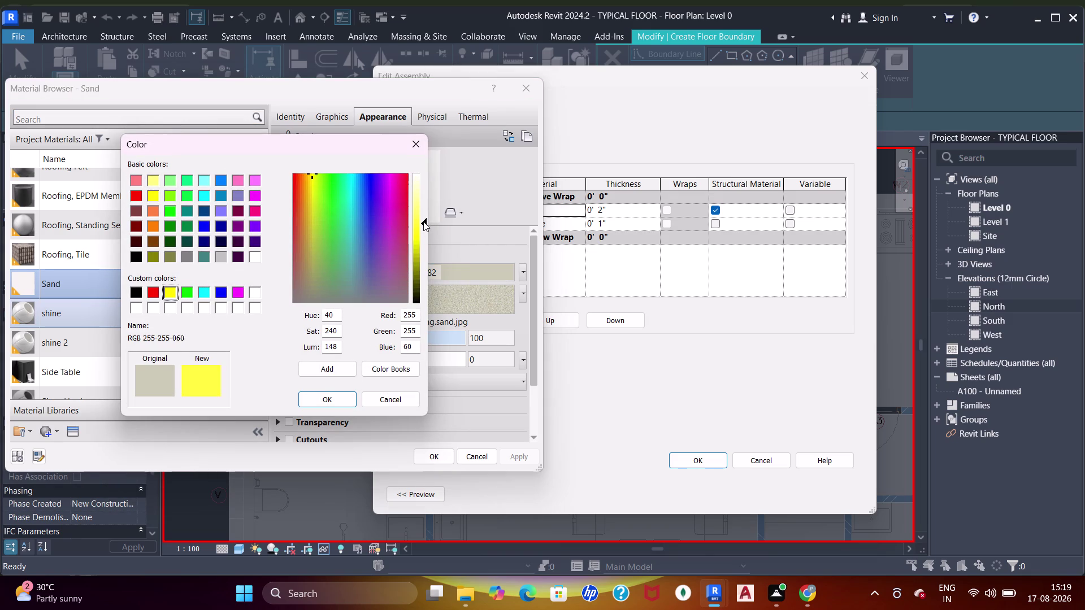
drag(423, 222, 423, 209)
click(343, 399)
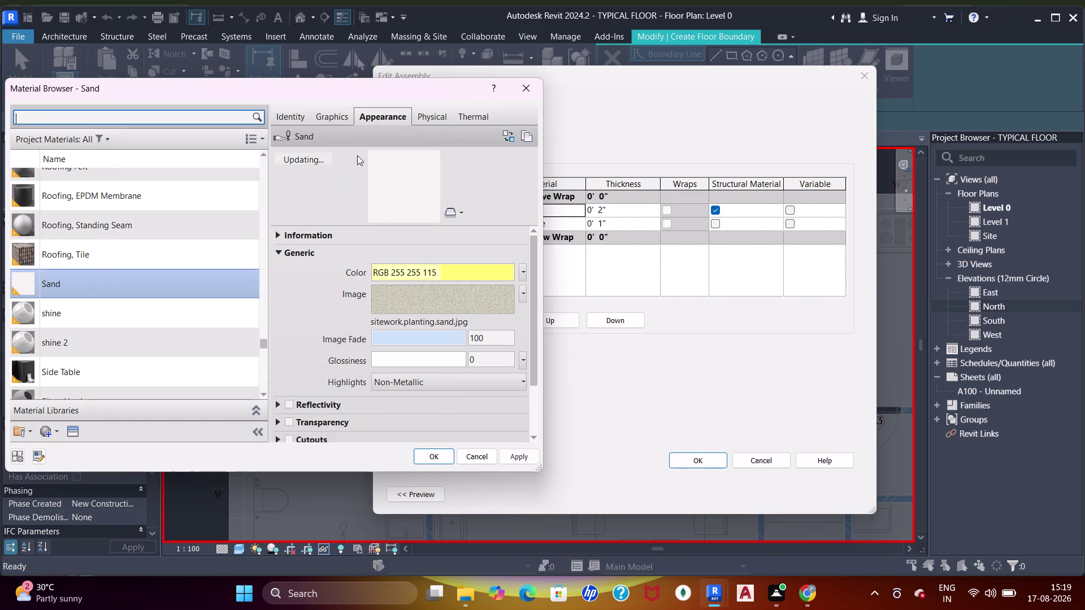
Set Sand's graphics shading colour to pale yellow as well.
click(335, 117)
click(400, 177)
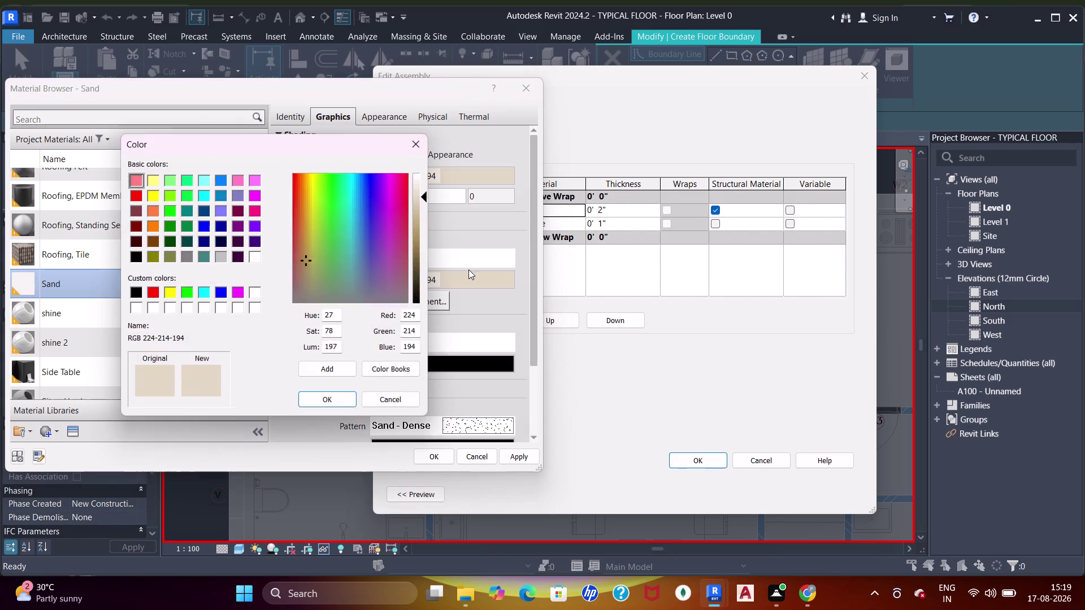
click(173, 295)
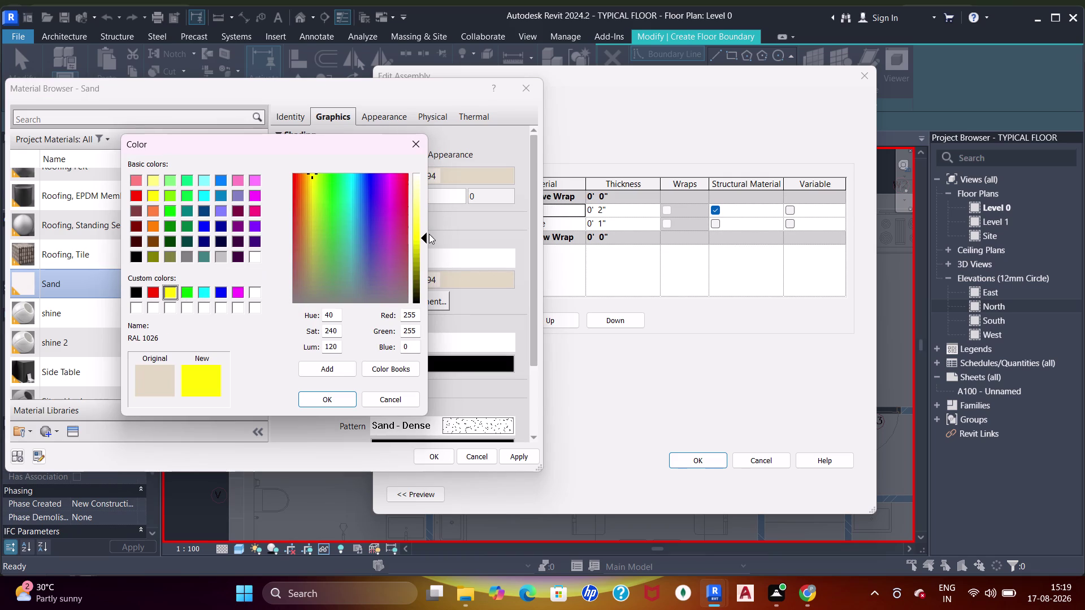
drag(429, 234, 426, 219)
drag(423, 237, 423, 210)
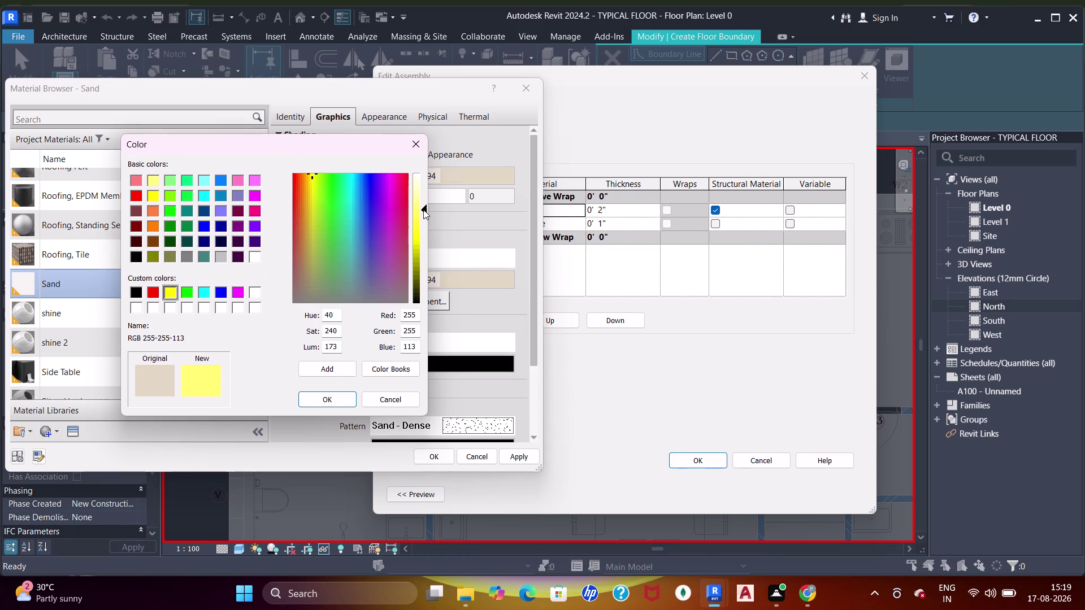
click(316, 398)
Accept the Sand material changes and the floor's layer assembly.
click(503, 458)
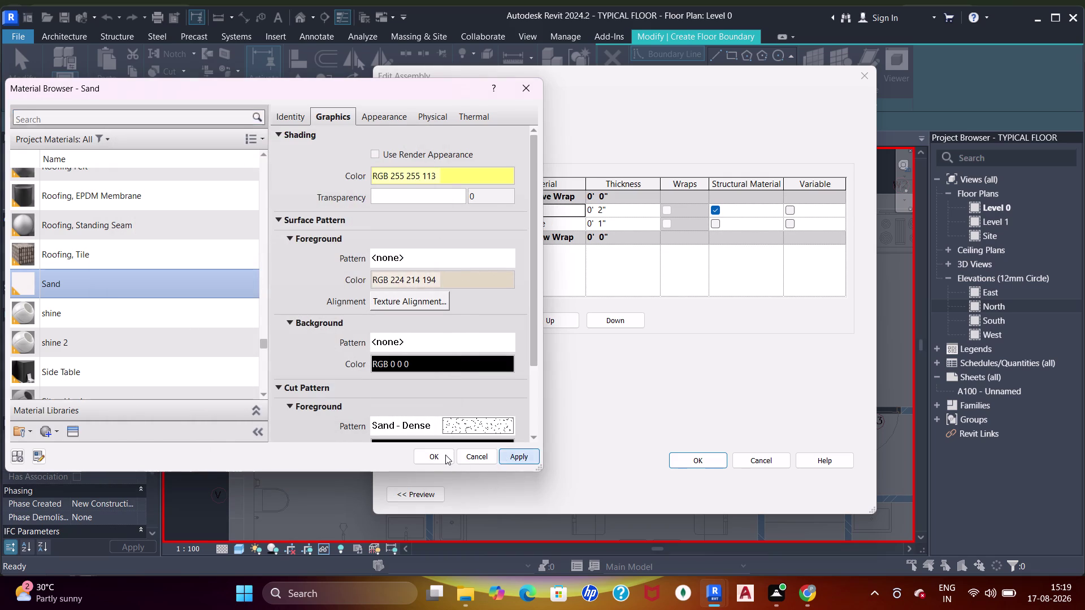
click(434, 458)
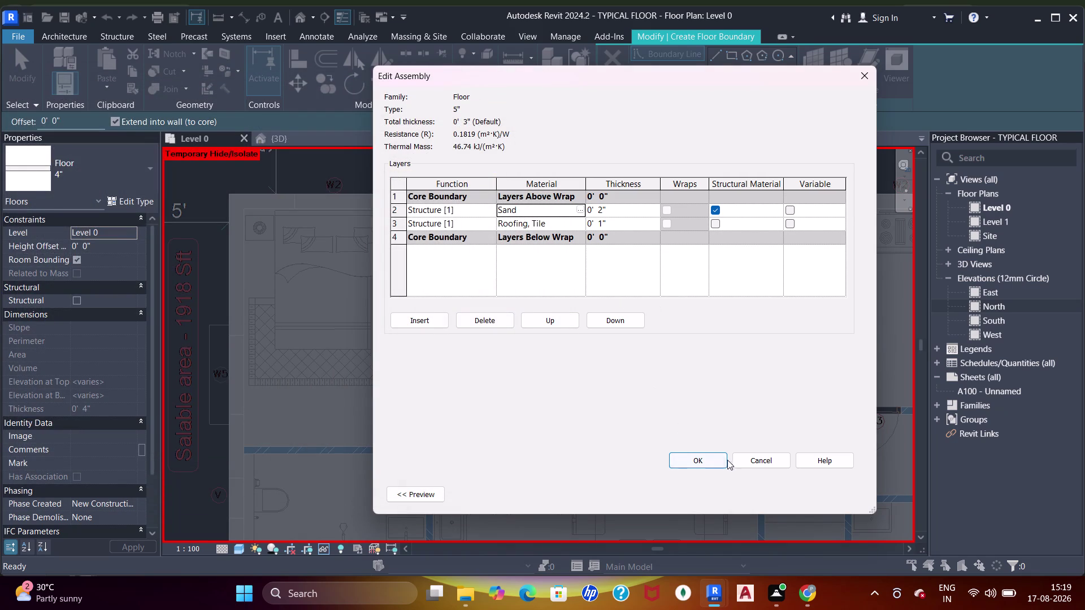
click(713, 460)
drag(826, 495, 814, 489)
click(721, 495)
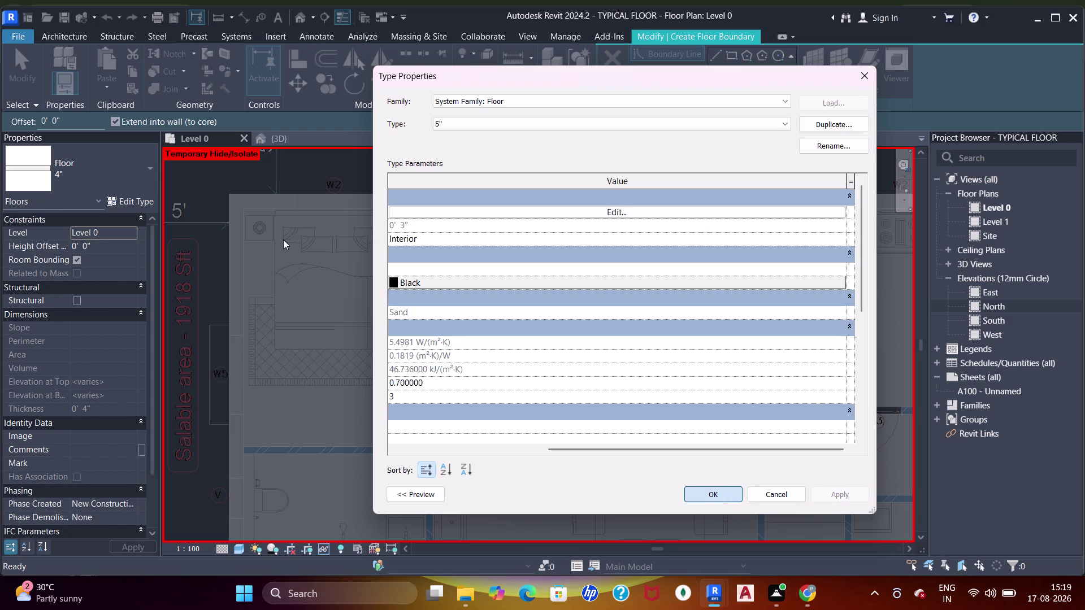
Sketch a floor boundary rectangle starting at the bedroom's top wall.
scroll(up, 3)
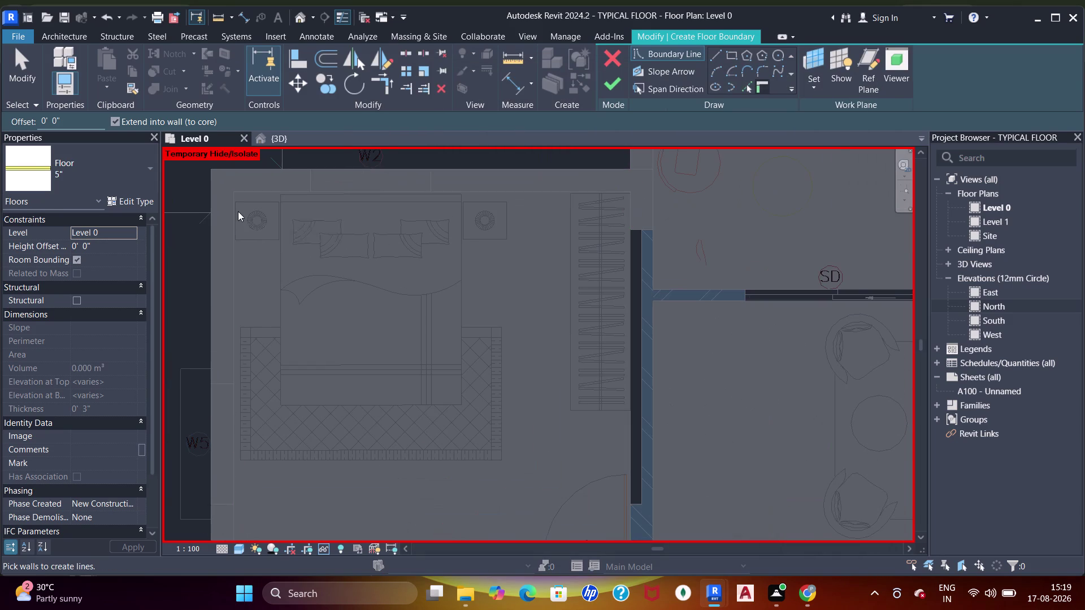
click(729, 58)
scroll(up, 3)
scroll(up, 3)
middle_drag(239, 228, 272, 326)
click(253, 230)
scroll(down, 3)
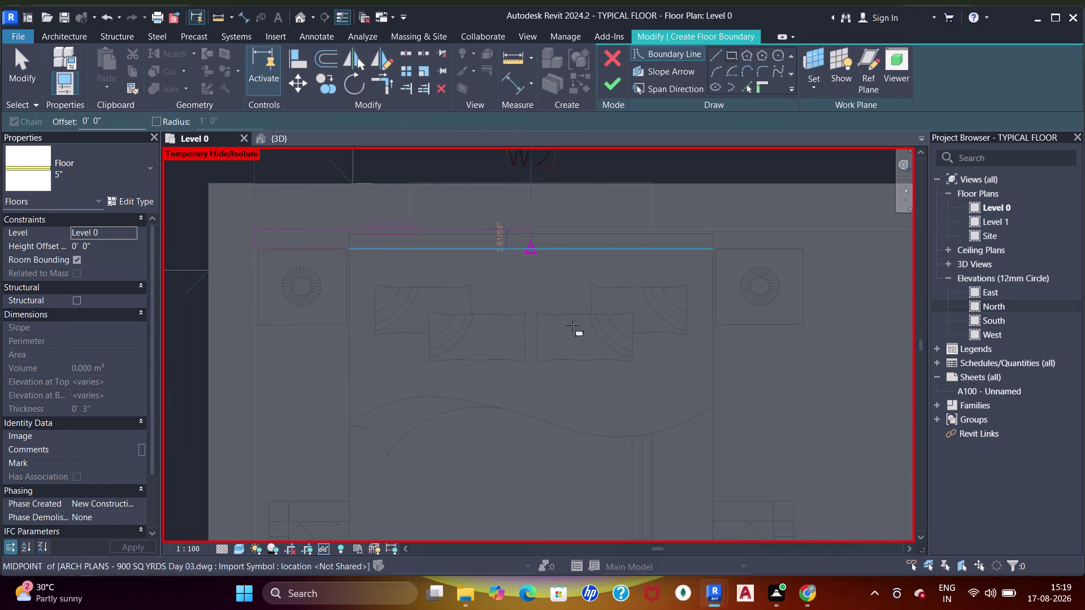
scroll(down, 3)
middle_drag(622, 372, 326, 157)
middle_drag(552, 322, 541, 235)
scroll(up, 3)
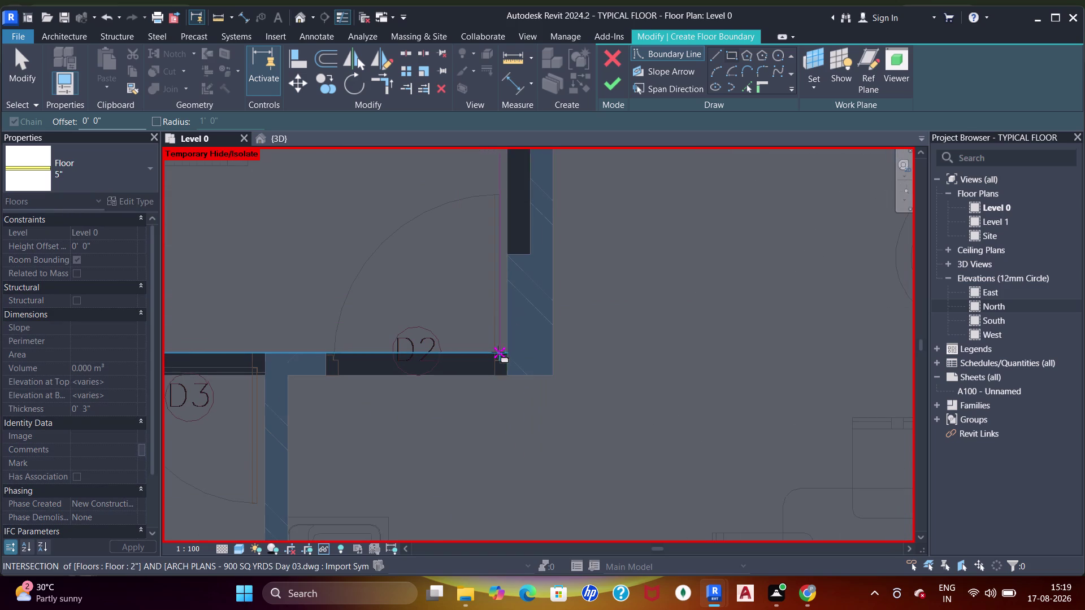
click(506, 352)
scroll(down, 3)
middle_drag(479, 283, 499, 304)
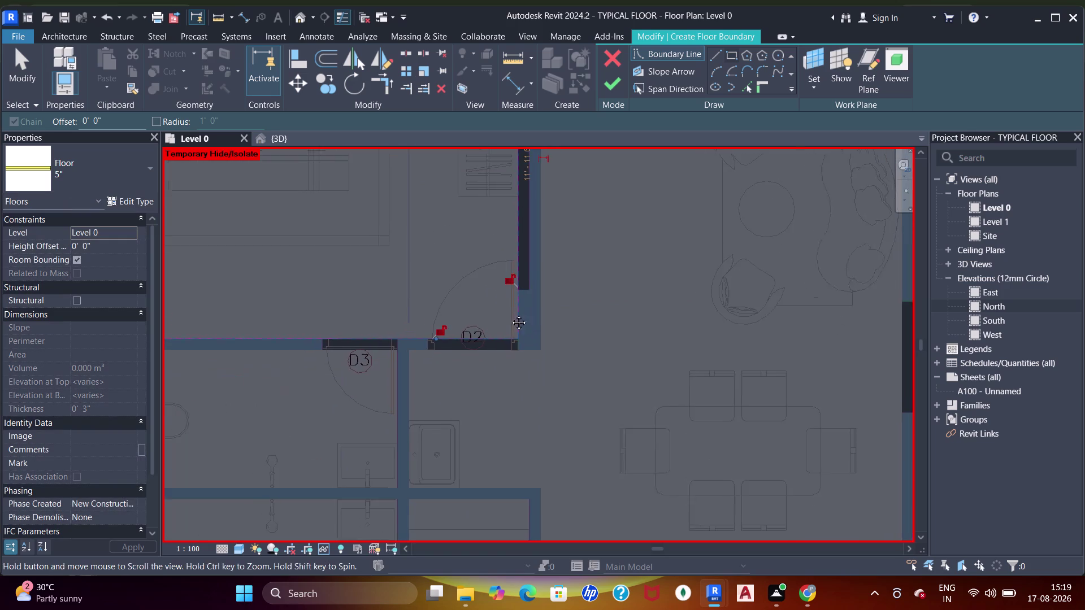
middle_drag(499, 304, 511, 315)
scroll(down, 3)
middle_drag(511, 305, 437, 400)
middle_drag(482, 308, 430, 359)
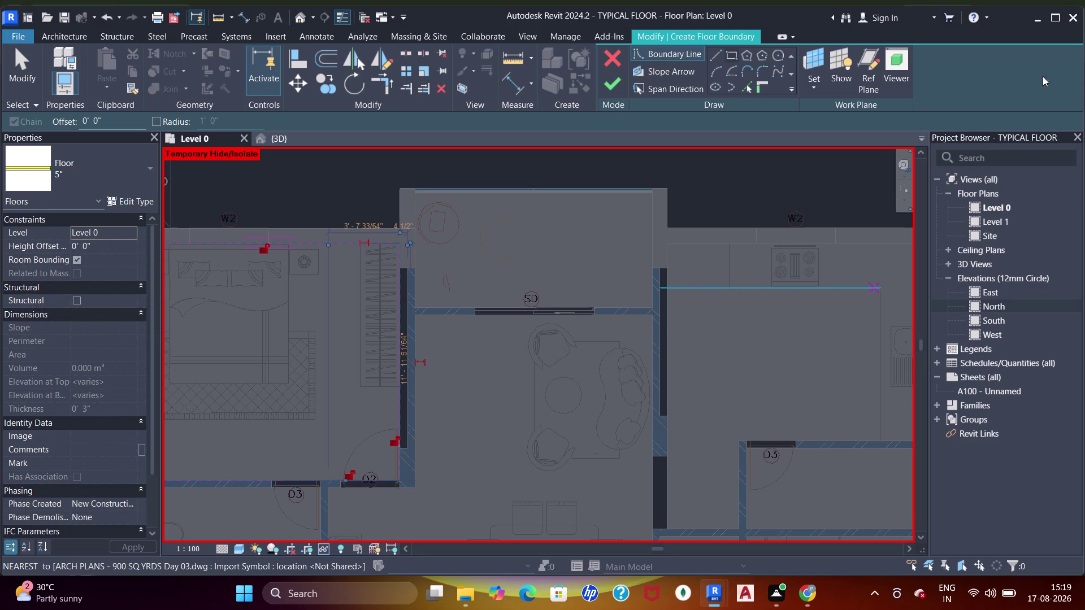
scroll(up, 3)
middle_drag(365, 229, 408, 339)
scroll(up, 3)
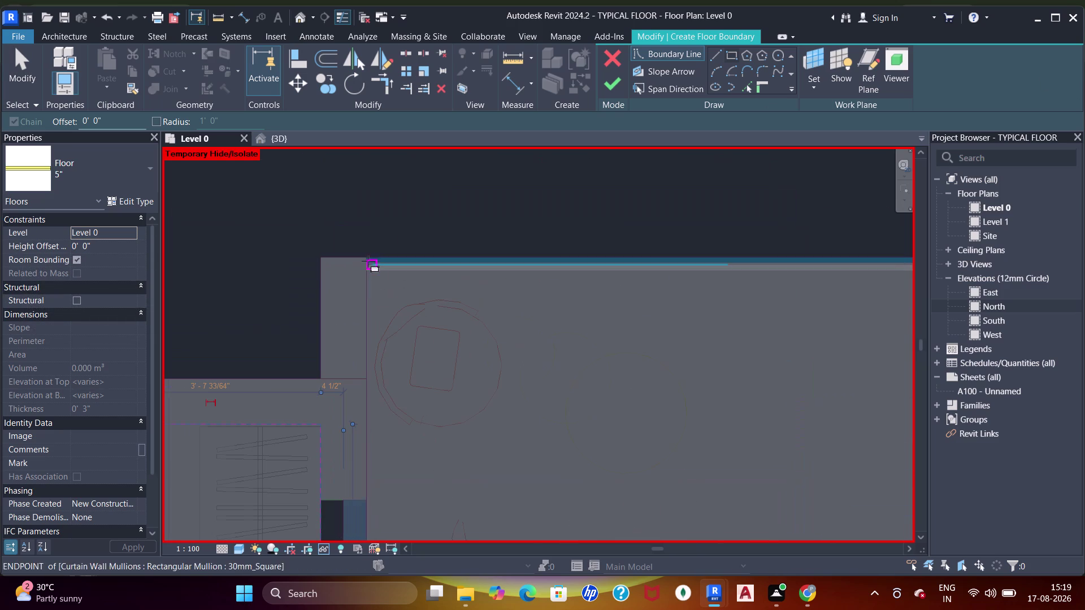
Draw a boundary rectangle around the upper room from corner to corner.
click(364, 274)
scroll(down, 3)
middle_drag(552, 345, 386, 230)
click(625, 352)
scroll(down, 3)
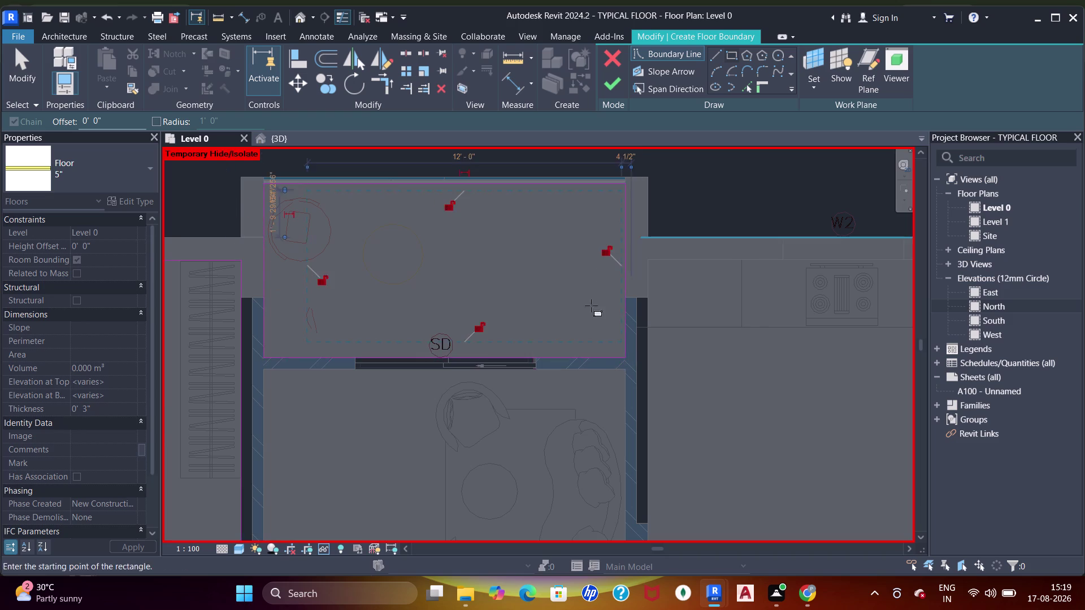
middle_drag(580, 320, 616, 134)
scroll(up, 3)
middle_drag(460, 210, 497, 352)
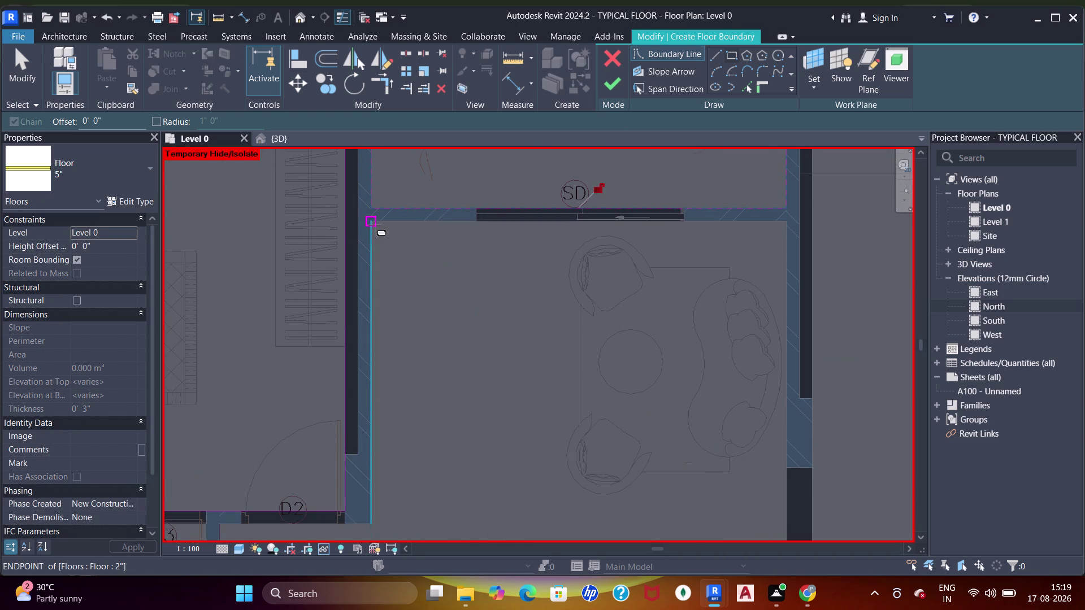
Draw a boundary rectangle around the living room.
click(374, 225)
scroll(down, 3)
middle_drag(518, 369, 552, 123)
middle_drag(563, 375, 582, 174)
middle_drag(599, 309, 608, 233)
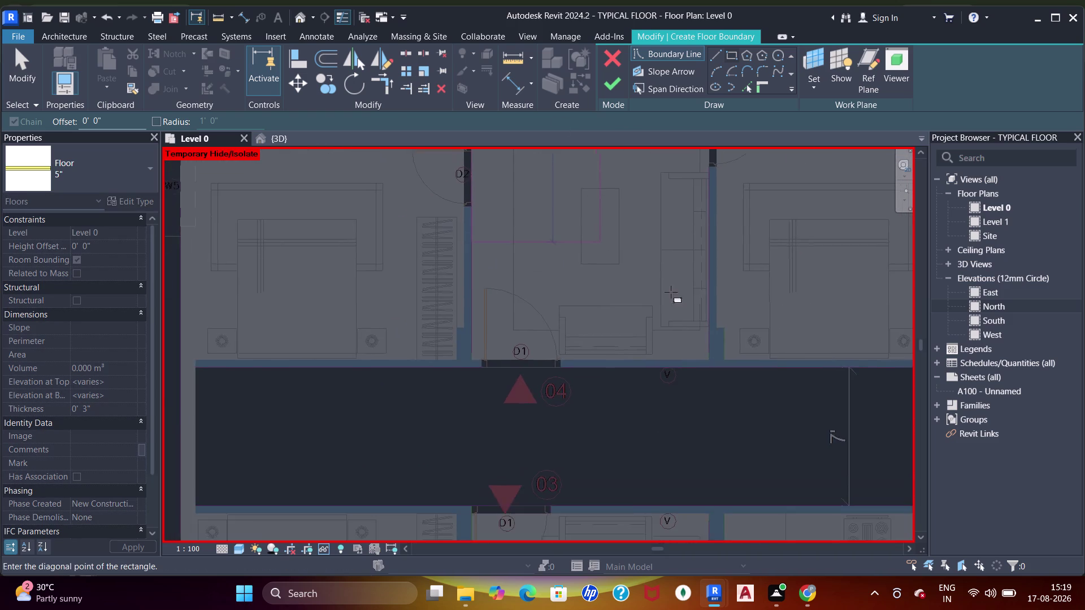
scroll(up, 3)
click(735, 382)
scroll(down, 3)
middle_drag(538, 295, 707, 303)
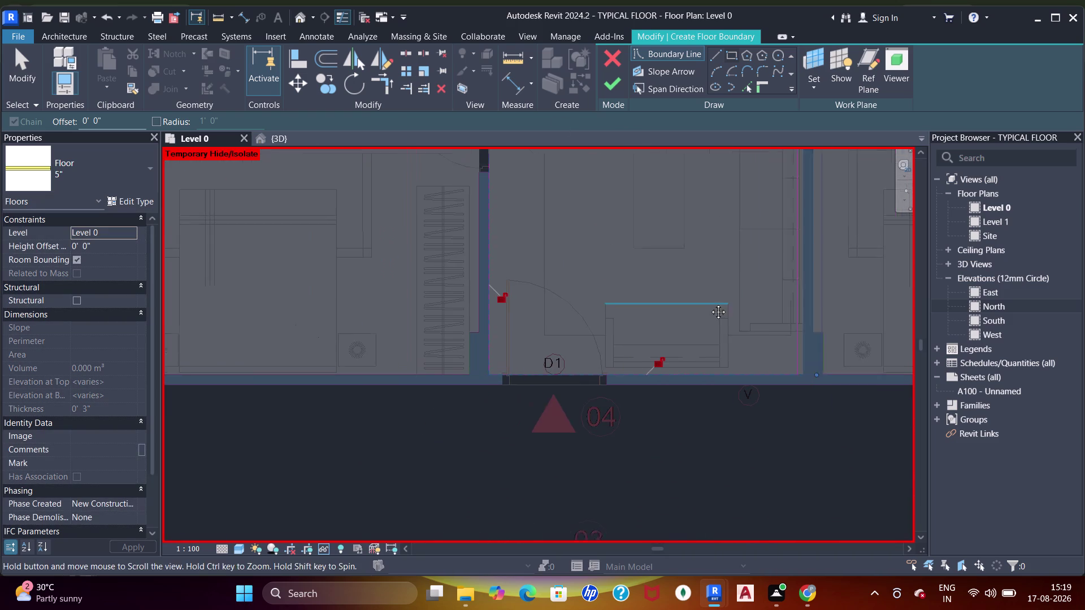
middle_drag(706, 303, 710, 304)
middle_drag(342, 240, 516, 388)
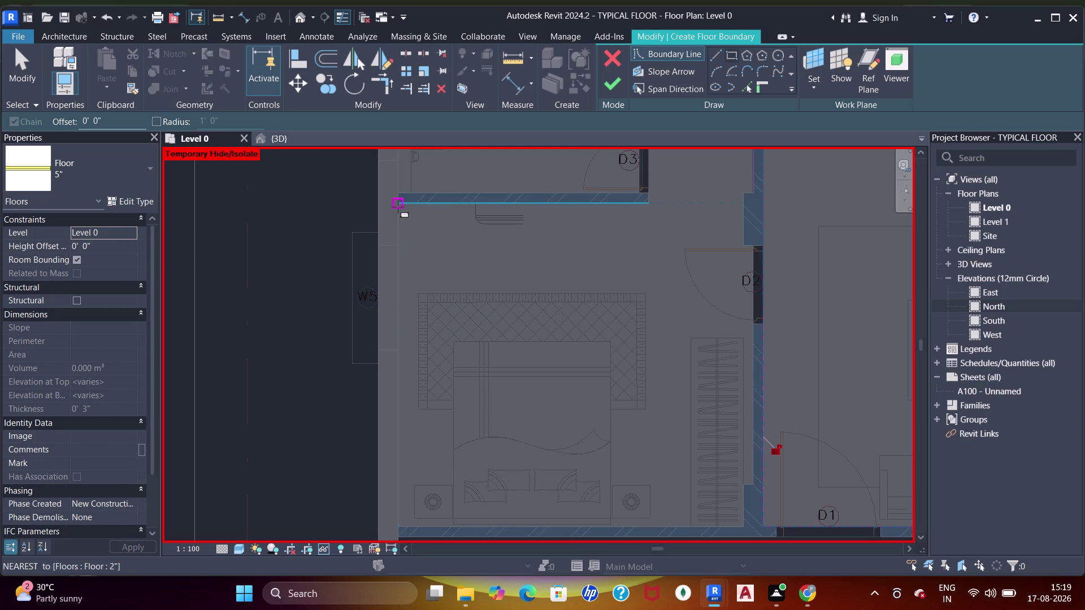
Draw a boundary rectangle around the bedroom.
click(398, 207)
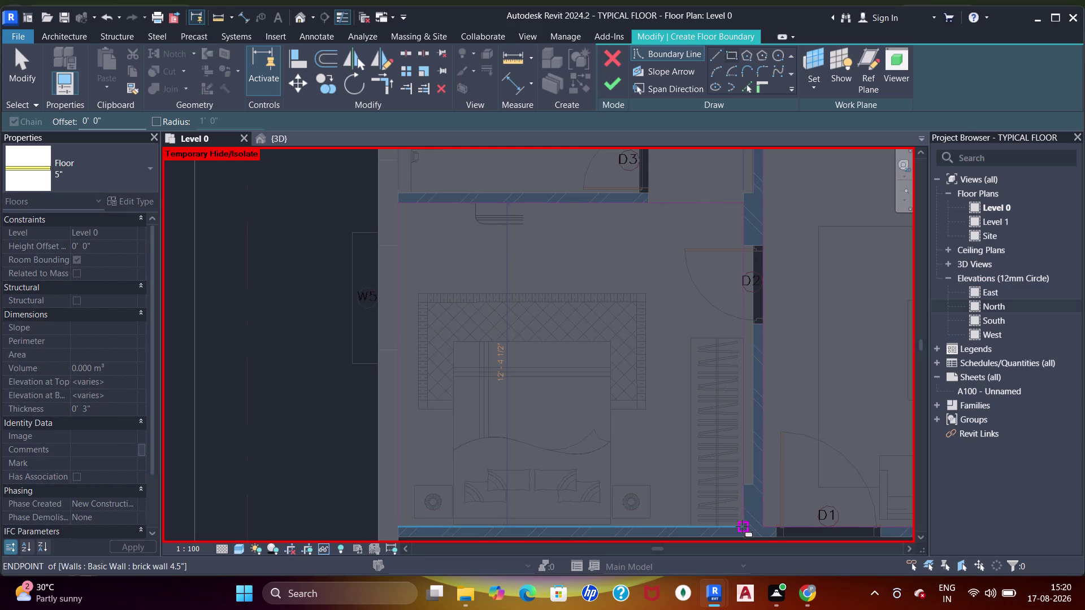
click(742, 527)
middle_drag(720, 379, 696, 452)
scroll(up, 3)
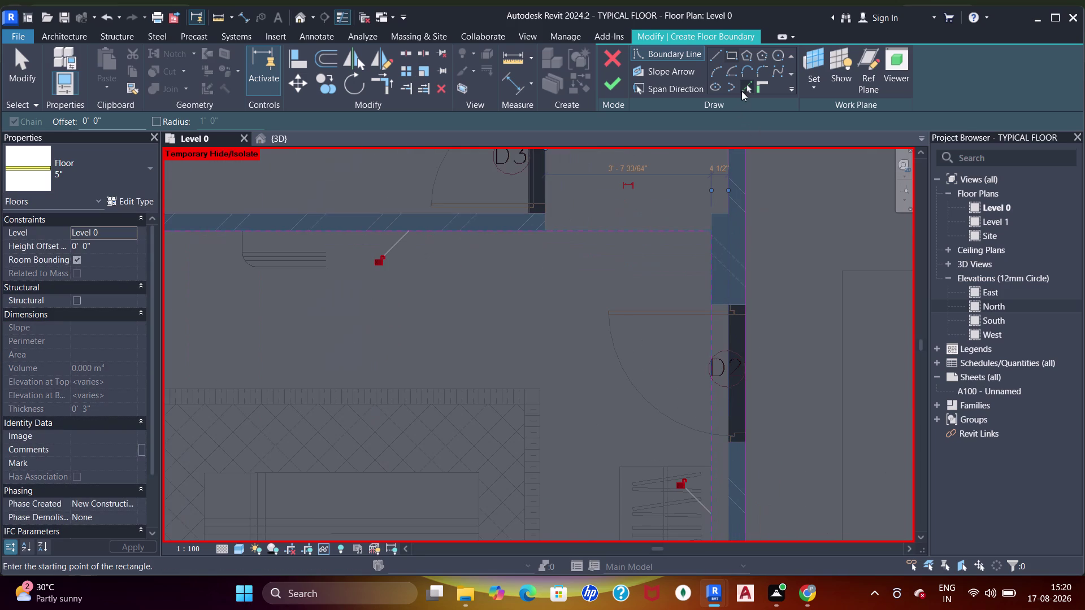
Change the boundary drawing mode near D2, undo a stray line, and cancel.
click(745, 88)
click(717, 302)
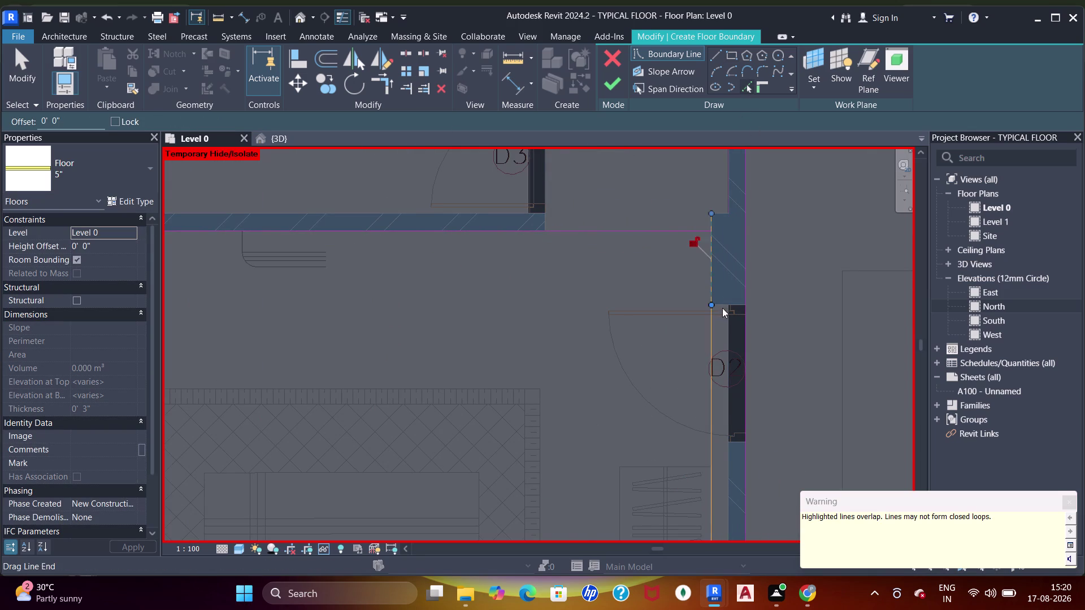
scroll(up, 3)
key(ctrl+z)
scroll(up, 3)
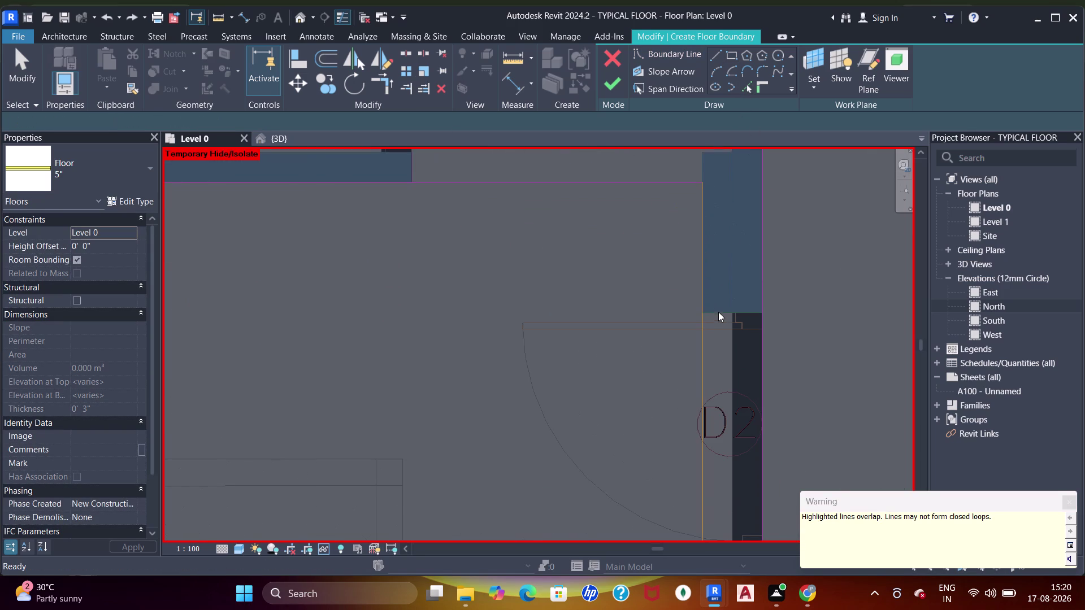
click(718, 312)
click(735, 351)
scroll(down, 3)
middle_drag(737, 400, 746, 185)
middle_drag(726, 396, 702, 212)
scroll(up, 3)
click(707, 463)
key(Escape)
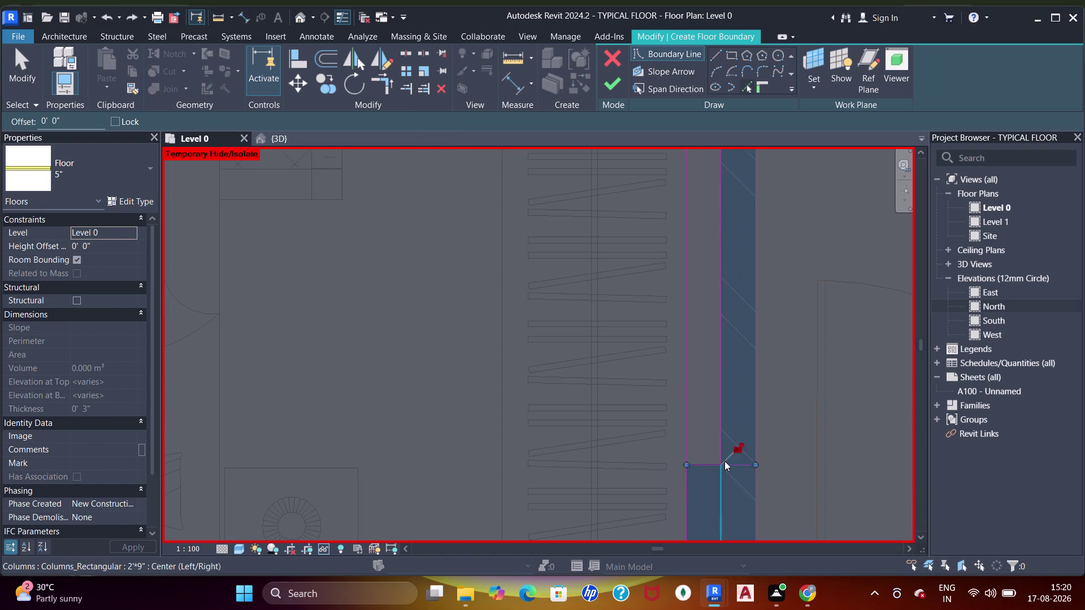
key(Escape)
Trim the first pair of overlapping boundary lines to a corner with TR.
key(t)
key(r)
click(691, 490)
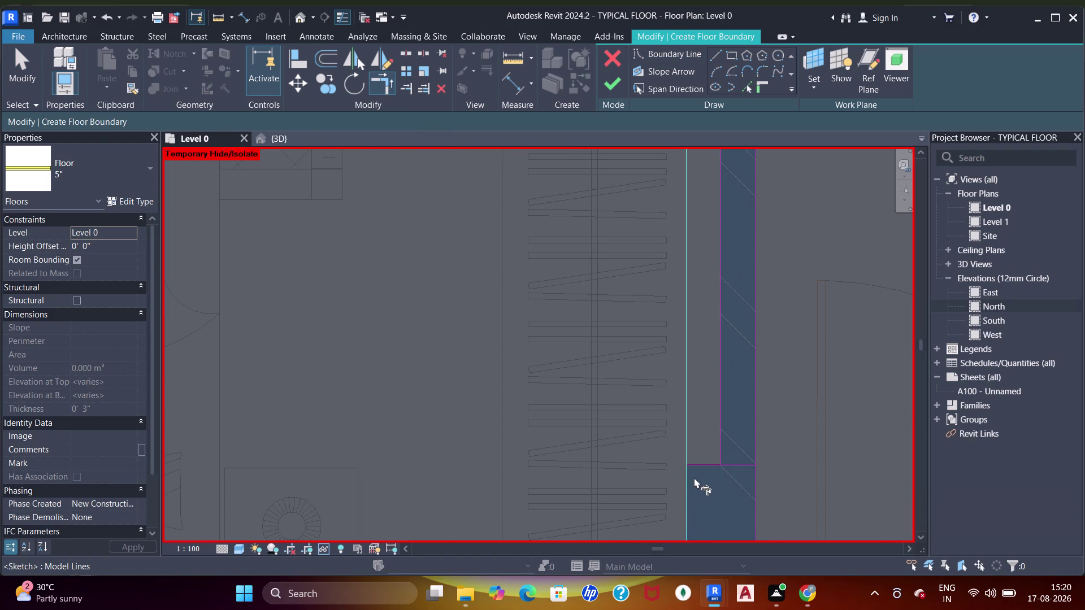
click(698, 469)
drag(834, 558, 833, 547)
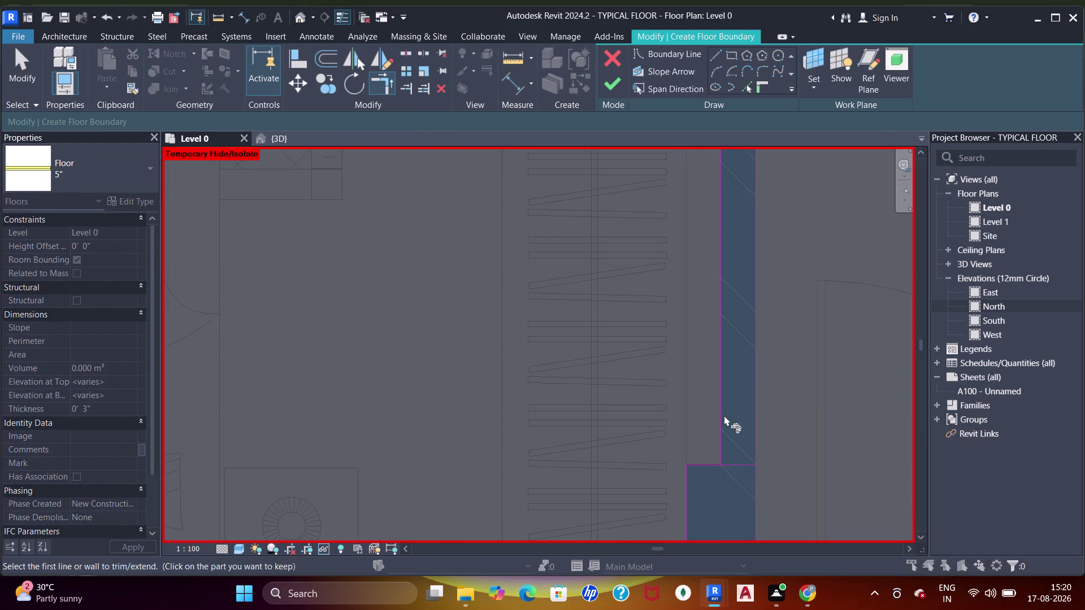
drag(715, 472, 716, 464)
click(717, 463)
click(719, 455)
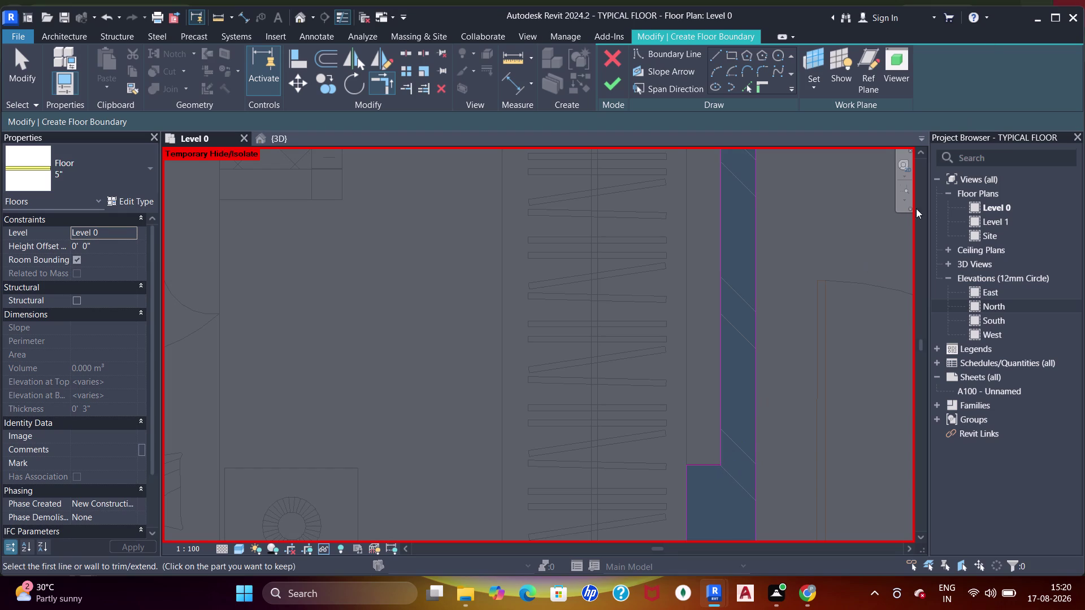
Trim two more boundary corners beside door D2, then exit Trim.
scroll(down, 3)
middle_drag(709, 267, 713, 416)
scroll(up, 3)
middle_drag(705, 284, 727, 477)
scroll(down, 3)
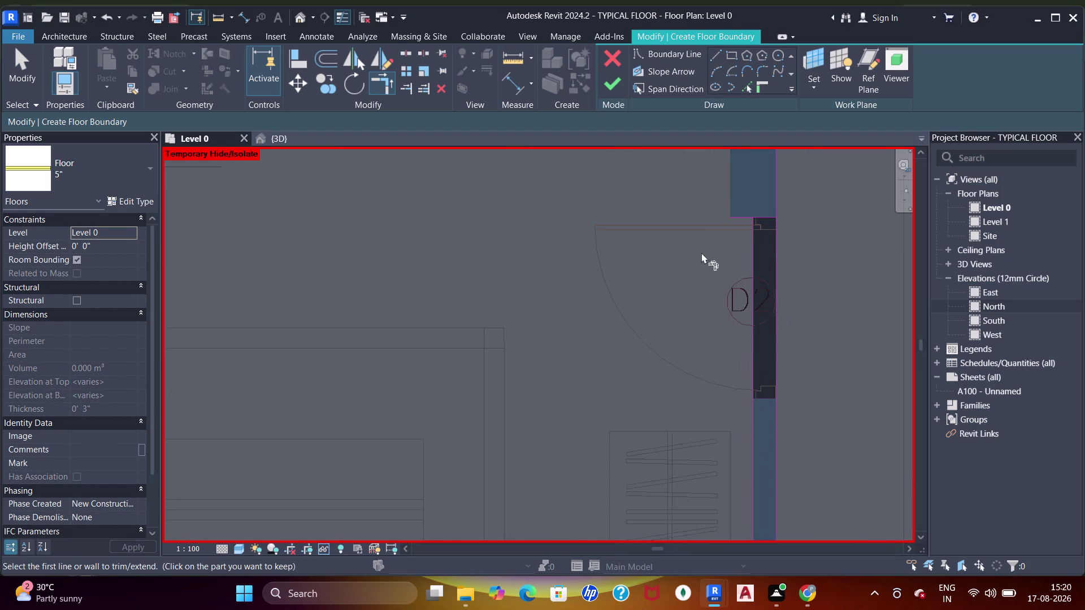
middle_drag(688, 317, 681, 402)
scroll(up, 3)
click(753, 291)
click(774, 324)
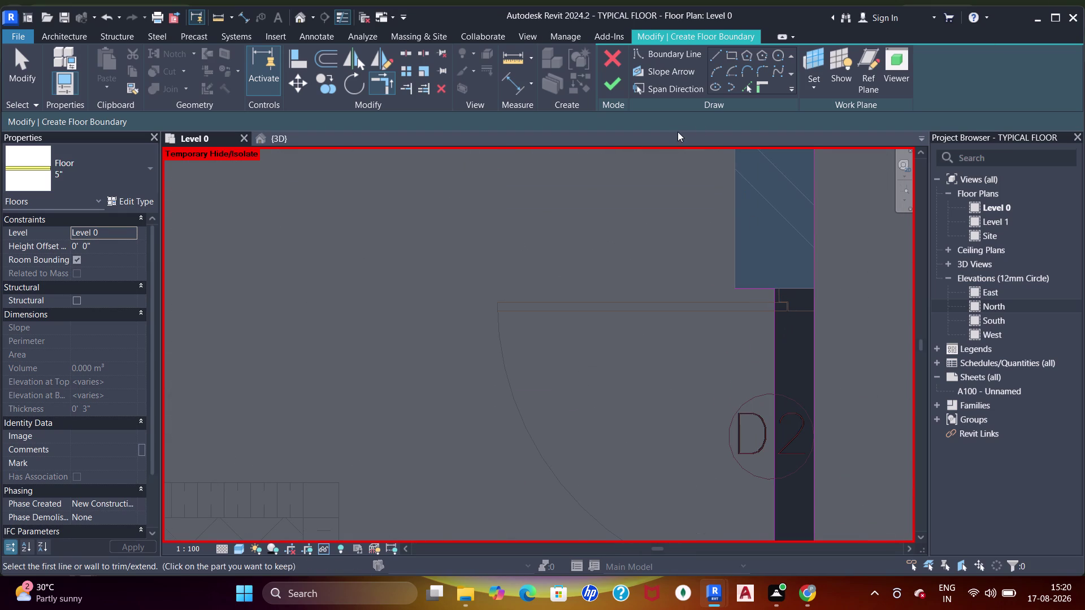
click(744, 87)
click(734, 212)
key(Escape)
key(Escape)
Trim the horizontal boundary line above with TR and check the bedroom boundary.
scroll(down, 3)
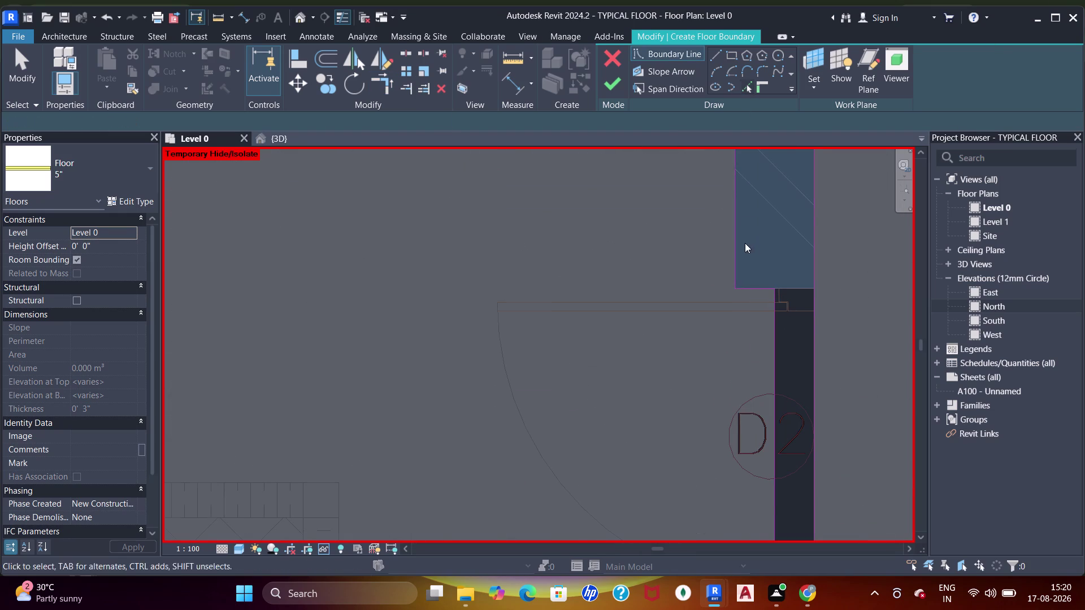
middle_drag(720, 302, 712, 428)
key(t)
key(r)
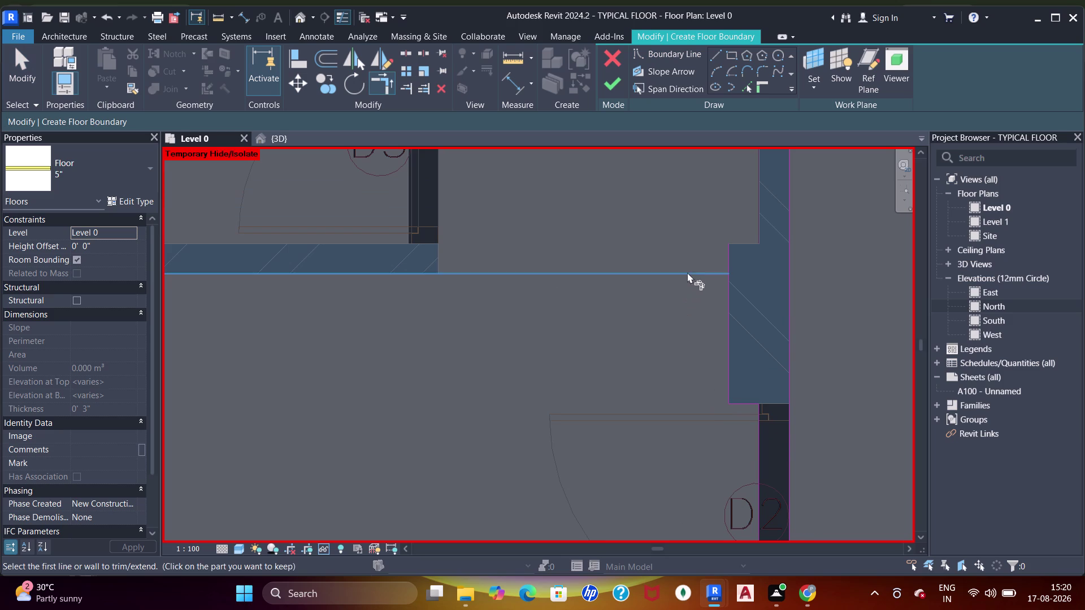
drag(687, 272, 697, 274)
click(725, 307)
scroll(down, 3)
middle_drag(750, 287, 712, 262)
scroll(down, 3)
middle_drag(673, 253, 646, 239)
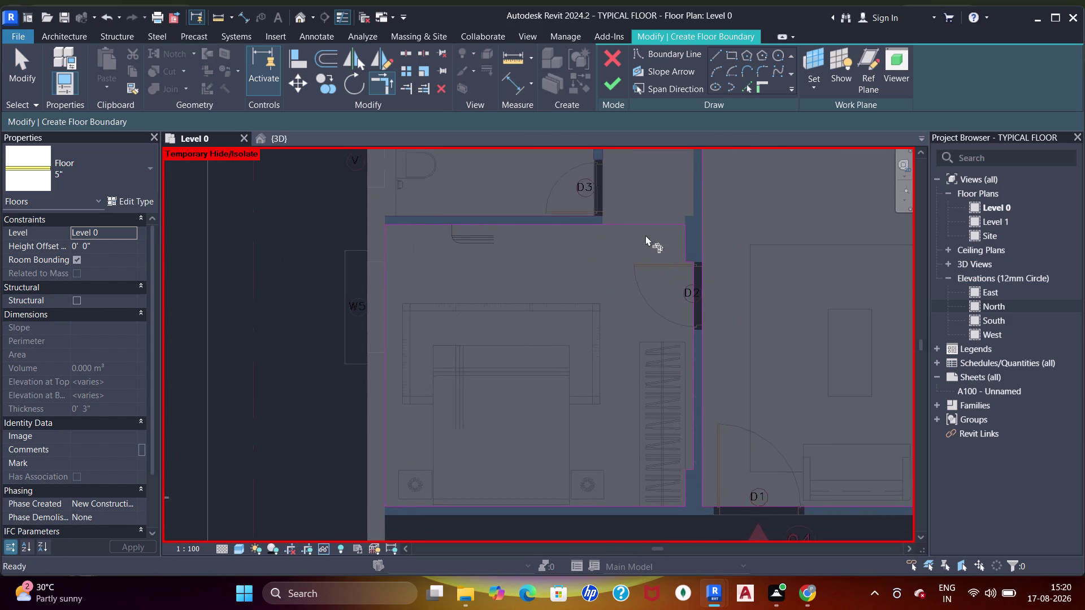
scroll(down, 3)
middle_drag(655, 285, 581, 307)
middle_drag(640, 264, 551, 363)
middle_drag(548, 258, 536, 339)
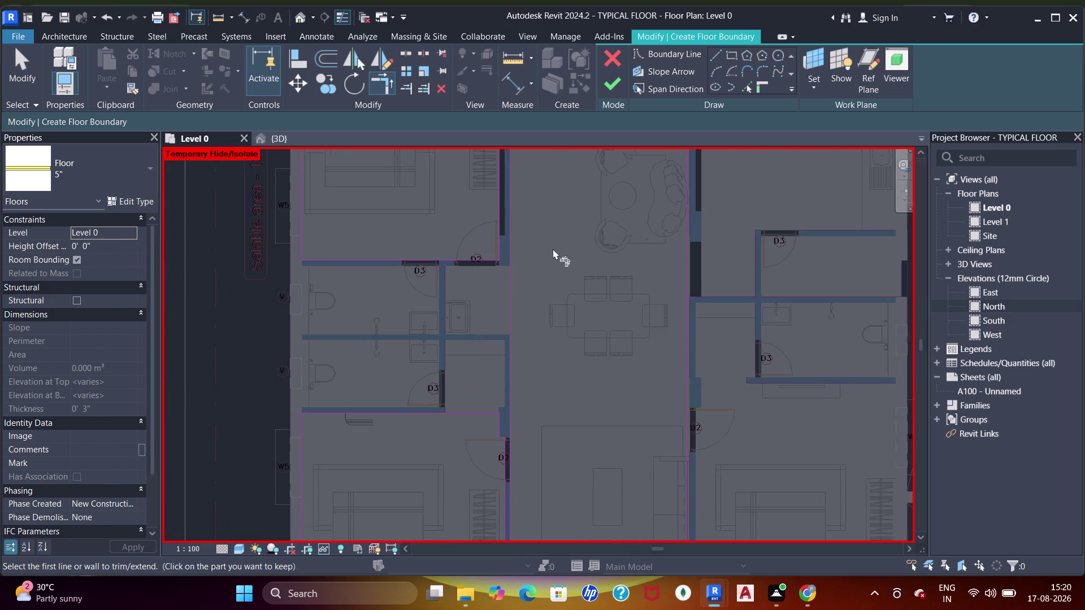
click(732, 54)
middle_drag(718, 337, 571, 345)
scroll(up, 3)
scroll(up, 3)
middle_drag(700, 289, 676, 277)
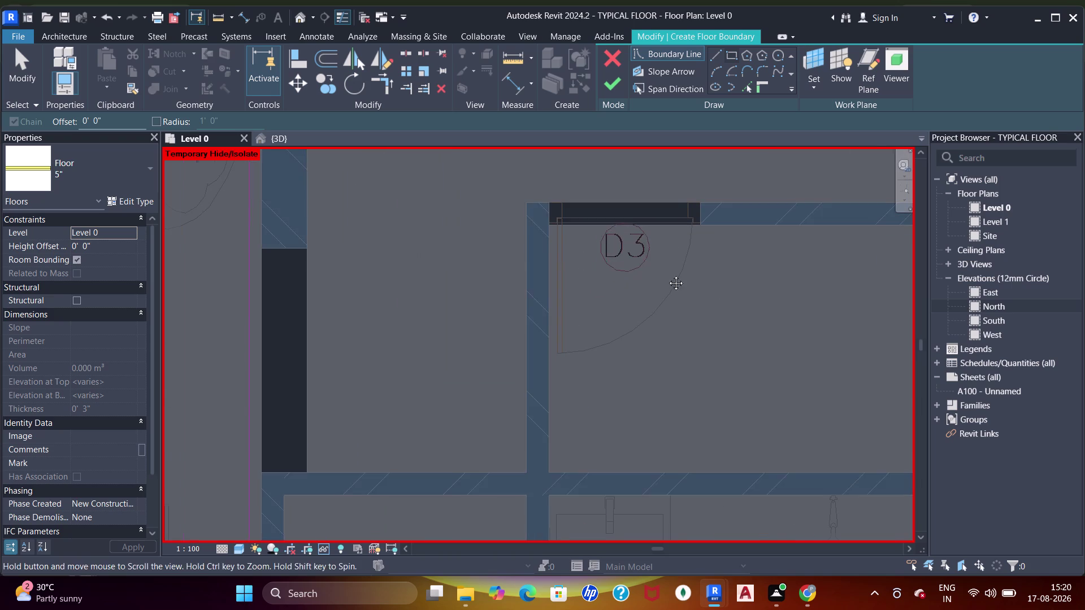
Draw a boundary rectangle around the small room near door D3.
middle_drag(675, 277, 445, 248)
click(837, 188)
middle_drag(508, 362, 623, 272)
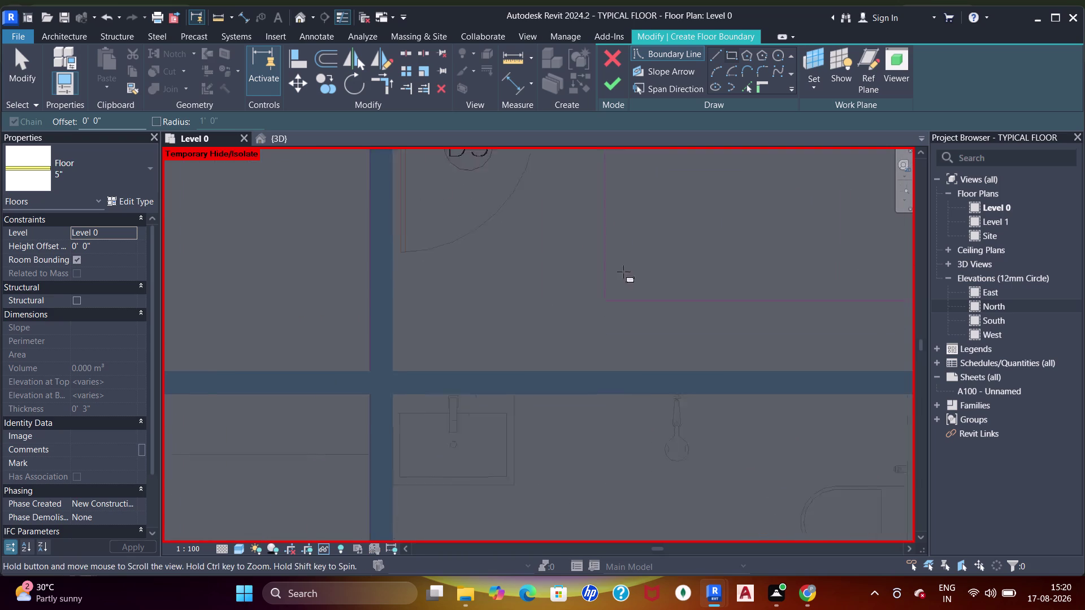
click(408, 344)
scroll(down, 3)
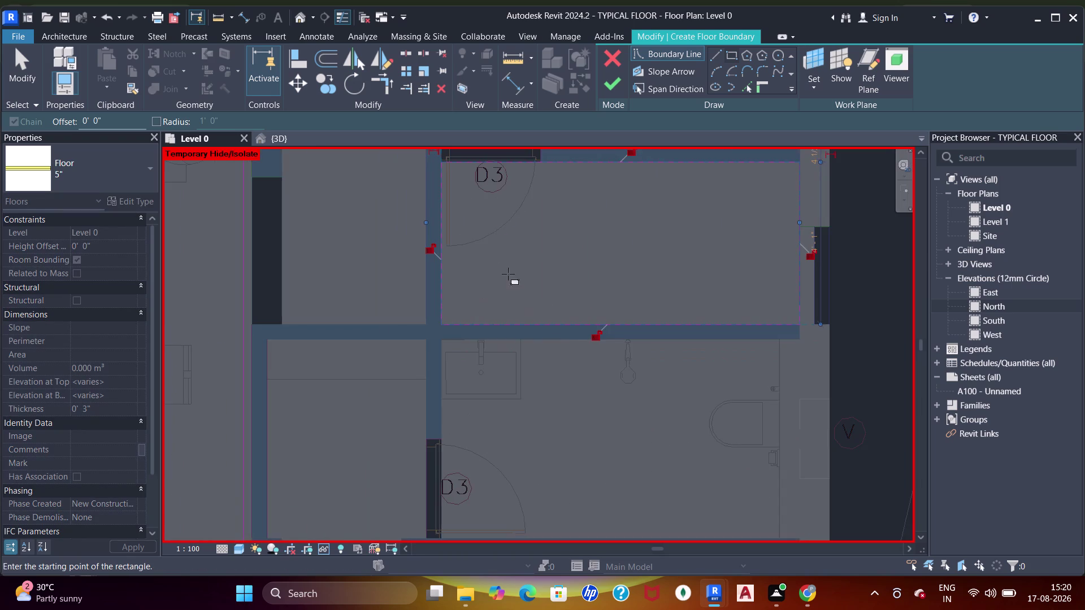
Draw a boundary rectangle around the bathroom down to the corner below D3.
middle_drag(484, 240, 459, 159)
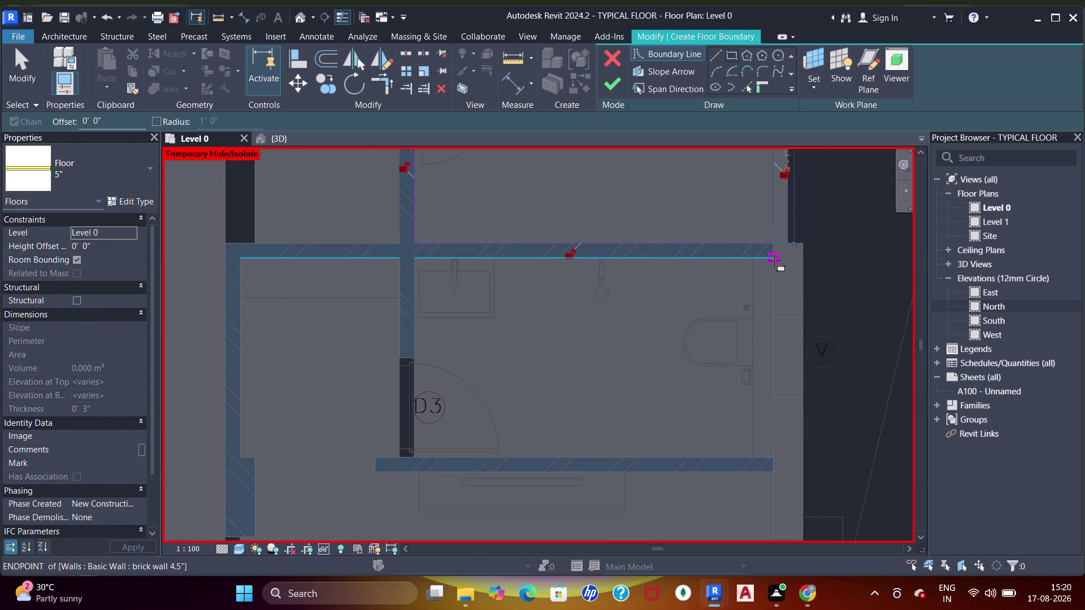
drag(774, 261, 756, 266)
scroll(up, 3)
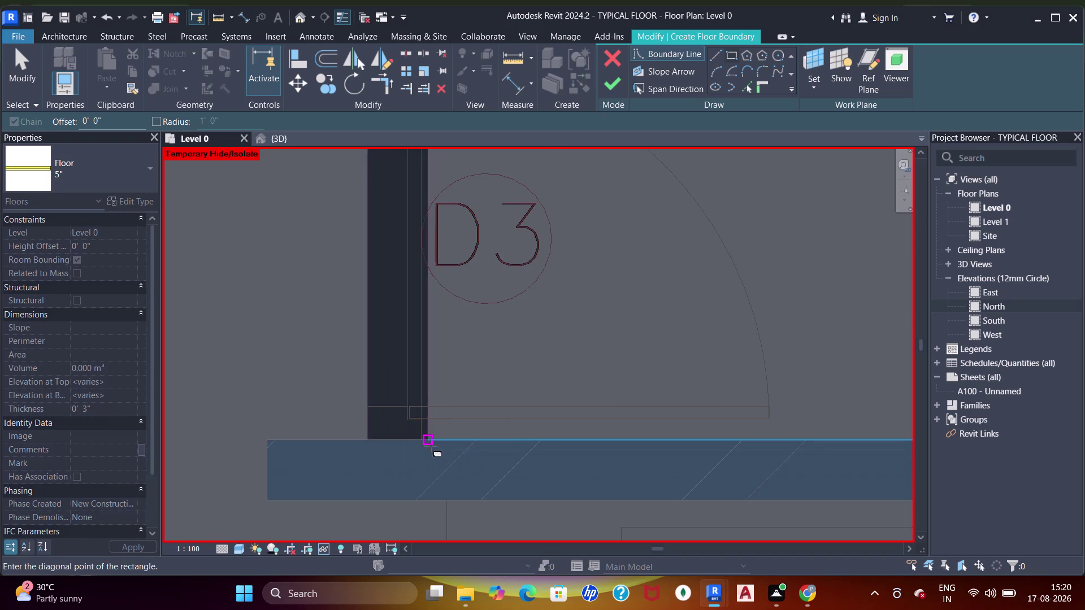
click(428, 441)
scroll(down, 3)
Draw a boundary line from the kitchen wall corner to the wall above D3.
middle_drag(486, 328, 722, 329)
scroll(up, 3)
scroll(down, 3)
middle_drag(664, 262, 646, 413)
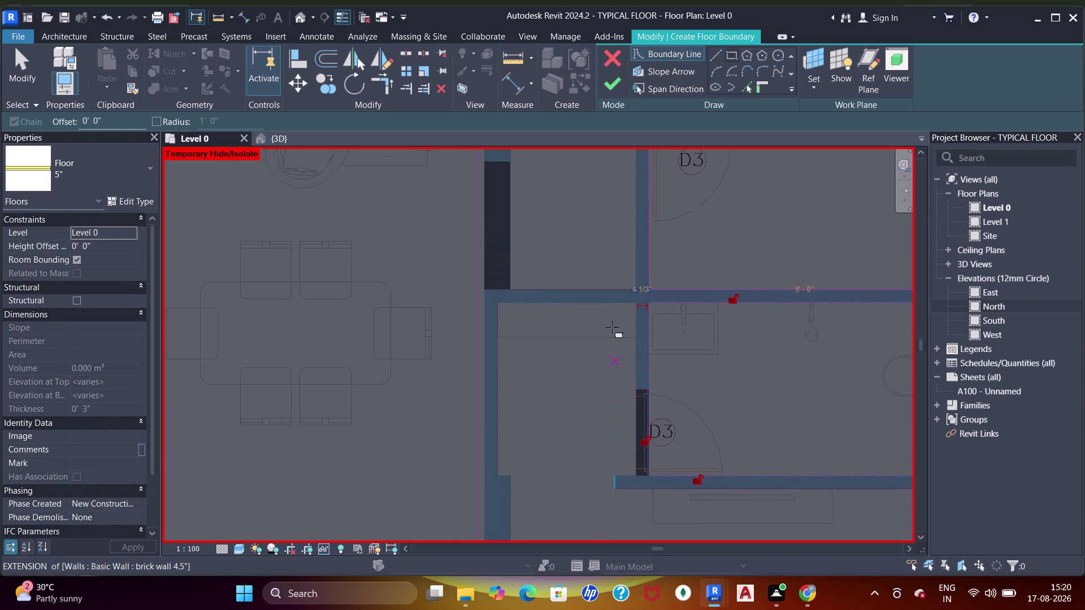
middle_drag(587, 223, 566, 420)
scroll(down, 3)
middle_drag(570, 290, 566, 419)
scroll(up, 3)
middle_drag(542, 325, 526, 364)
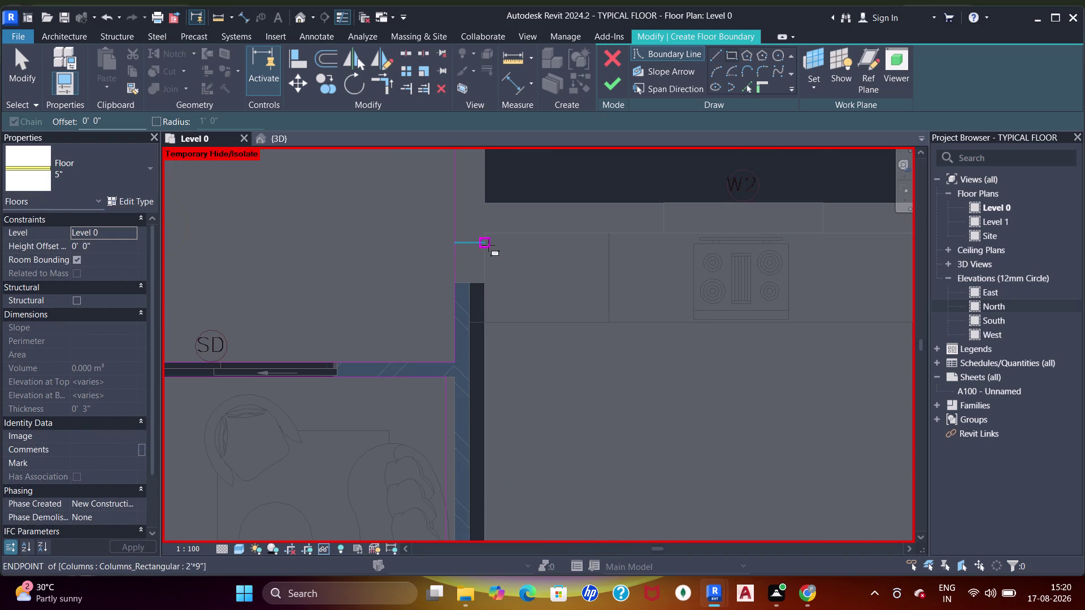
scroll(down, 3)
middle_drag(518, 309, 524, 323)
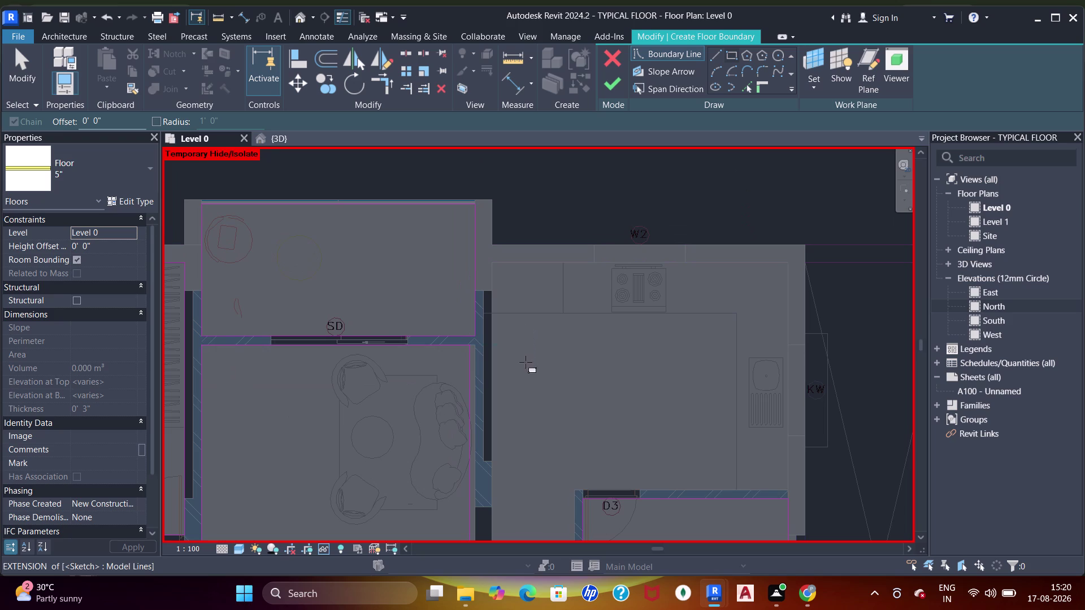
middle_drag(530, 379, 563, 386)
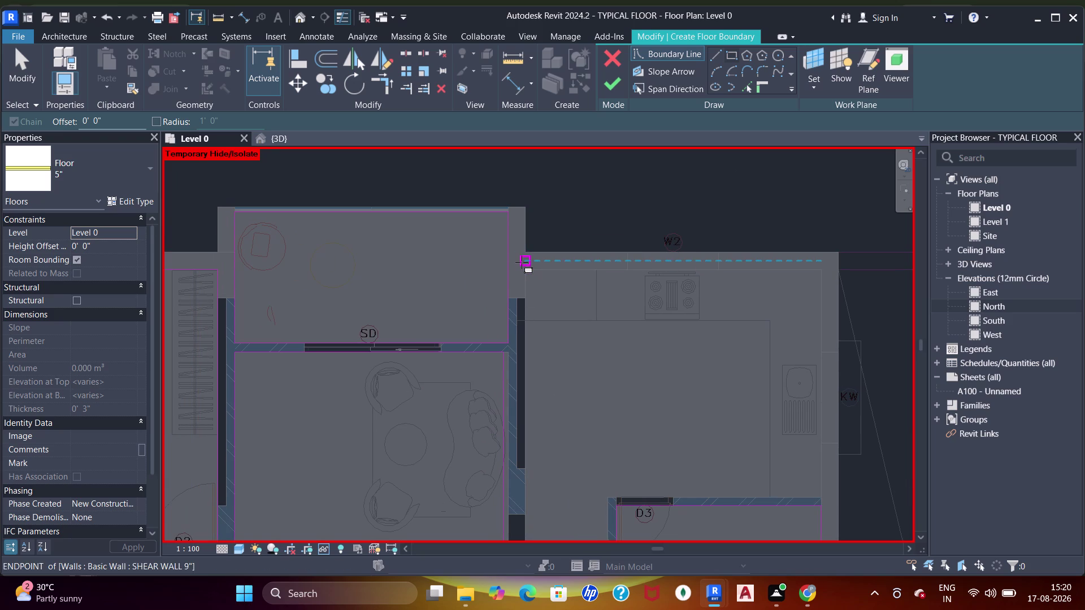
click(523, 271)
middle_drag(649, 349, 594, 211)
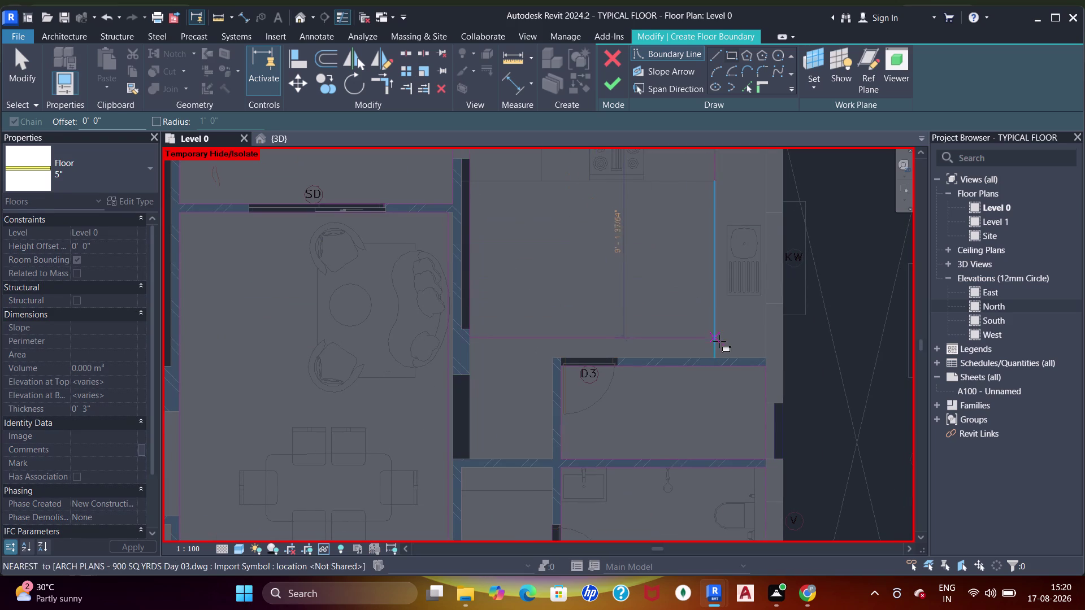
click(767, 357)
middle_drag(661, 336, 662, 329)
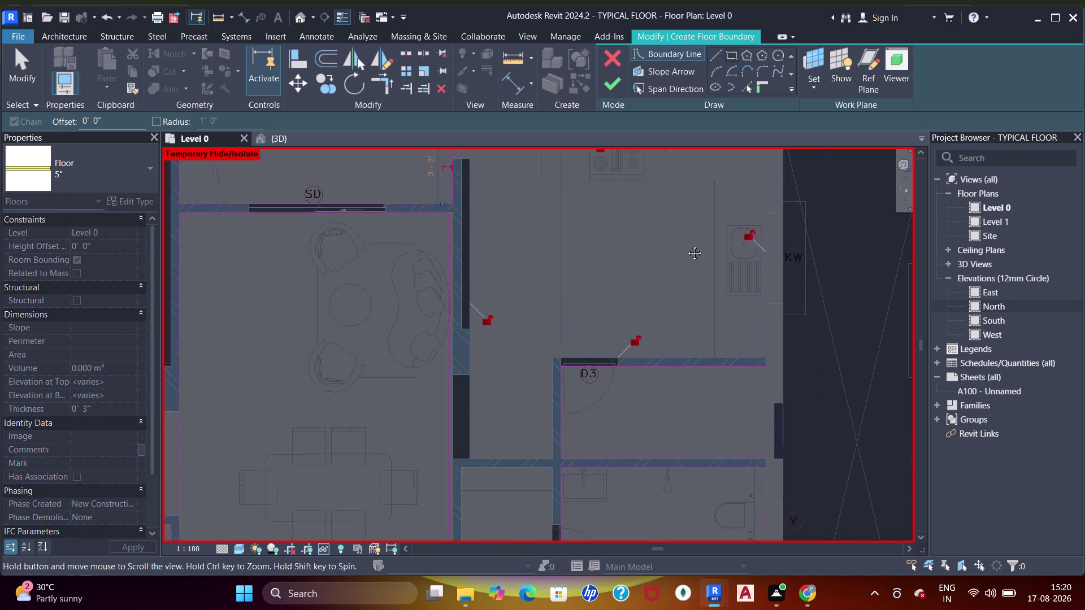
middle_drag(662, 329, 696, 210)
scroll(up, 3)
middle_drag(633, 242, 646, 277)
Trace three walls around the room near D3 with Pick Walls, then stop.
click(741, 90)
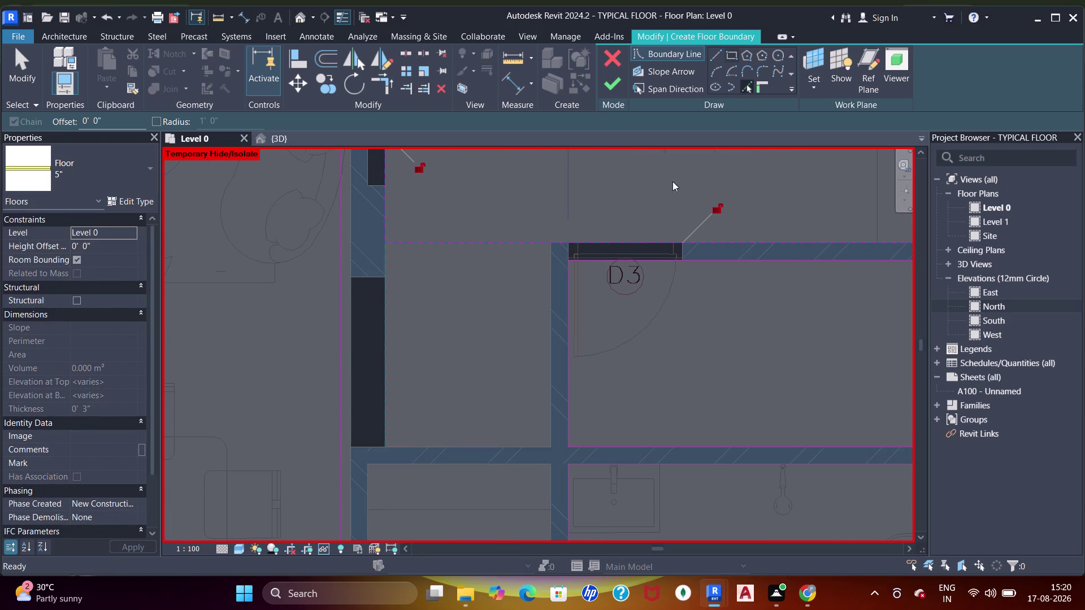
click(551, 340)
click(500, 451)
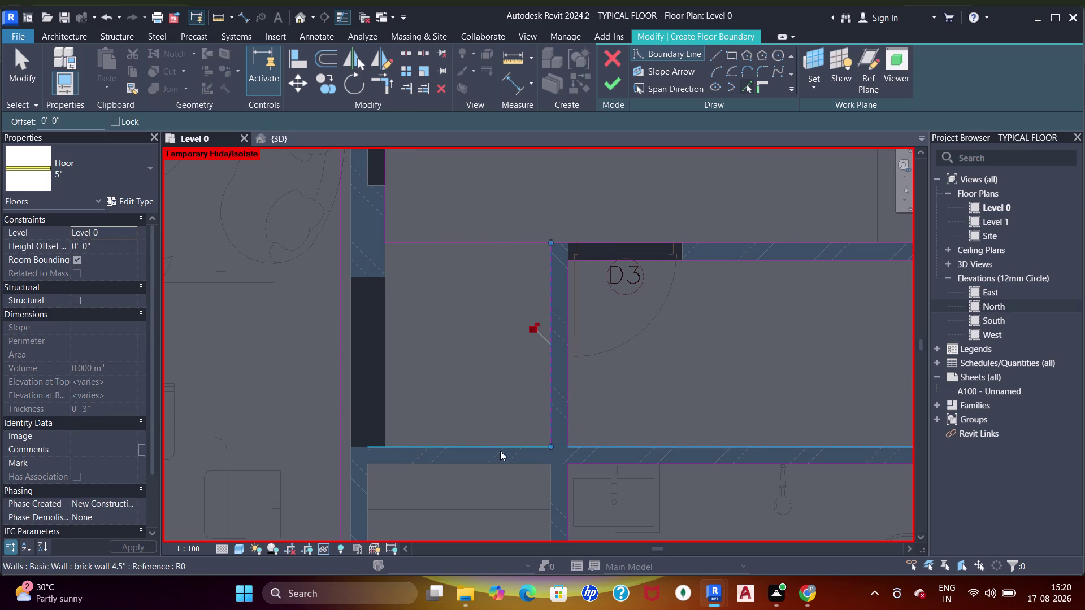
click(389, 387)
middle_drag(429, 366, 440, 378)
key(Escape)
key(Escape)
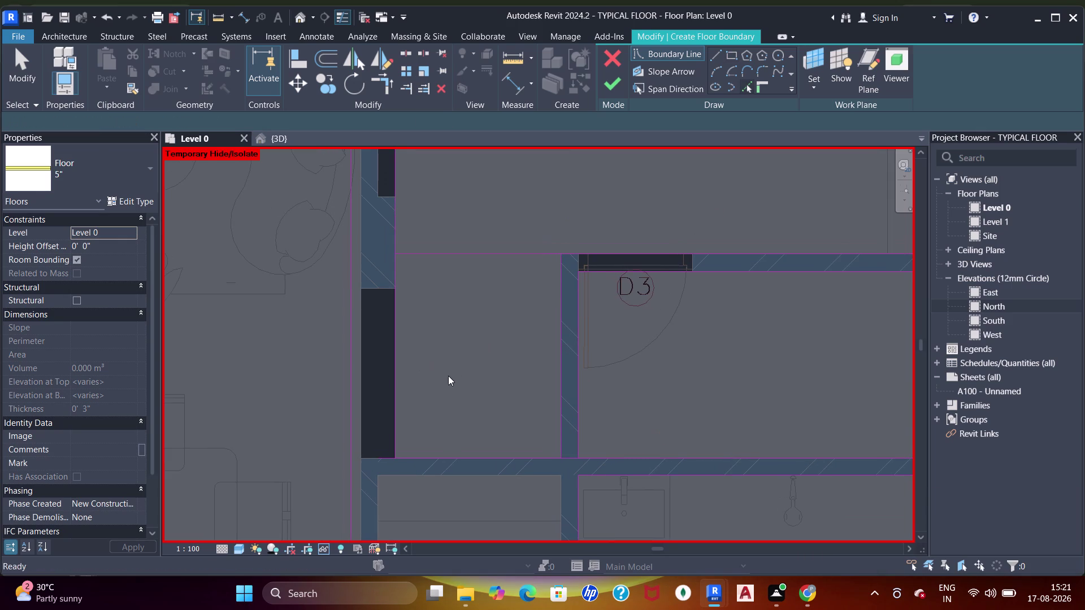
key(Escape)
Trim the first two floor boundary corners near D3 with Trim/Extend to Corner (TR).
text(tr)
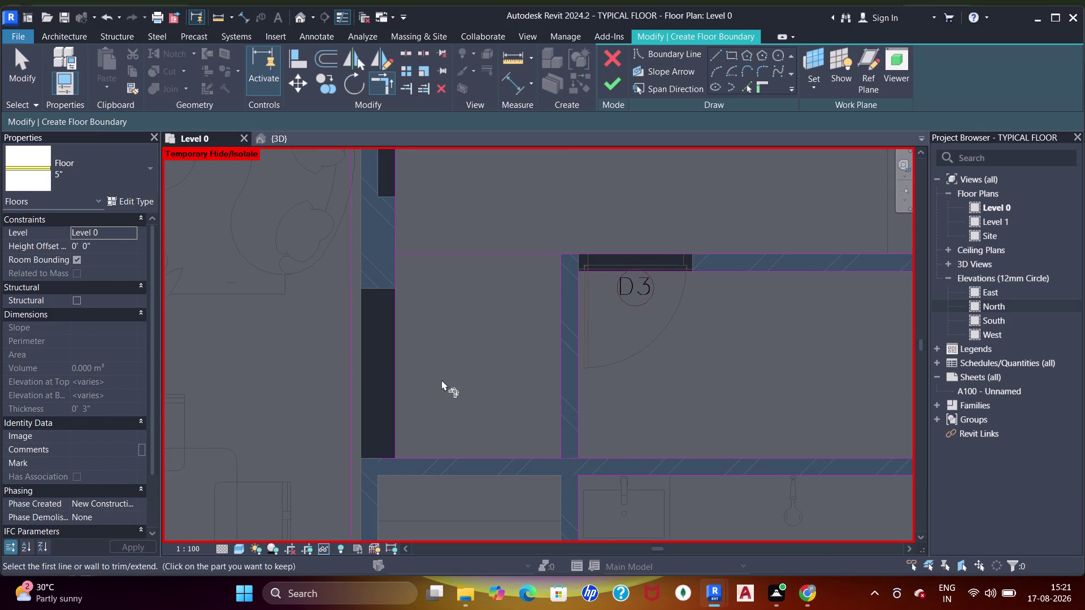
click(395, 353)
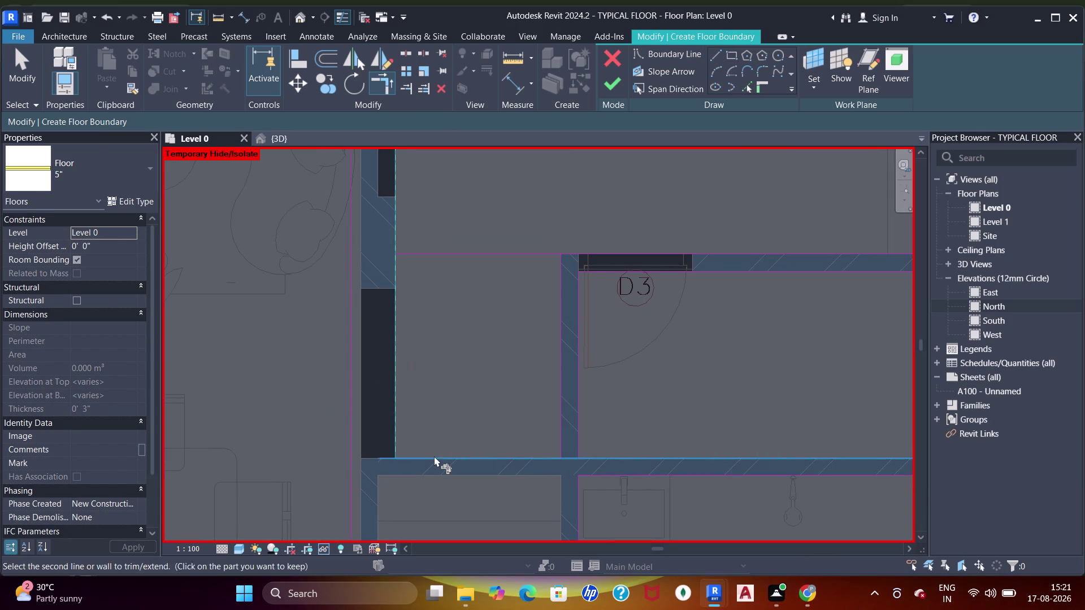
click(434, 456)
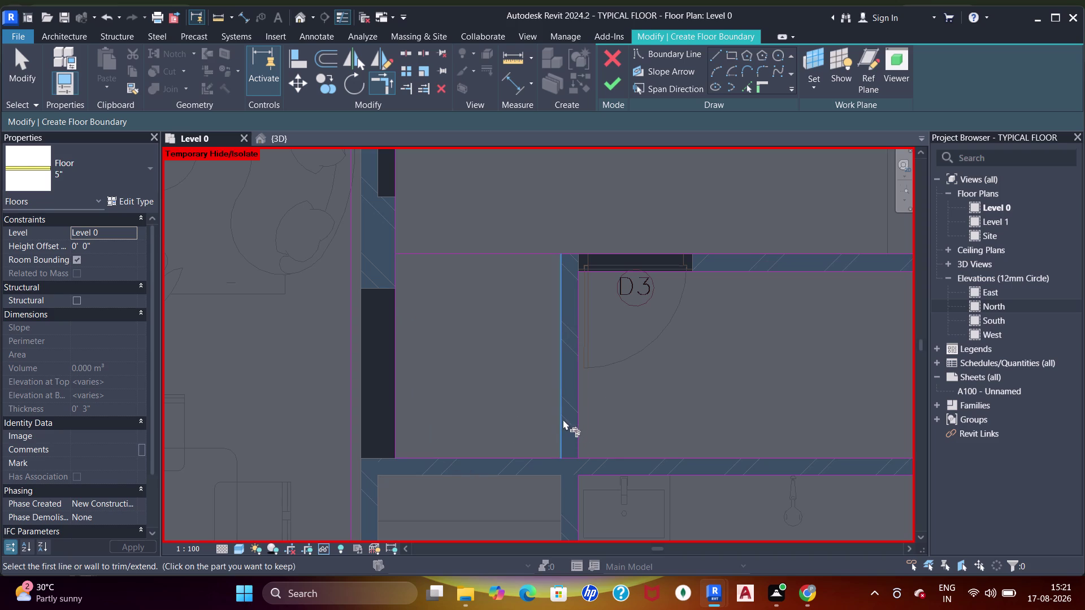
click(563, 389)
click(575, 253)
Trim the remaining boundary corners, working across the plan toward the kitchen.
scroll(down, 3)
middle_drag(568, 273, 493, 358)
scroll(up, 3)
scroll(down, 3)
middle_drag(514, 310, 502, 337)
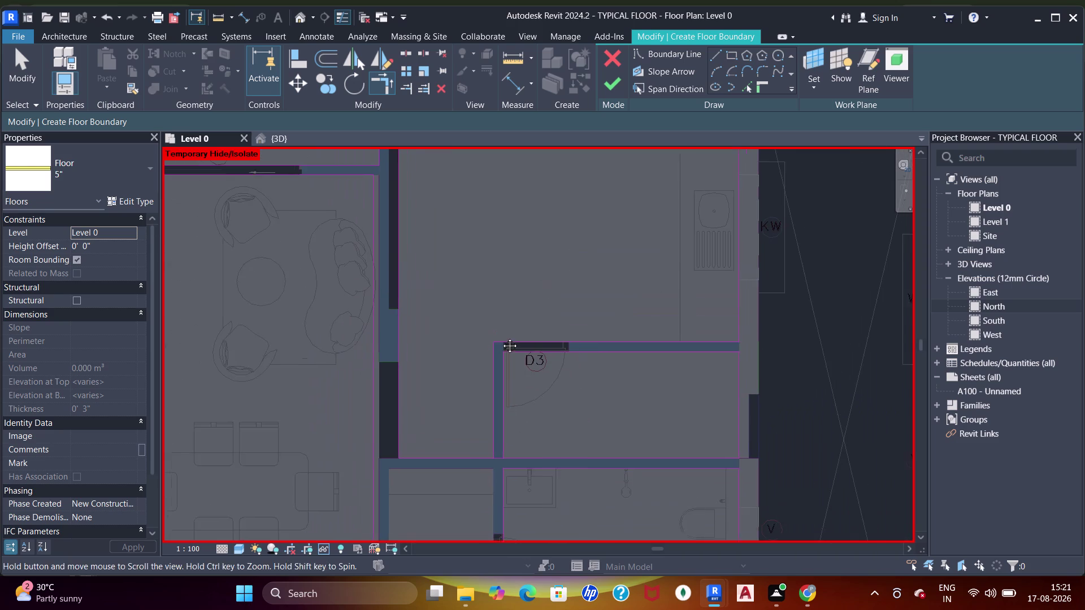
middle_drag(502, 337, 500, 338)
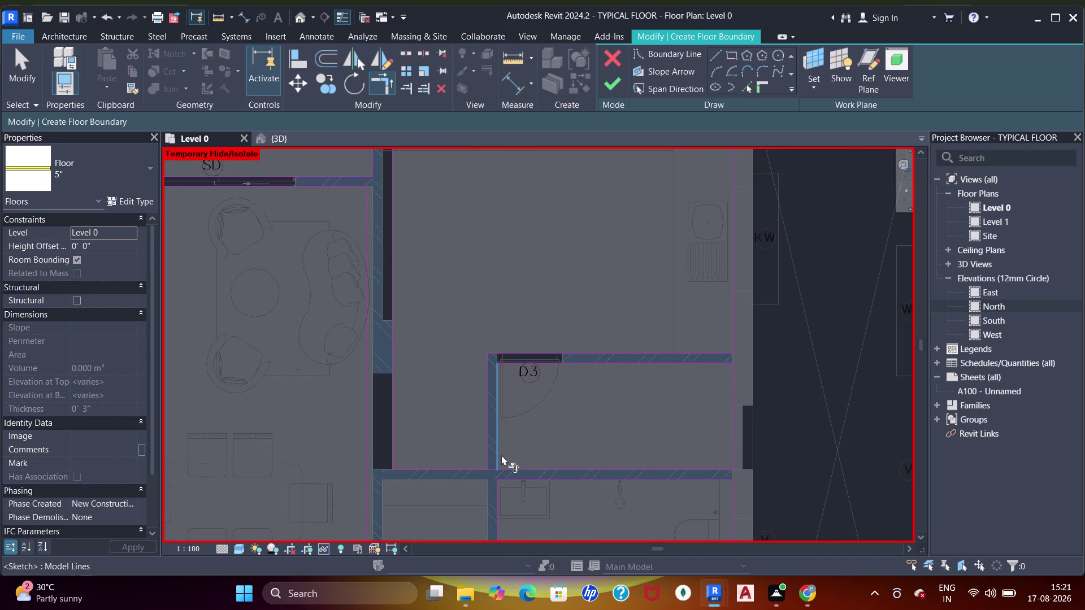
scroll(up, 3)
click(478, 483)
click(494, 466)
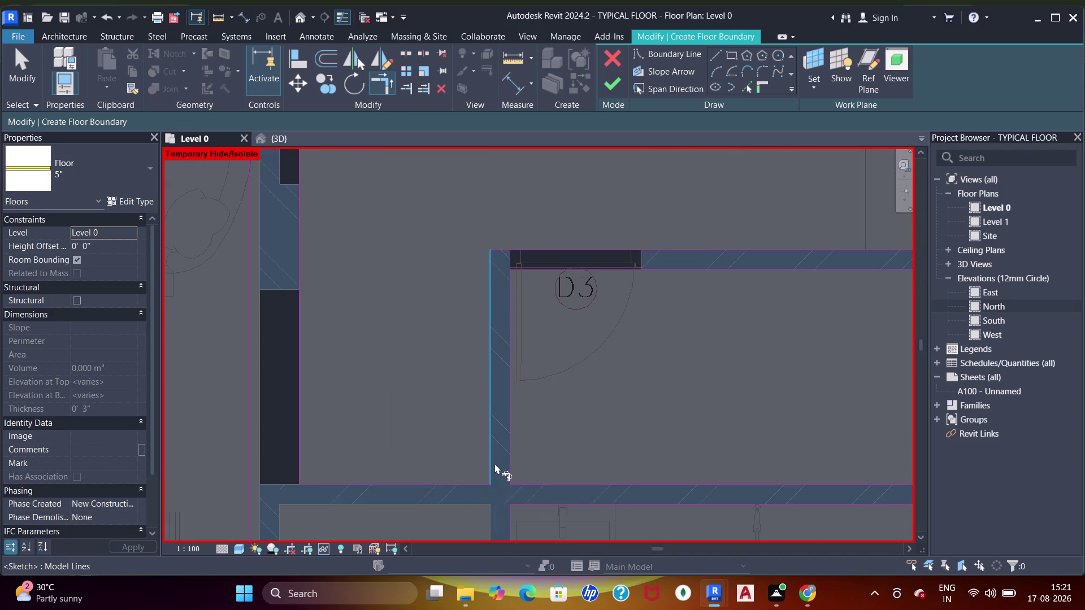
scroll(down, 3)
middle_drag(536, 278, 534, 394)
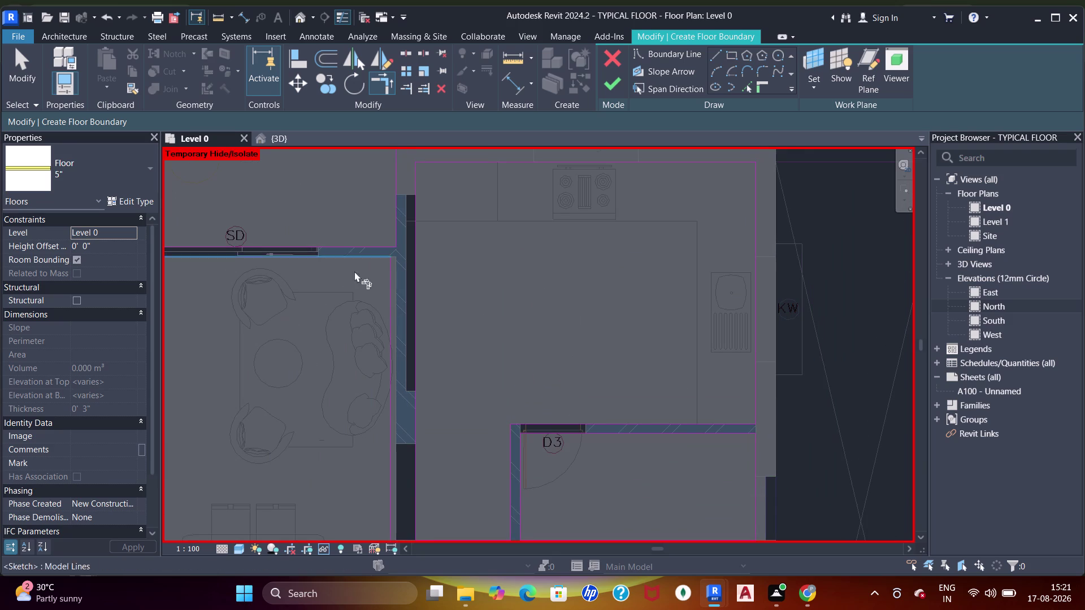
middle_drag(431, 435, 427, 429)
scroll(down, 3)
click(603, 81)
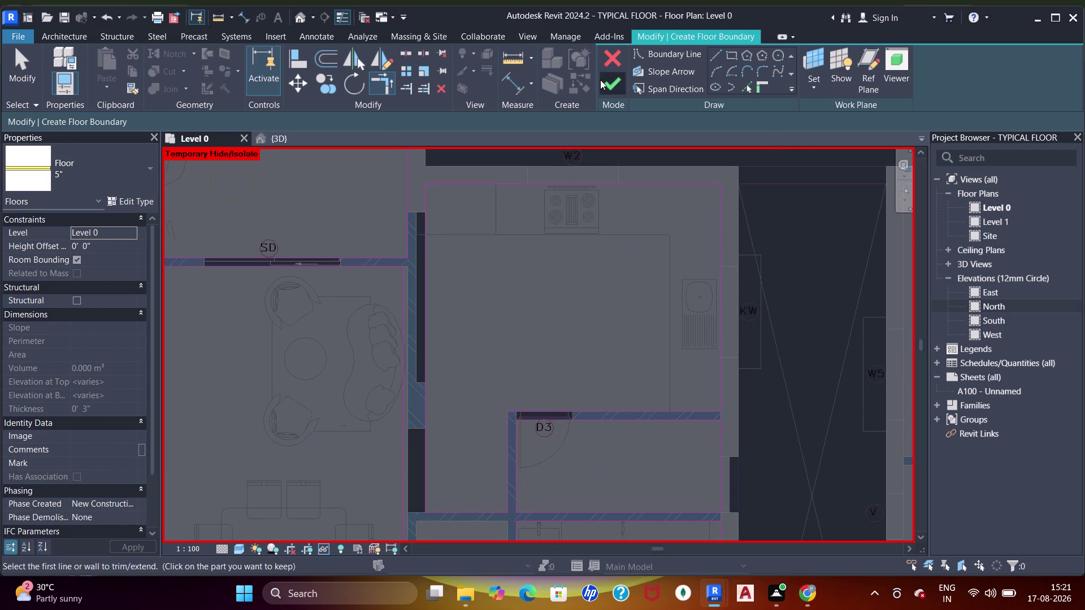
Try finishing the sketch, dismiss the intersecting-lines error, and undo a trial line deletion.
click(979, 548)
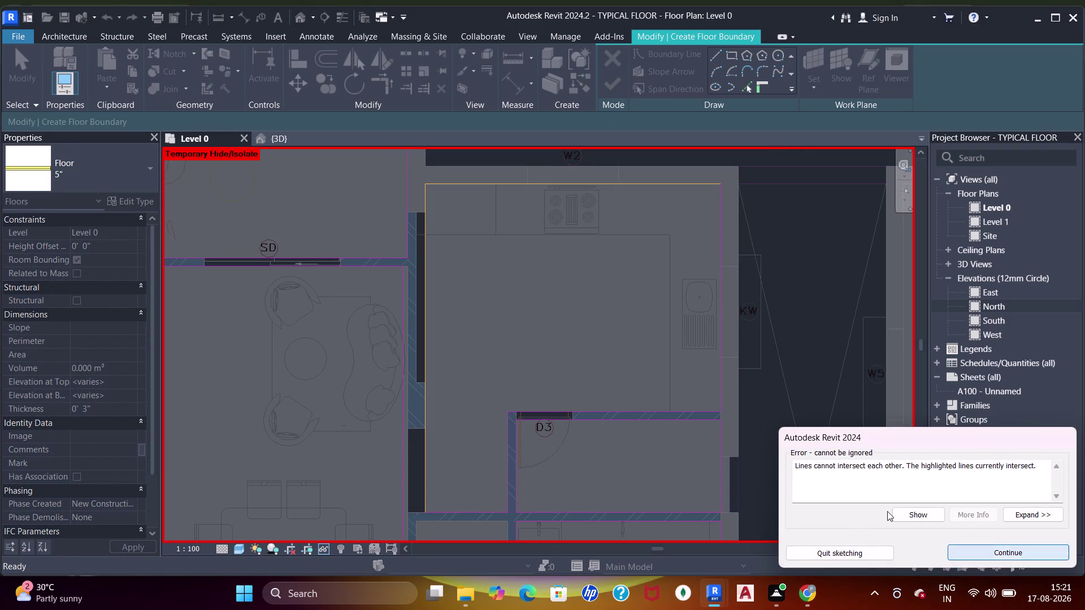
middle_drag(483, 243, 485, 257)
key(Escape)
key(Escape)
drag(477, 175, 458, 203)
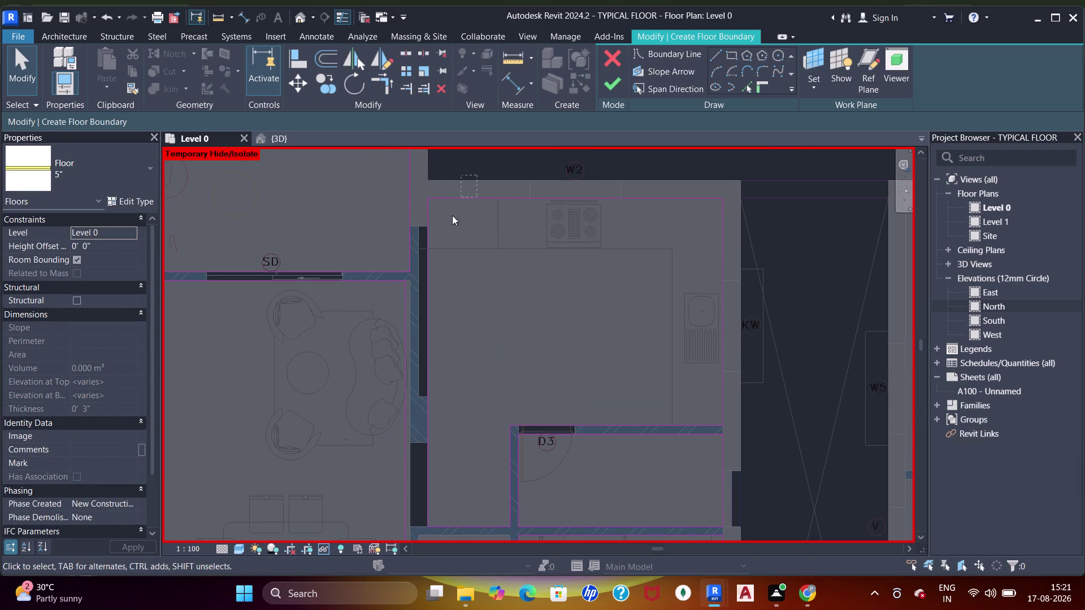
drag(458, 203, 440, 246)
key(Delete)
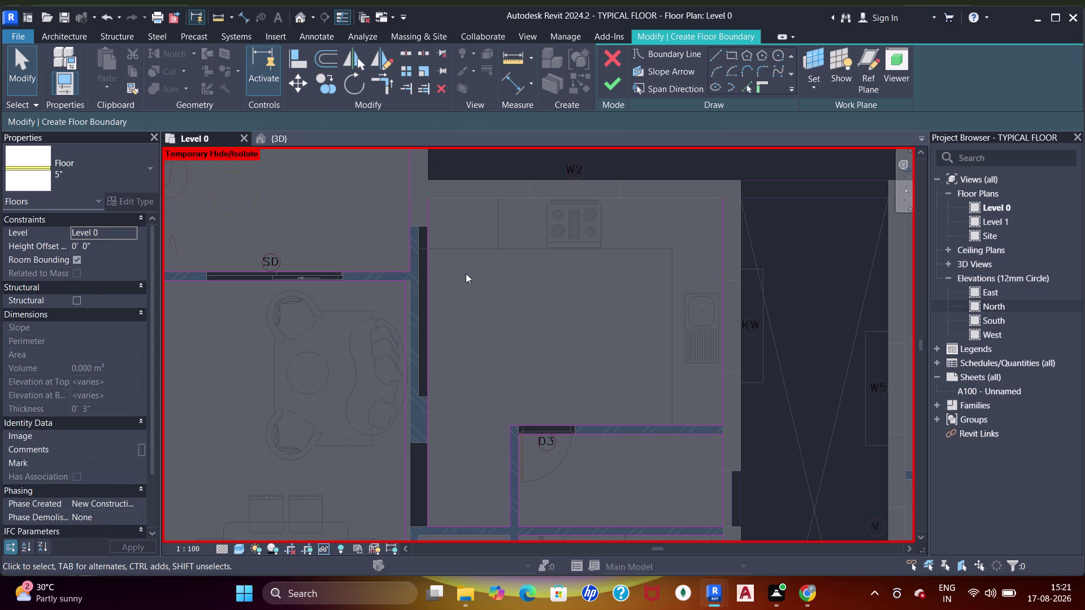
key(ctrl+z)
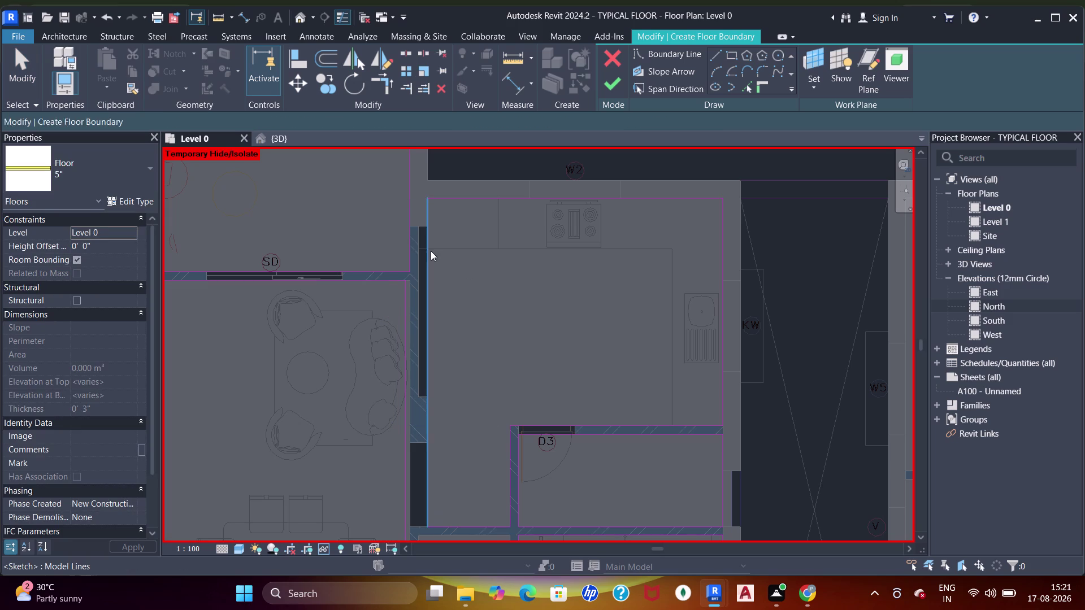
Delete the left-wall boundary line, re-trim the intersecting corner, and finish the floor.
click(431, 251)
key(Delete)
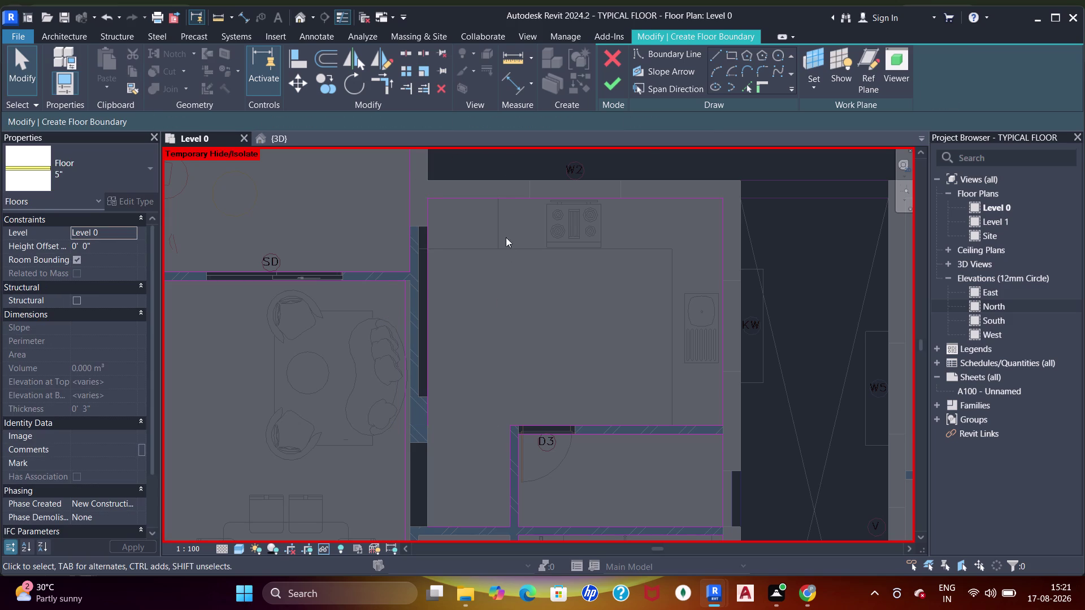
key(t)
key(r)
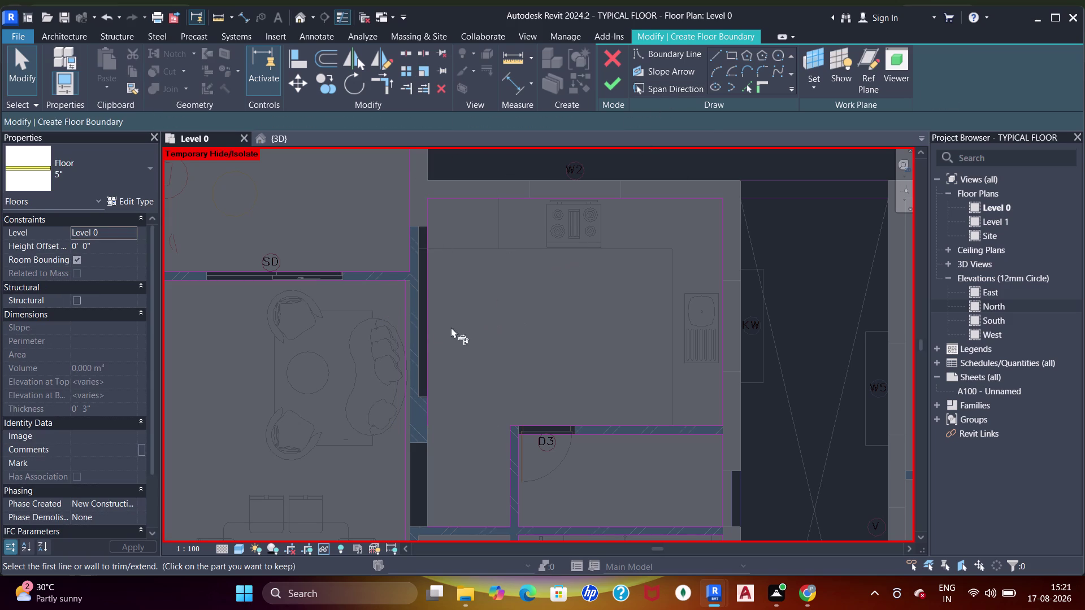
click(425, 342)
click(451, 527)
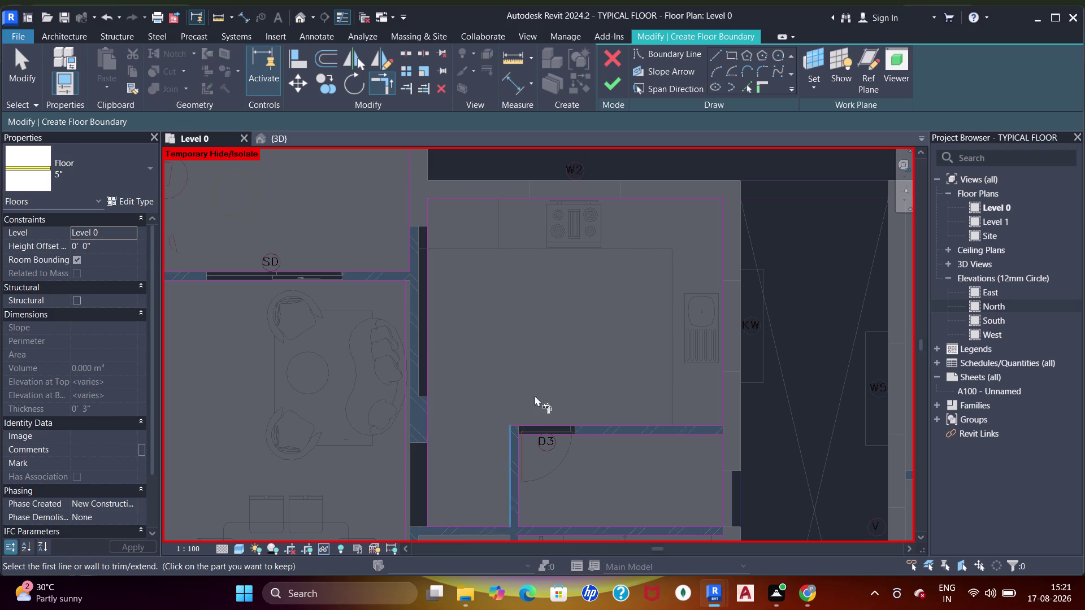
click(617, 90)
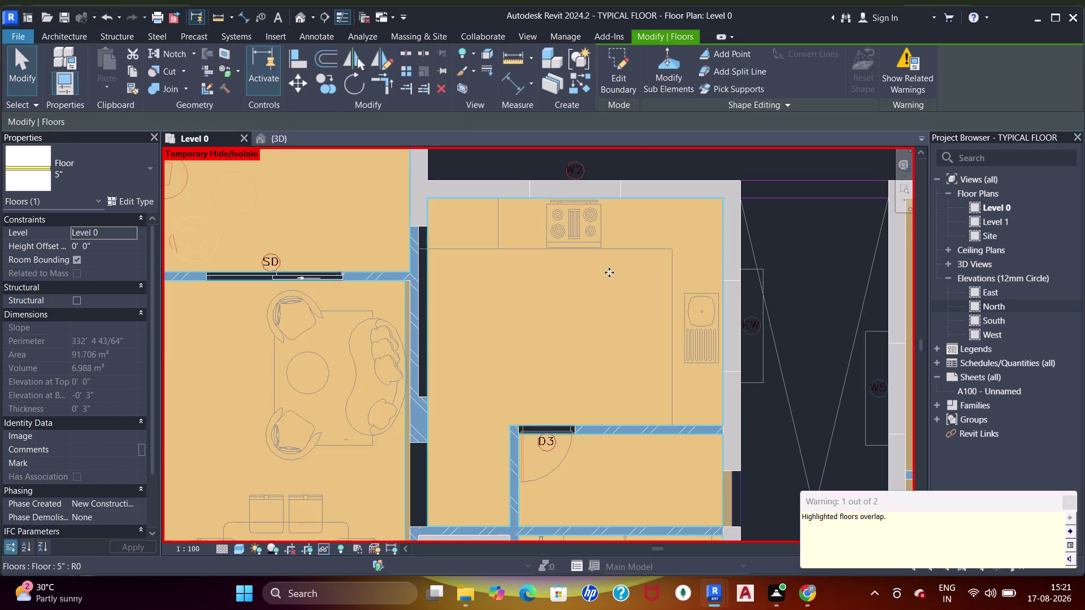
Set the floor's Height Offset From Level to 3", re-entering it after an invalid-value message.
scroll(down, 3)
click(127, 256)
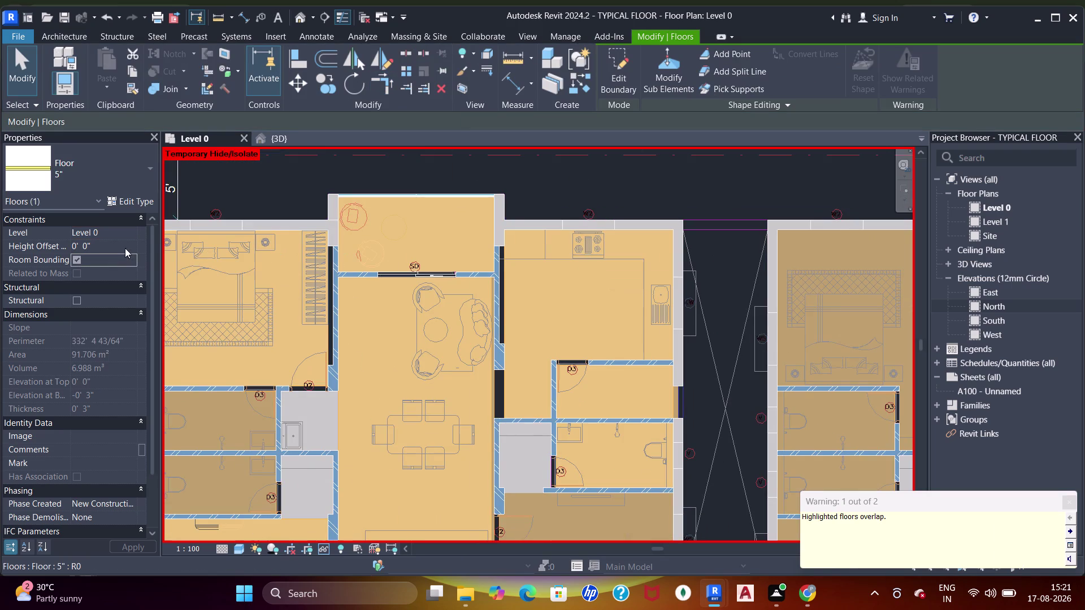
click(125, 248)
text(3")
key(Return)
key(apostrophe)
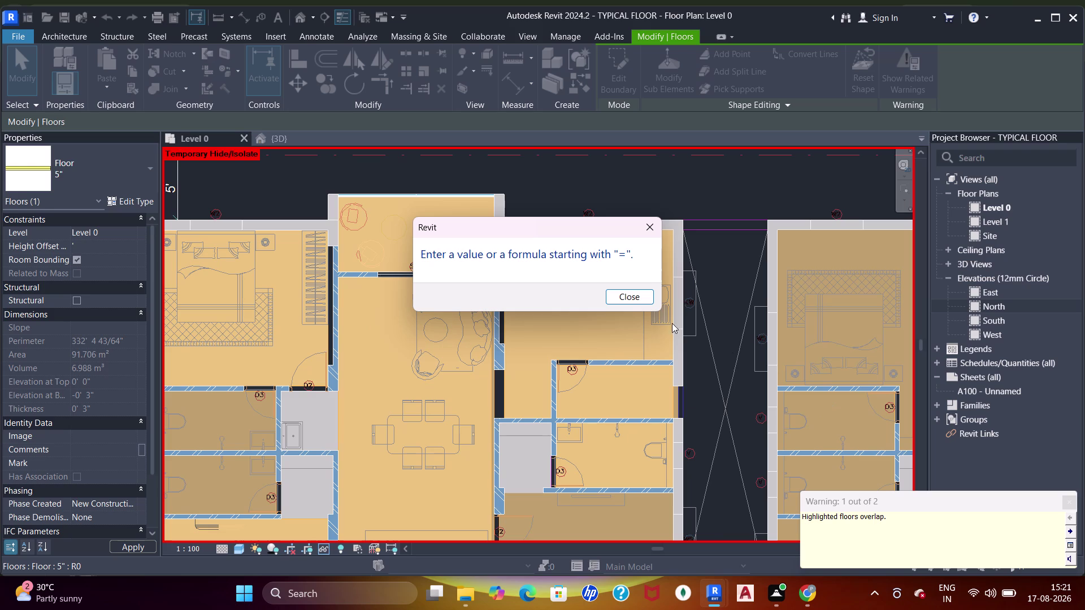
click(642, 297)
click(103, 240)
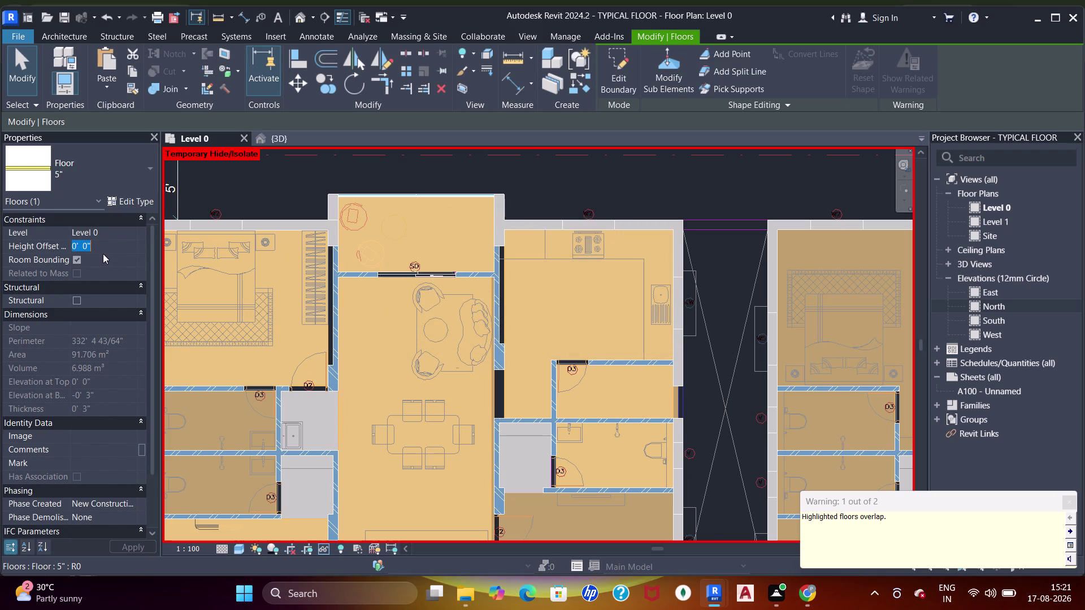
text(3")
key(Return)
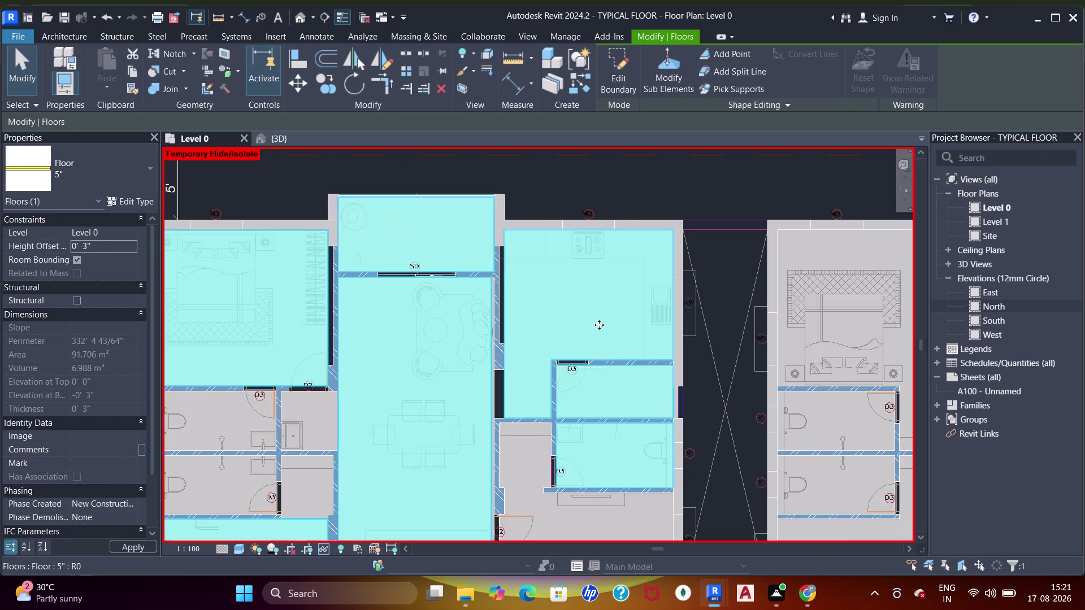
Clear the selection, recenter the apartment floors in view, and reselect the Level 0 floor.
scroll(down, 3)
middle_drag(583, 247, 632, 242)
key(Escape)
key(Escape)
middle_drag(572, 323, 528, 296)
scroll(down, 3)
middle_drag(564, 292, 532, 275)
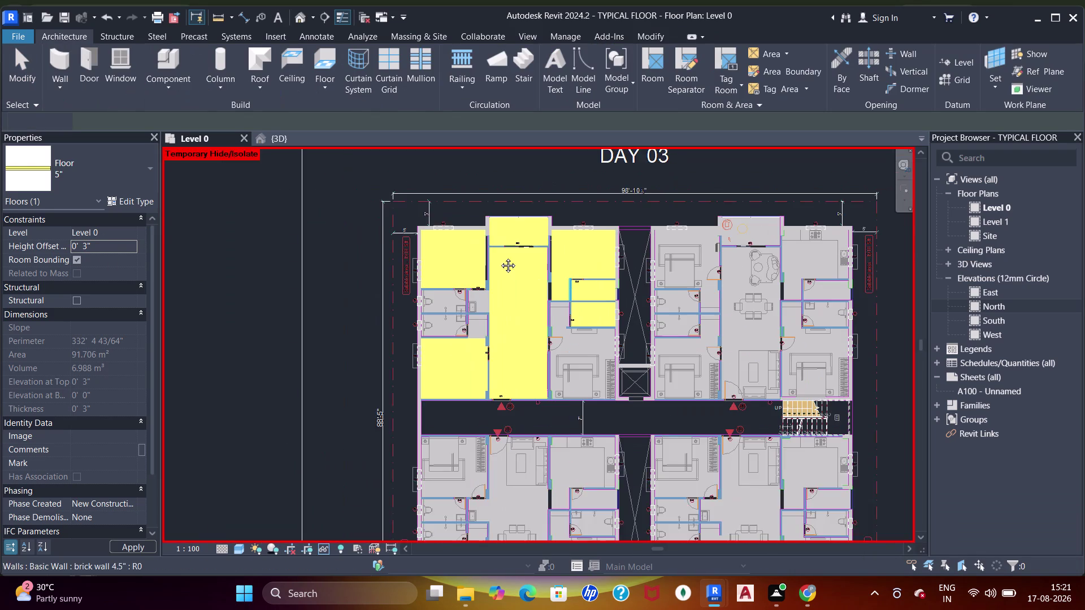
middle_drag(532, 275, 478, 214)
scroll(up, 3)
middle_drag(487, 236, 503, 363)
scroll(down, 3)
middle_drag(669, 313, 643, 294)
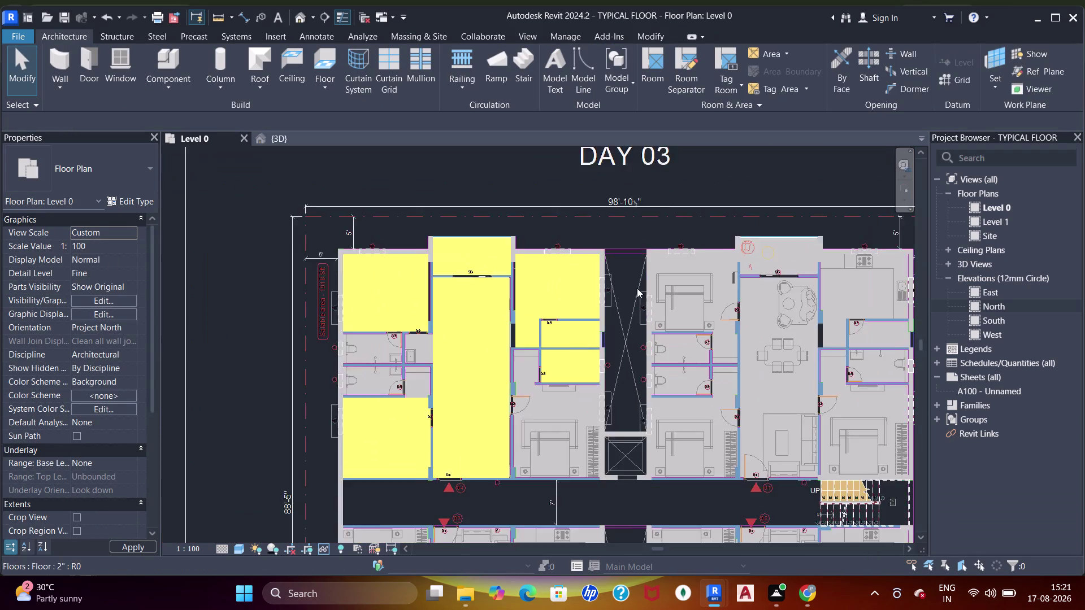
middle_drag(643, 294, 602, 259)
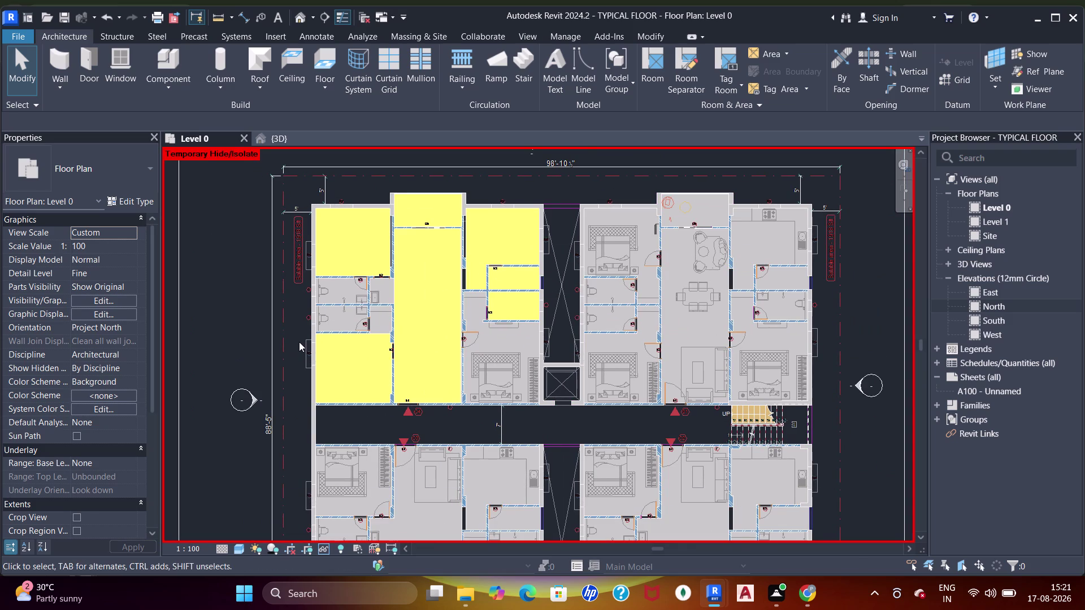
click(380, 265)
Reopen the Level 0 floor's boundary sketch and pan to the bathrooms.
double_click(374, 262)
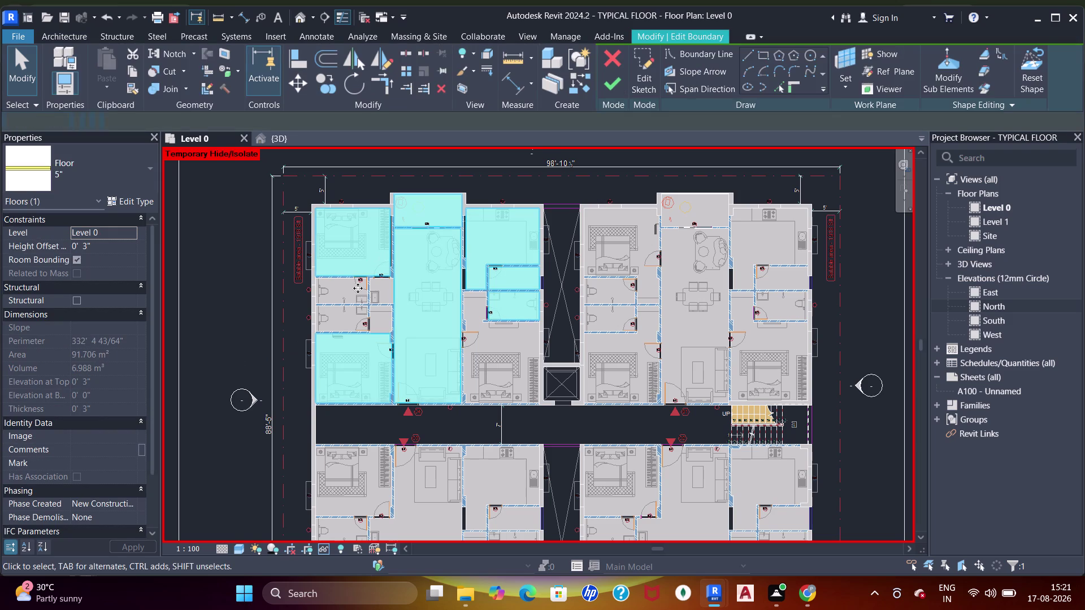
scroll(up, 3)
scroll(up, 3)
middle_drag(362, 310, 402, 325)
scroll(up, 3)
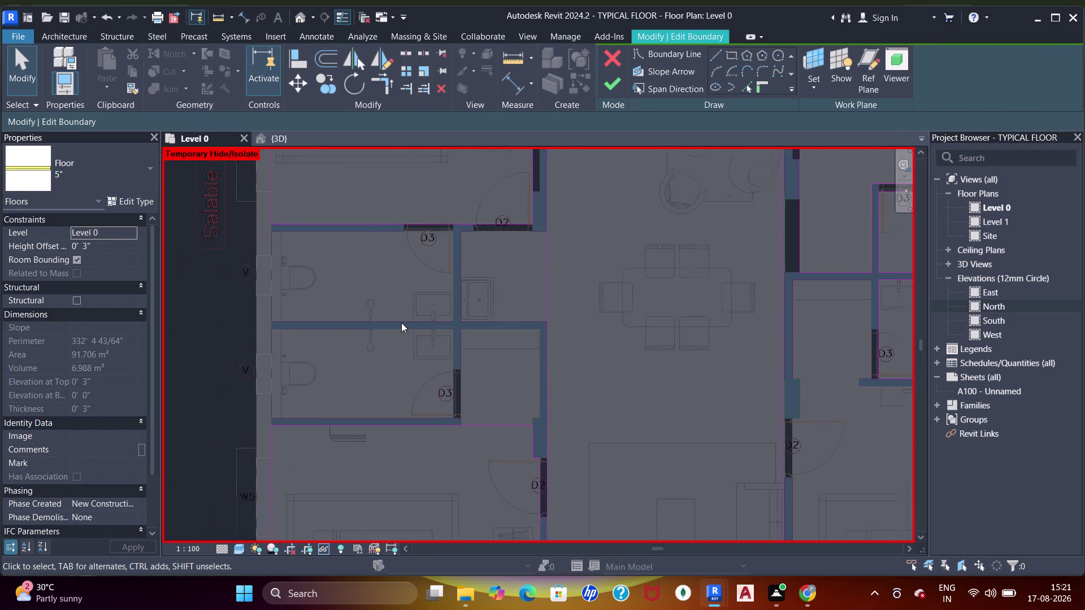
middle_drag(400, 343, 432, 345)
Draw a boundary rectangle around the upper bathroom.
click(737, 57)
scroll(up, 3)
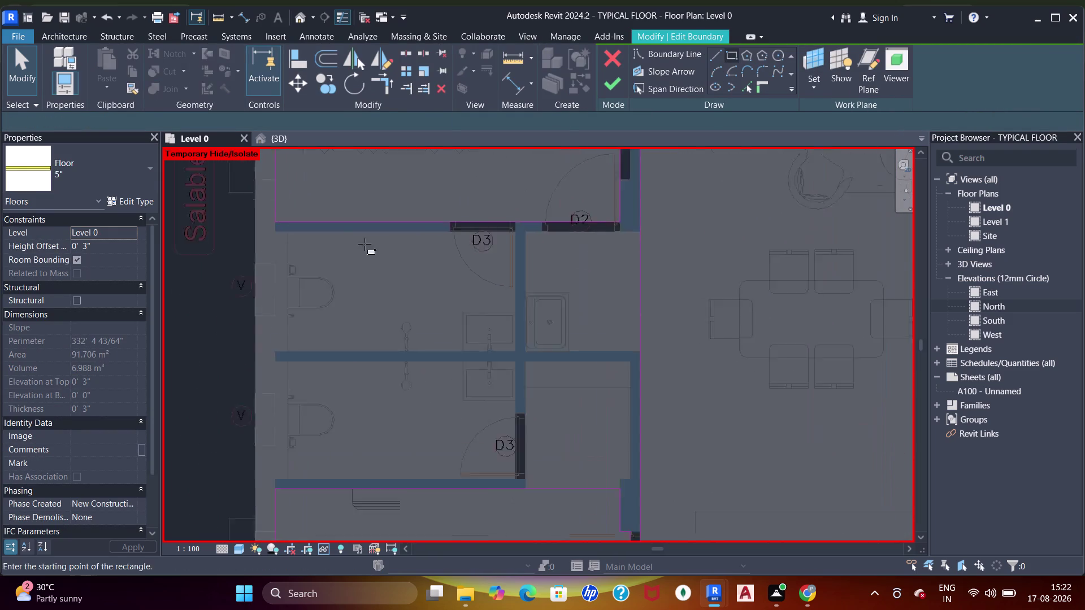
scroll(up, 3)
middle_drag(328, 233, 345, 247)
click(245, 239)
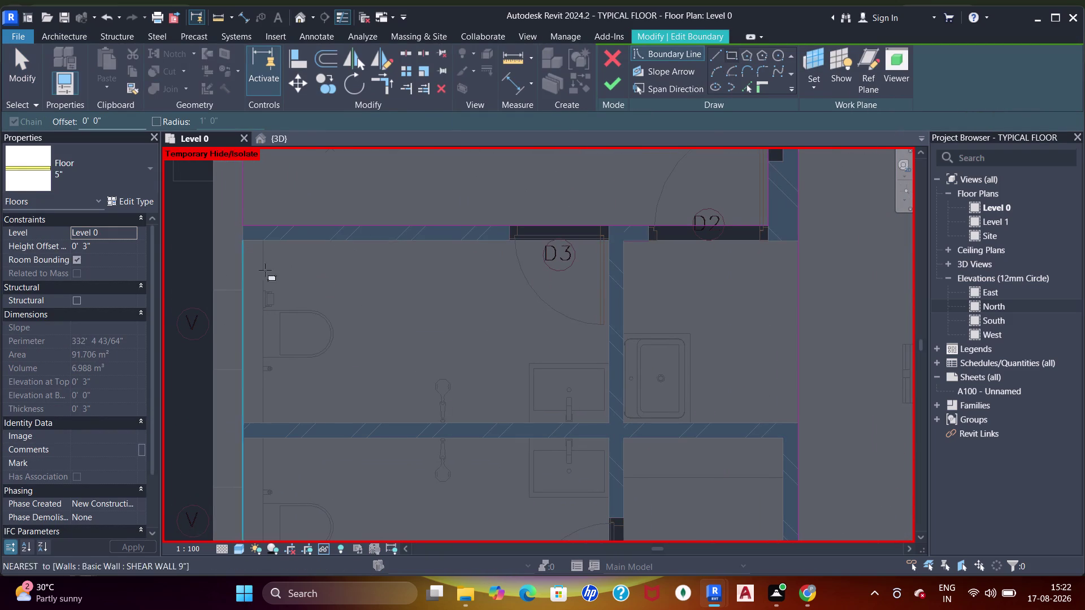
click(608, 422)
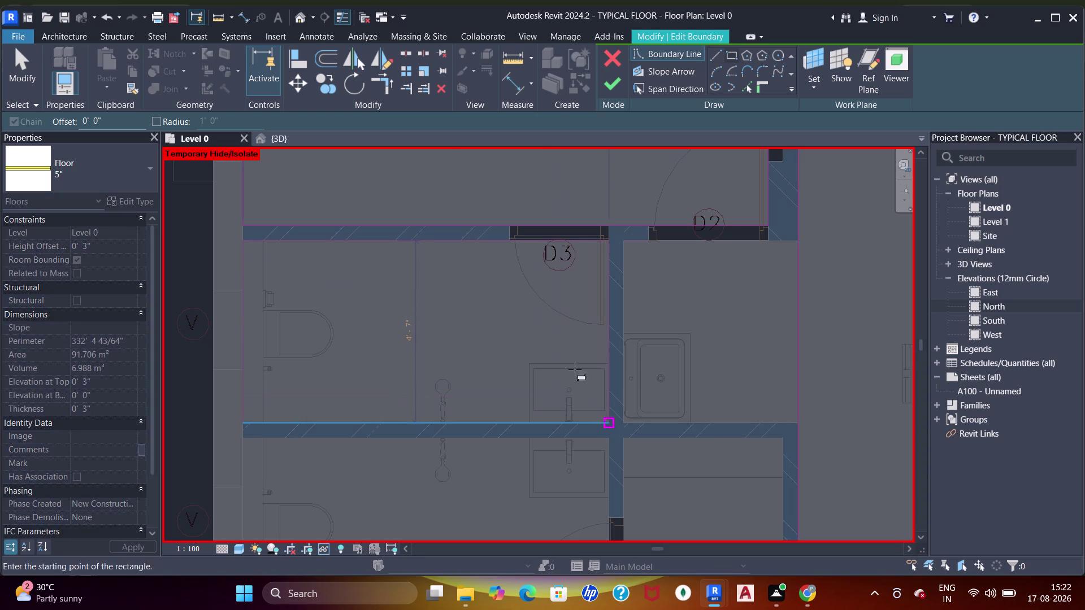
Draw a boundary rectangle for the lower bathroom, ending at door D3.
middle_drag(568, 368, 589, 210)
scroll(up, 3)
click(264, 277)
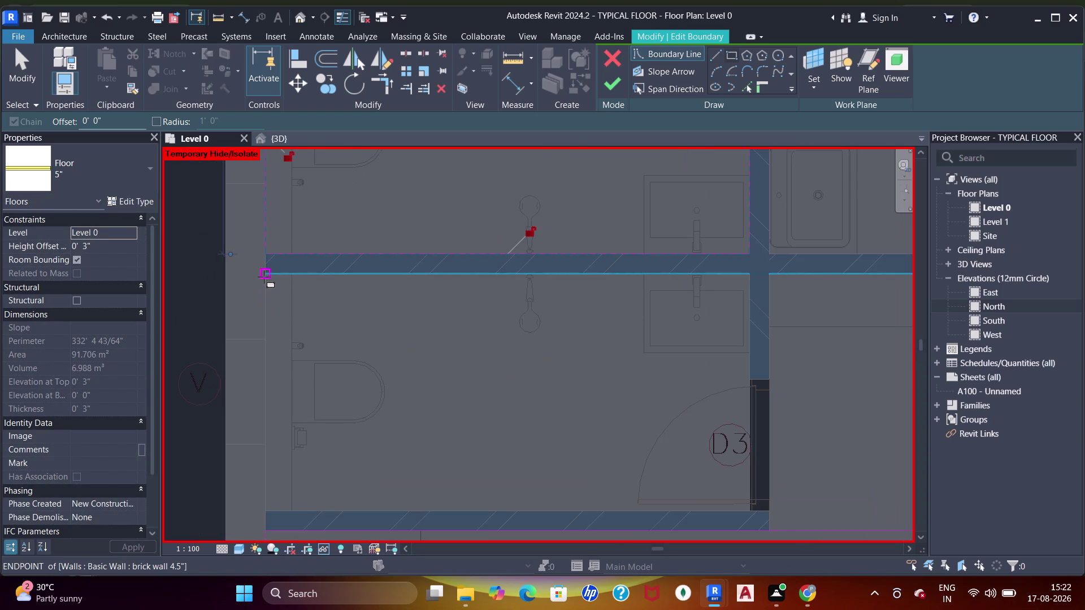
scroll(up, 3)
middle_drag(464, 390, 386, 353)
scroll(up, 3)
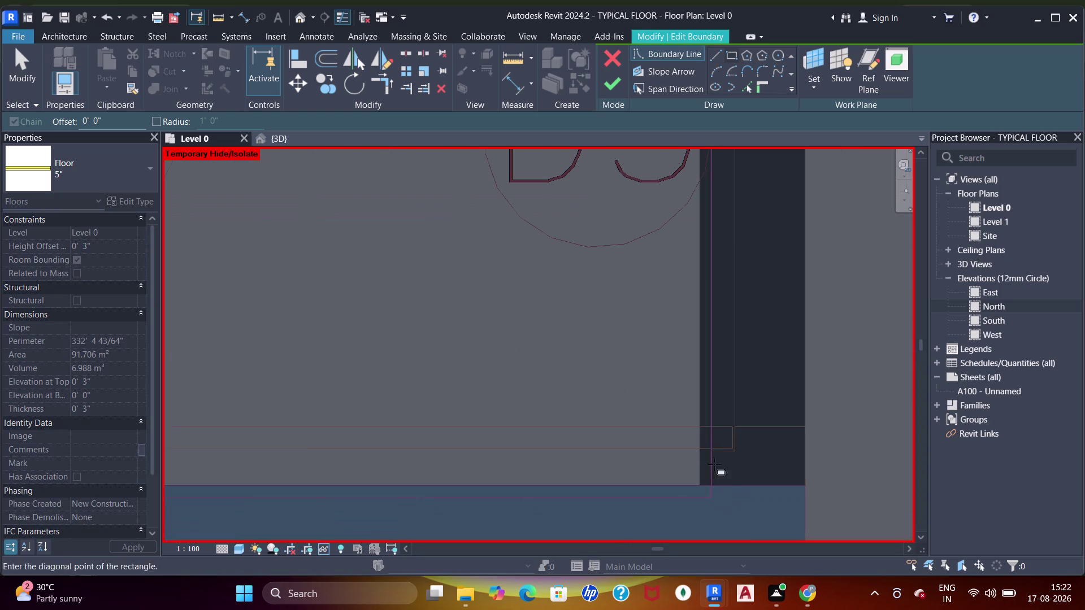
click(699, 481)
Start another rectangle at the bathroom wall, then cancel it.
scroll(down, 3)
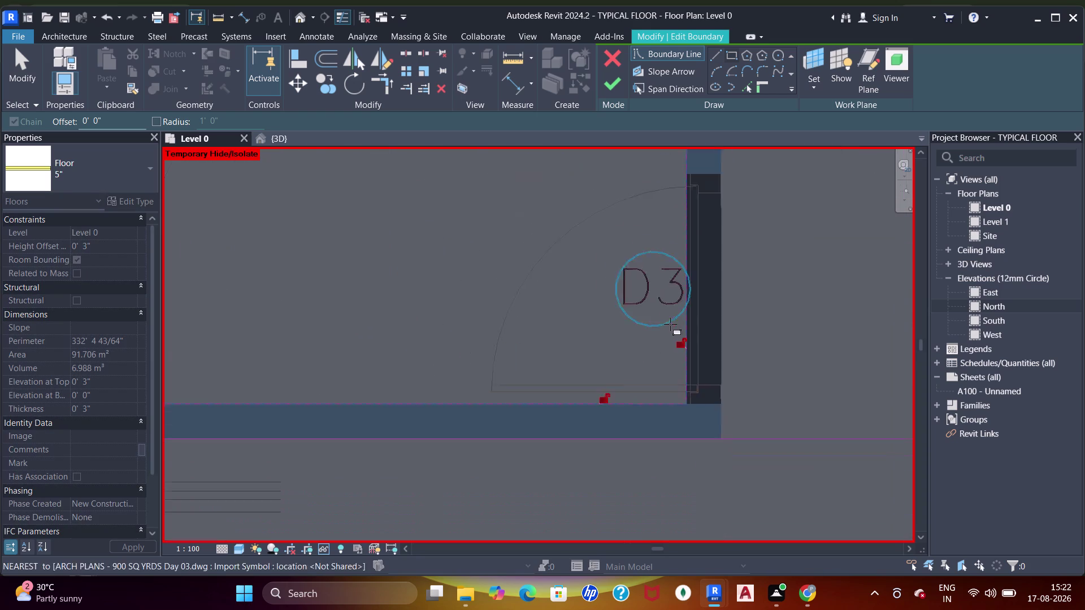
scroll(down, 3)
middle_drag(682, 319, 476, 346)
scroll(down, 3)
middle_drag(528, 323, 543, 345)
key(Escape)
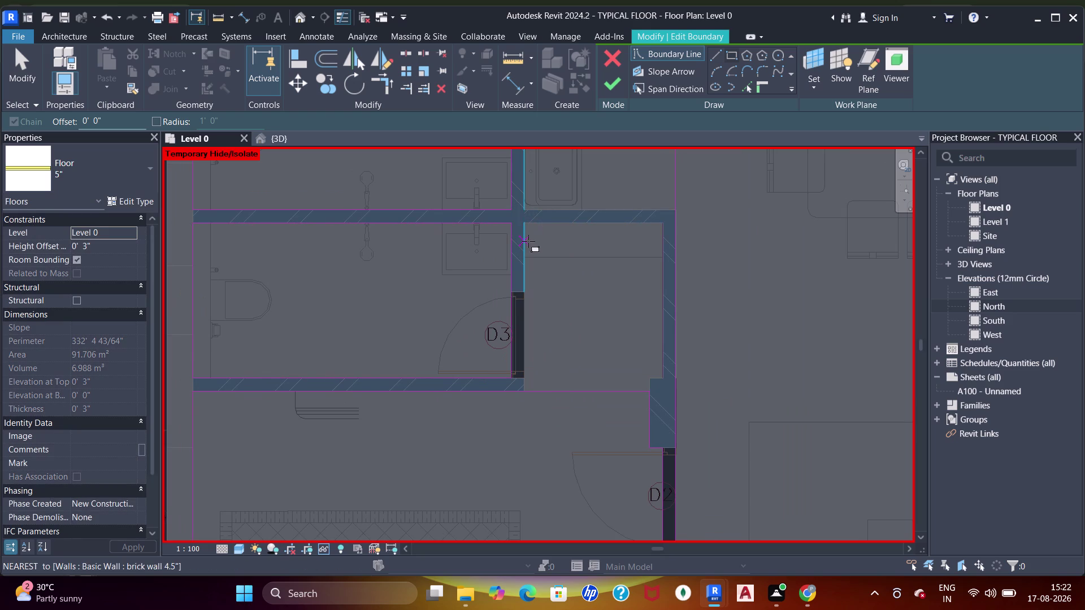
click(530, 227)
key(Escape)
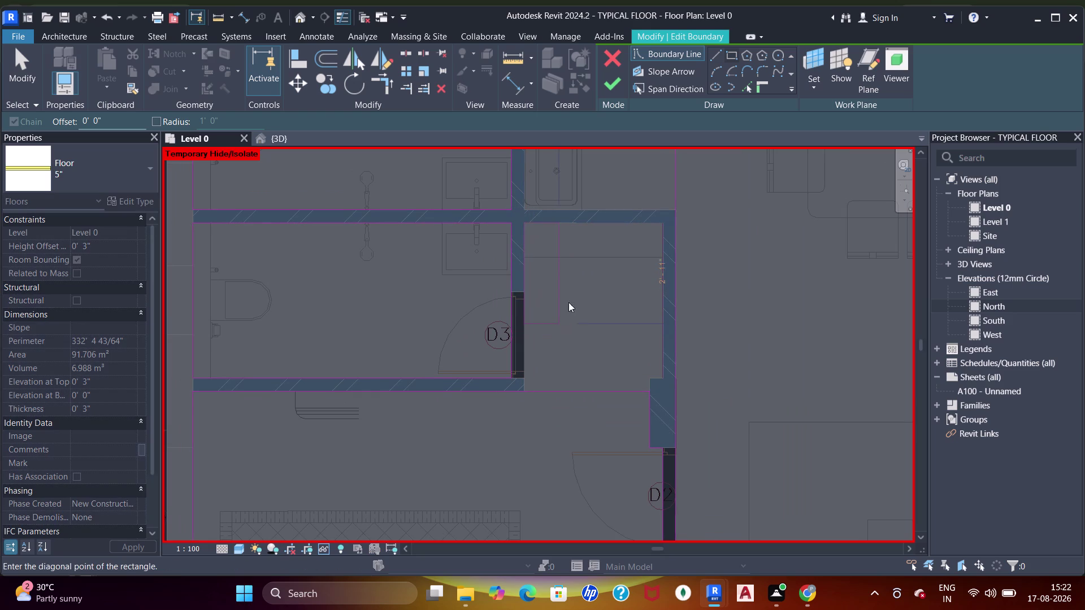
Survey the whole apartment plan, the neighbouring apartment and the corridor.
scroll(down, 3)
middle_drag(576, 222, 468, 356)
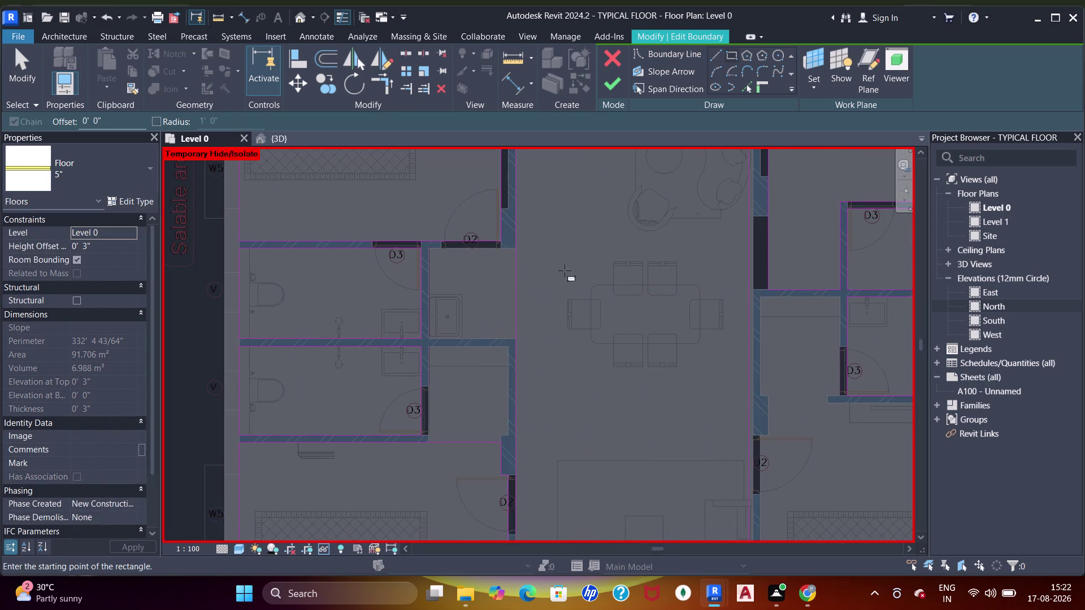
scroll(down, 3)
middle_drag(624, 273, 524, 257)
middle_drag(595, 282, 540, 399)
scroll(down, 3)
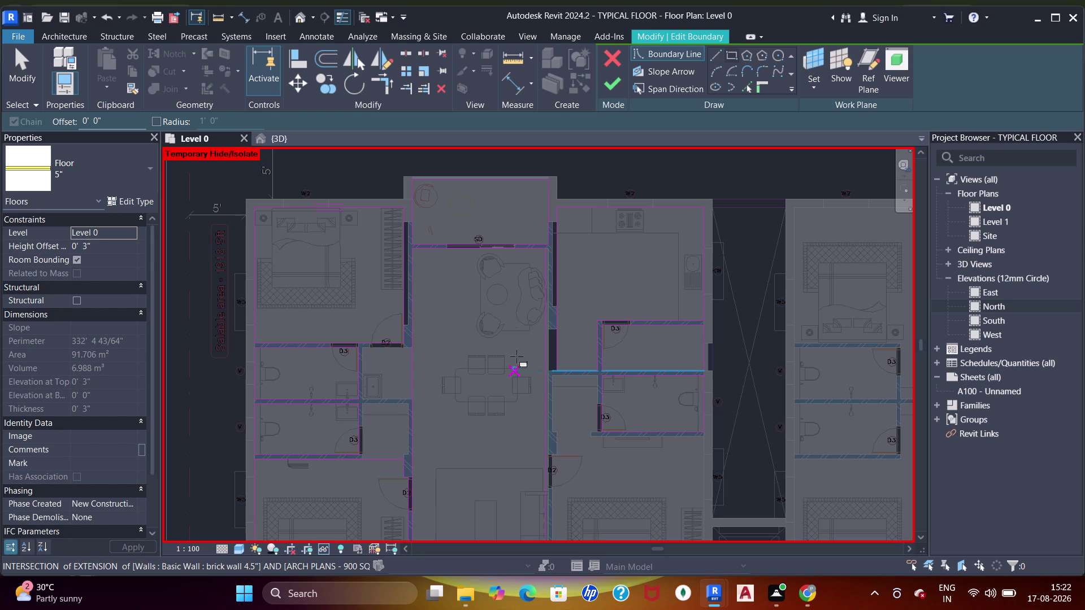
middle_drag(492, 332, 397, 219)
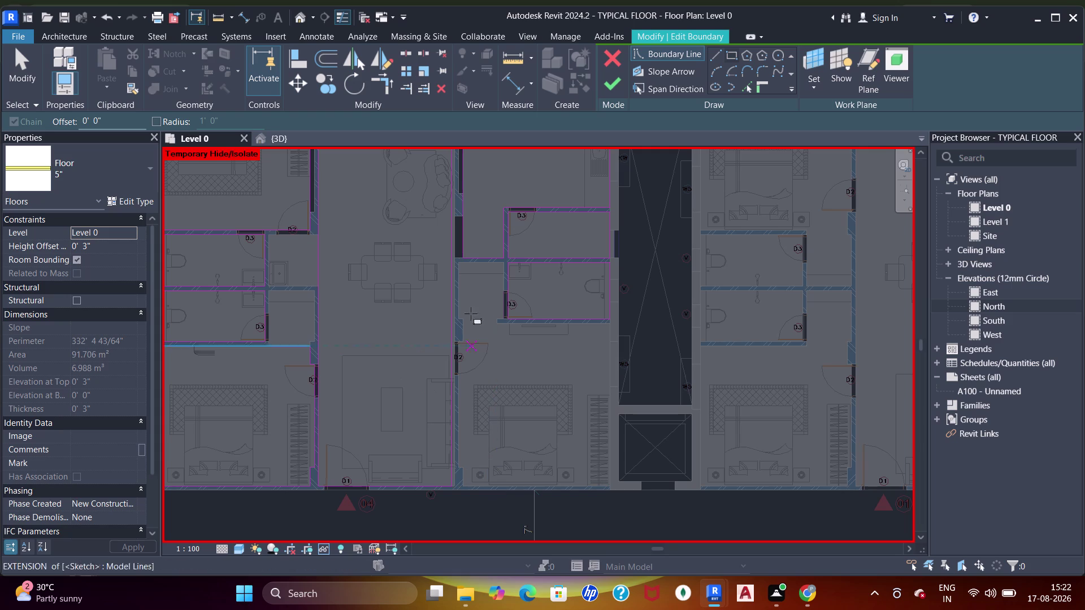
key(Escape)
scroll(down, 3)
middle_drag(500, 348, 476, 287)
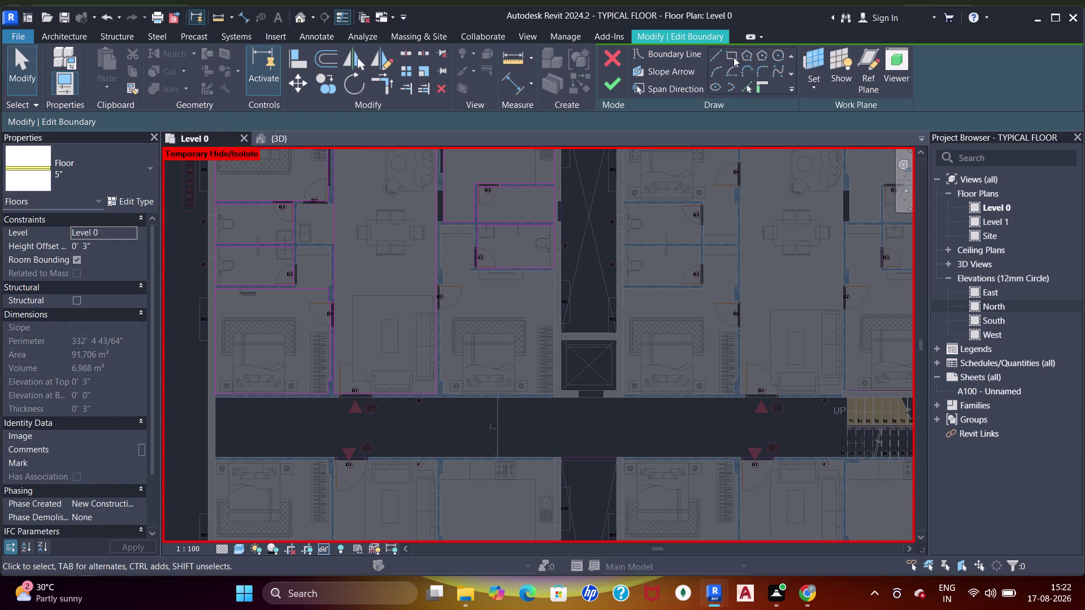
Draw a bedroom boundary rectangle from the outer wall corner to door D2.
drag(734, 53, 735, 62)
middle_drag(554, 366, 500, 273)
scroll(up, 3)
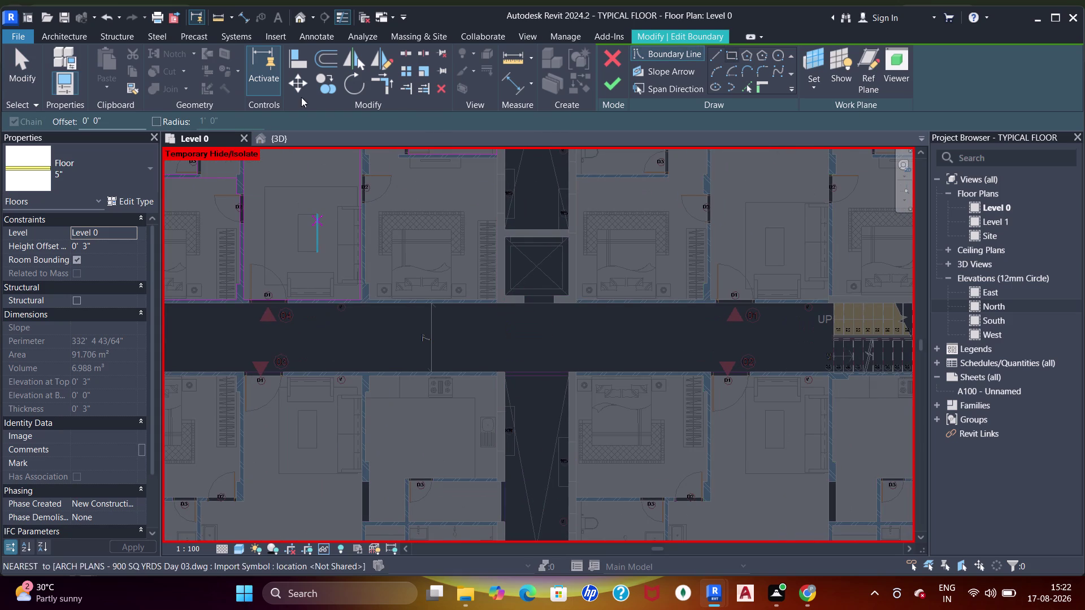
middle_drag(308, 419, 421, 257)
scroll(up, 3)
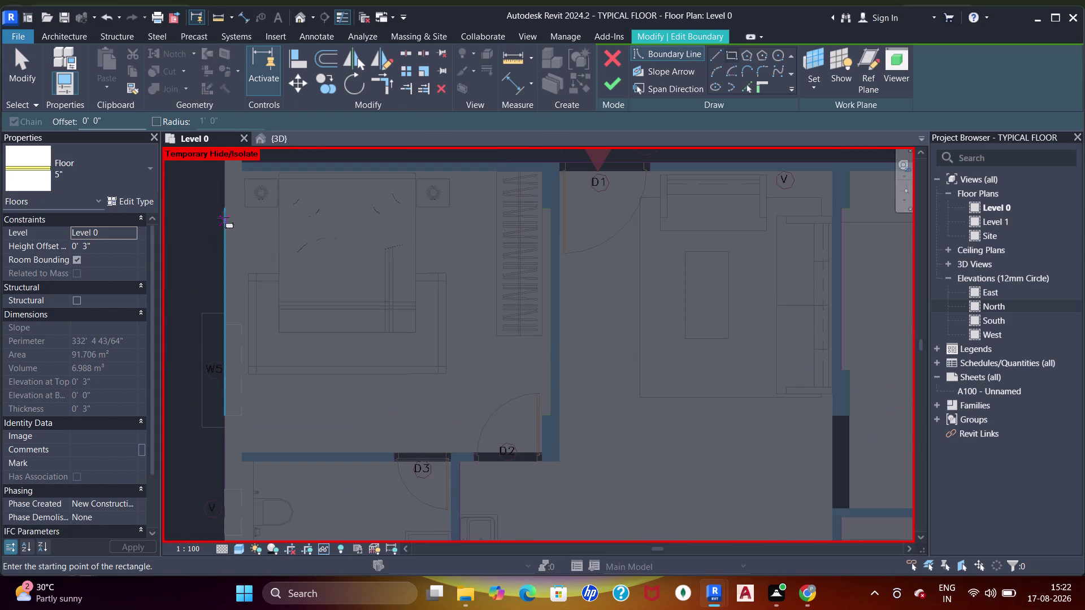
middle_drag(223, 217, 217, 320)
scroll(up, 3)
click(249, 250)
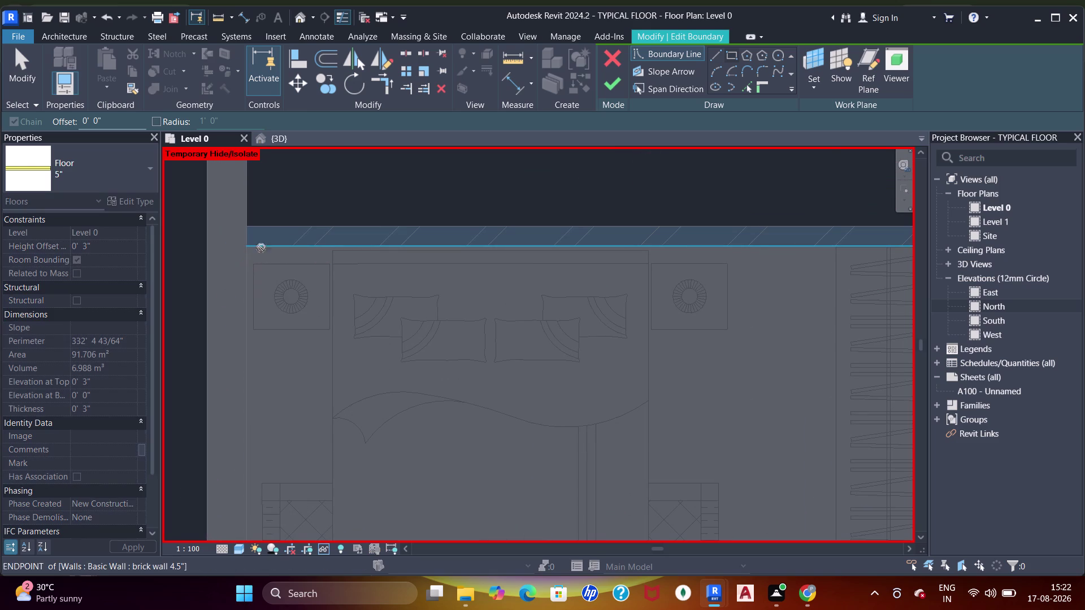
scroll(down, 3)
middle_drag(359, 349, 288, 230)
middle_drag(427, 373, 393, 249)
scroll(up, 3)
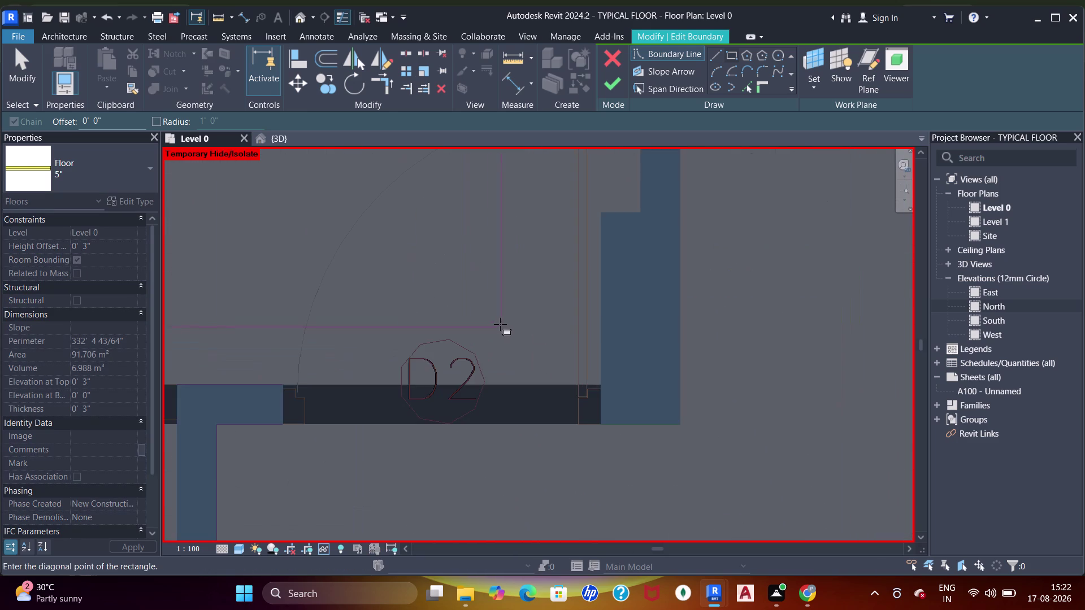
click(600, 385)
Zoom out around door D2 and switch the boundary tool to Pick Walls.
scroll(down, 3)
middle_drag(591, 347, 581, 418)
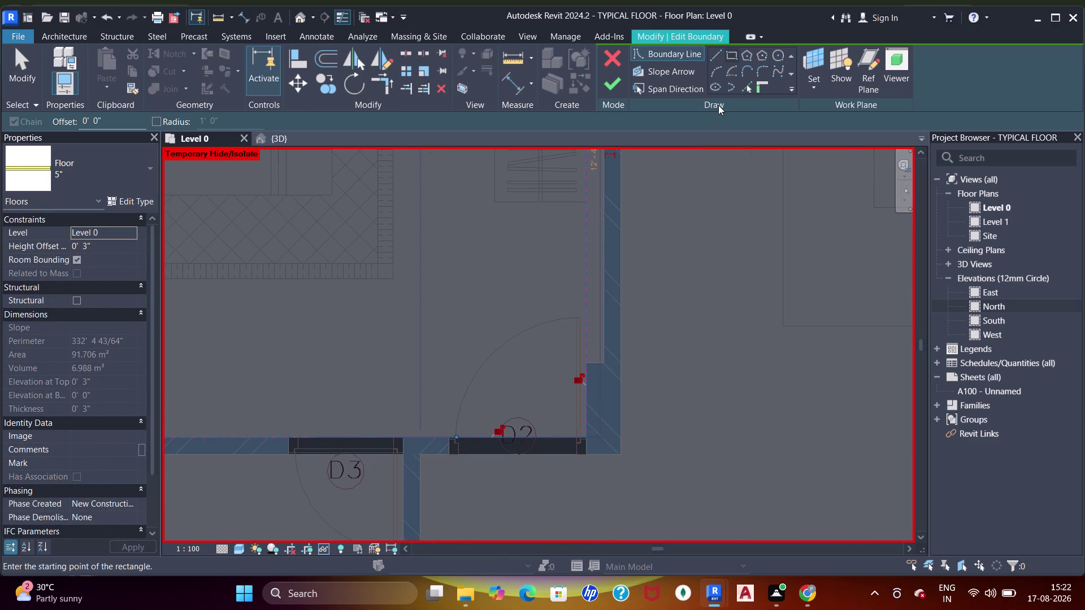
click(744, 84)
scroll(up, 3)
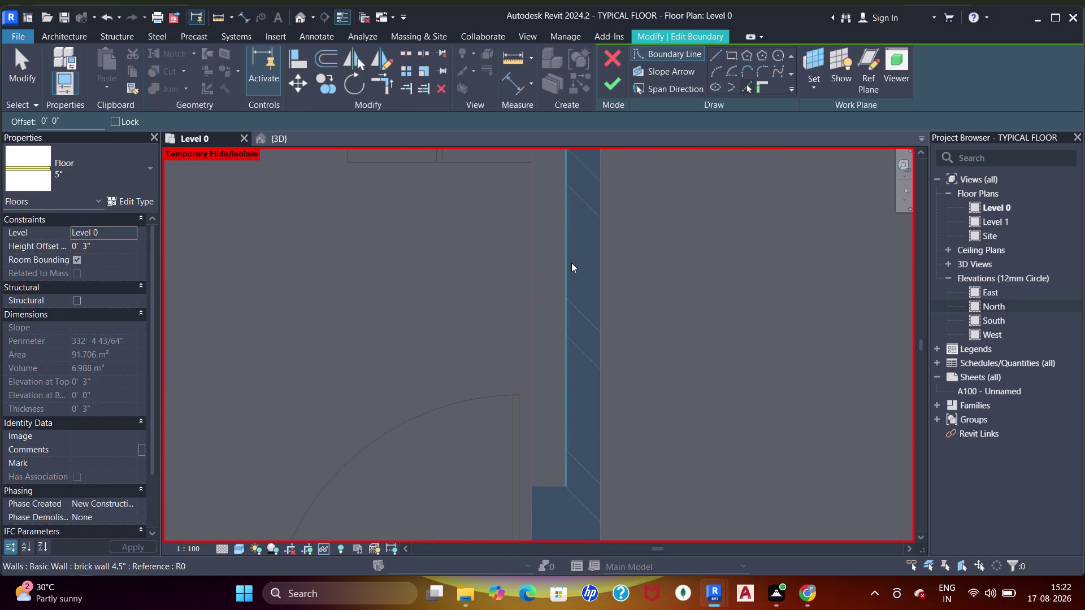
Trim the overlapping boundary lines at the first bedroom wall corners into clean corners.
click(572, 262)
click(551, 489)
key(Escape)
key(Escape)
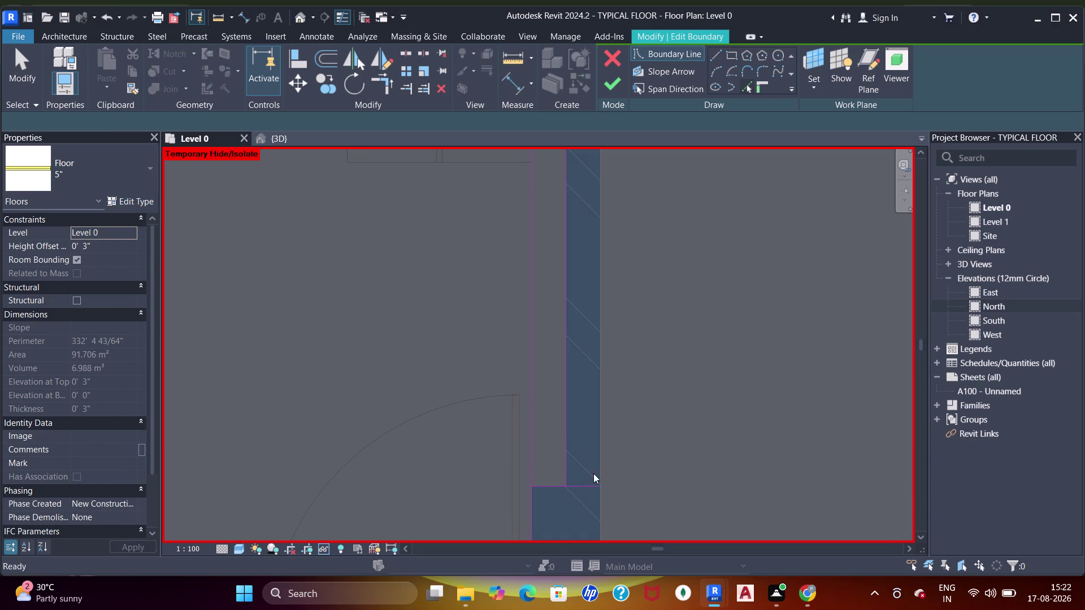
key(t)
key(r)
click(529, 506)
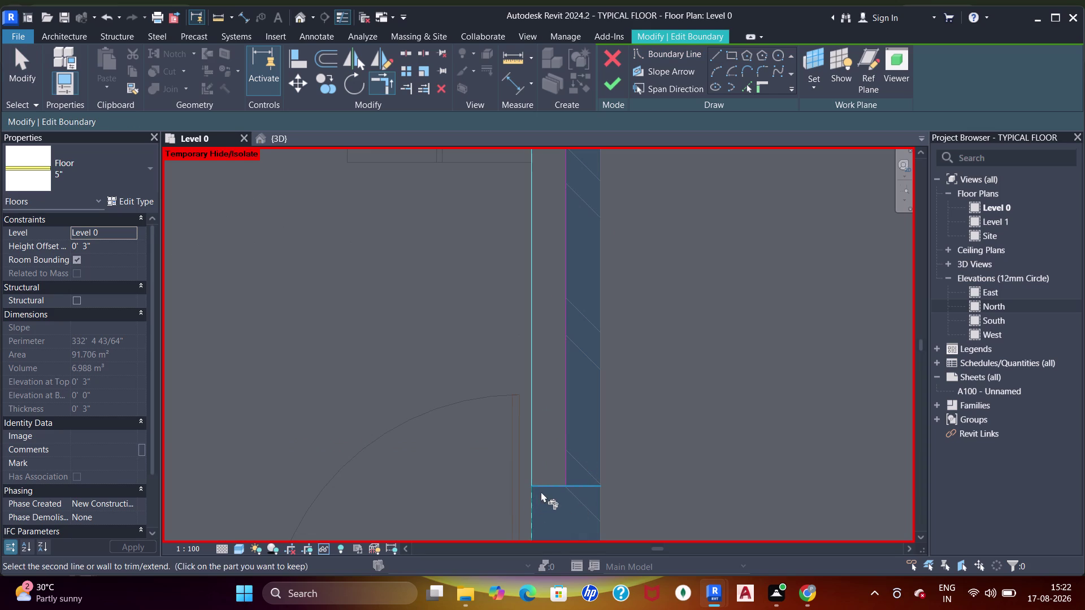
click(541, 491)
click(560, 489)
click(576, 473)
click(566, 461)
click(557, 486)
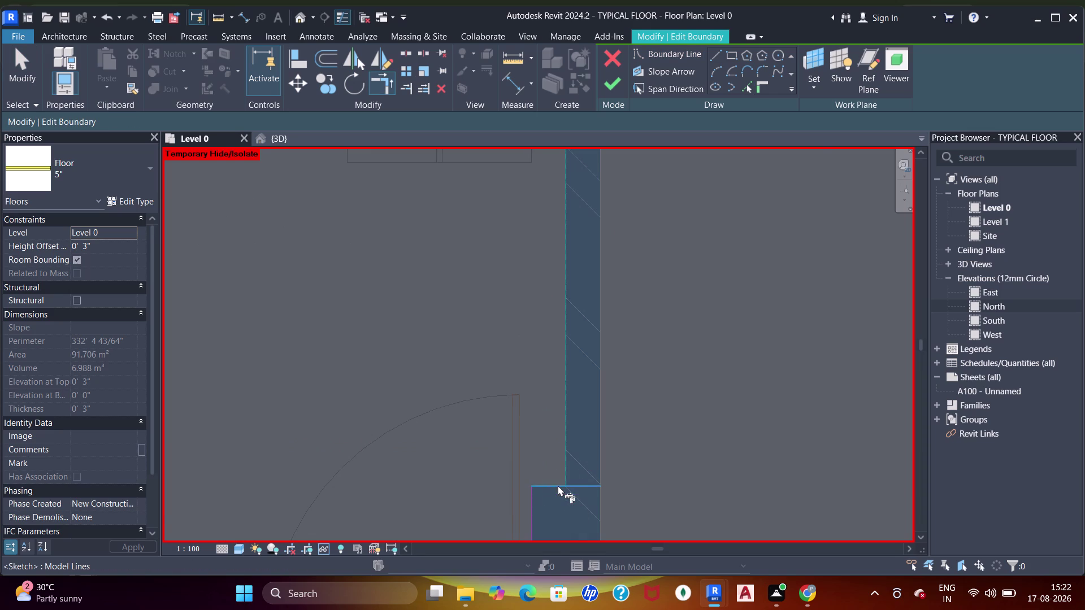
Move to the wardrobe wall beside door D1 and pick its boundary lines.
scroll(down, 3)
middle_drag(538, 246, 575, 482)
scroll(up, 3)
middle_drag(587, 216, 596, 280)
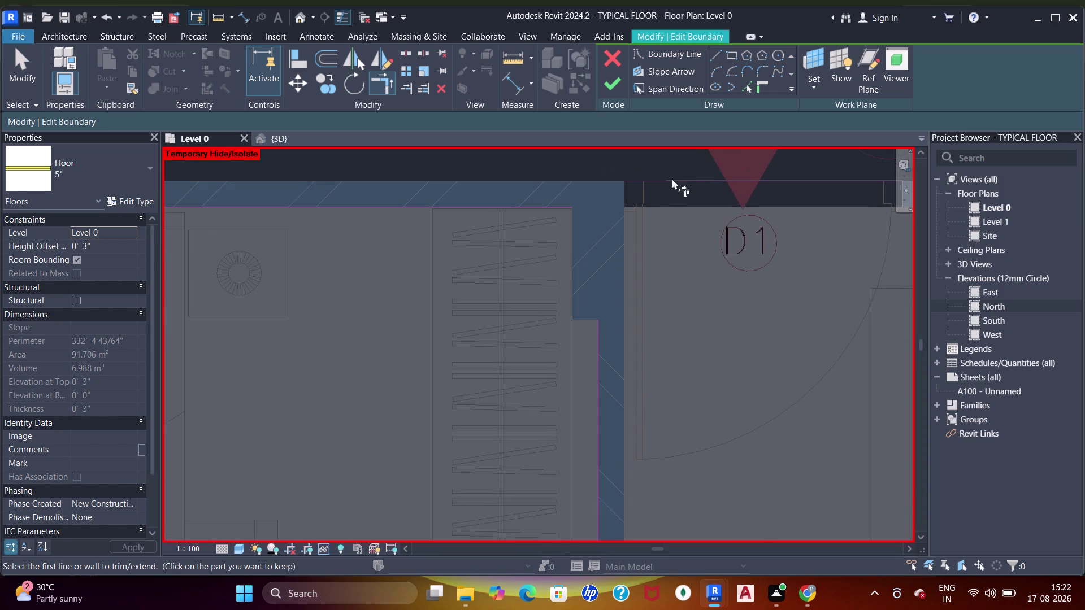
click(742, 89)
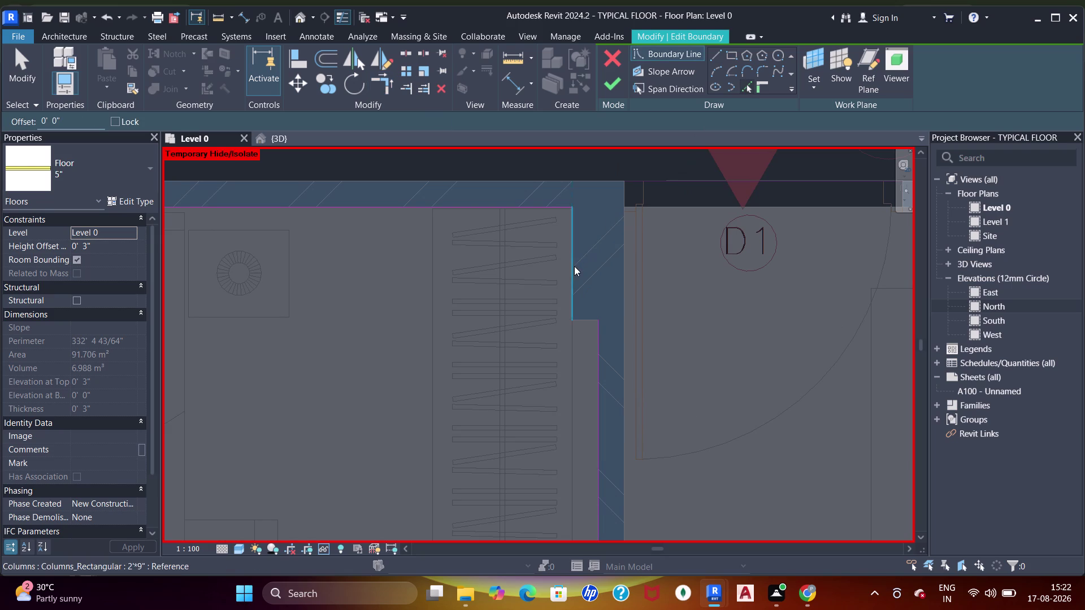
click(574, 266)
click(587, 324)
key(Escape)
key(Escape)
Trim the boundary lines beside the wardrobe into clean corners with Trim/Extend to Corner.
key(t)
key(r)
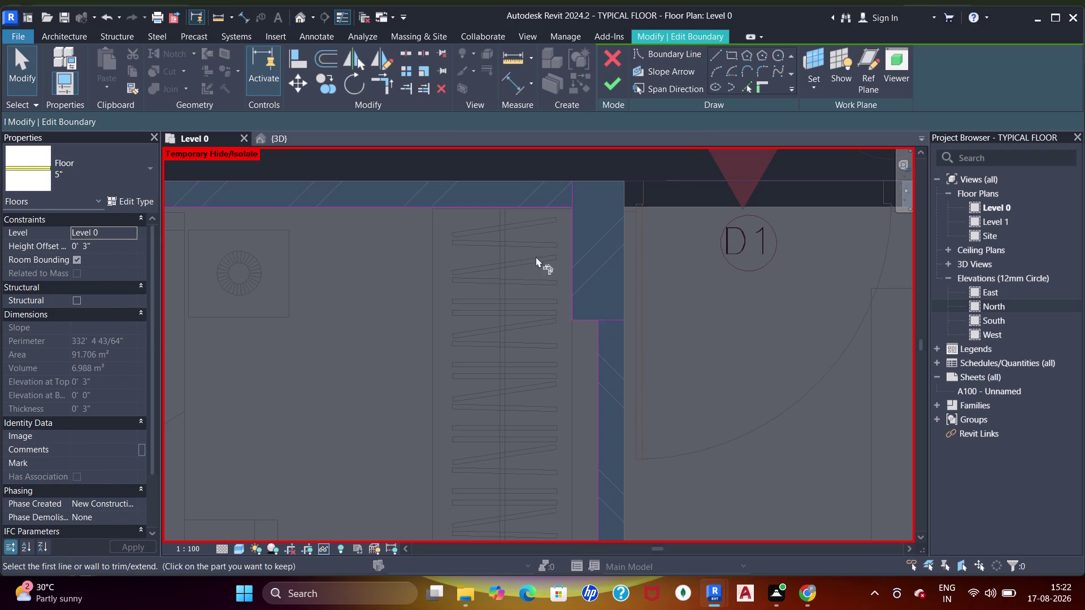
click(537, 214)
click(549, 205)
click(567, 250)
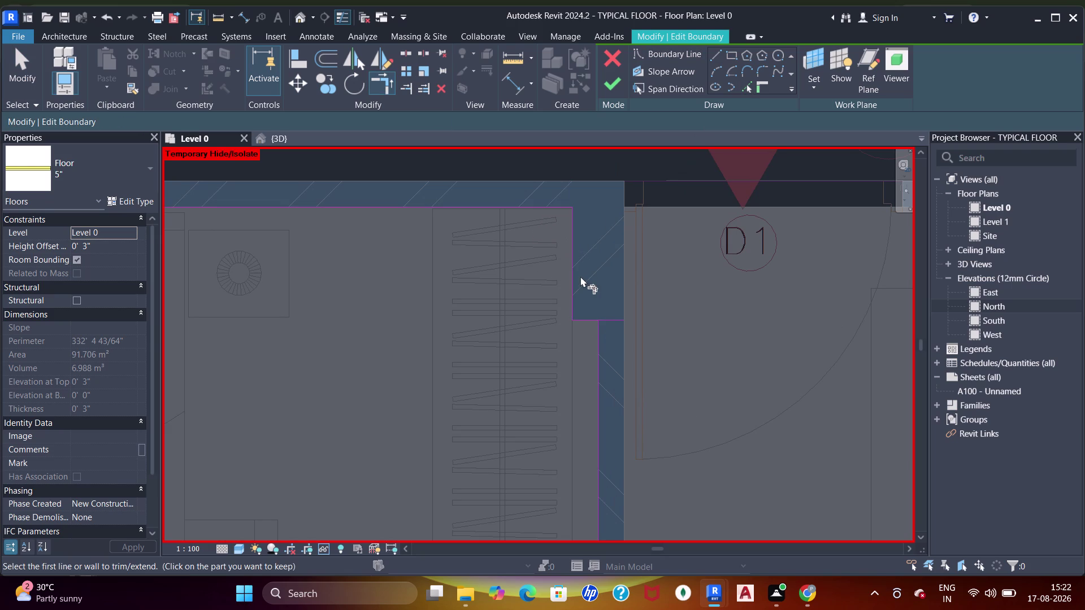
click(581, 277)
click(586, 318)
scroll(down, 3)
Join the short lines at the wall jog and the next bedroom corner.
click(575, 297)
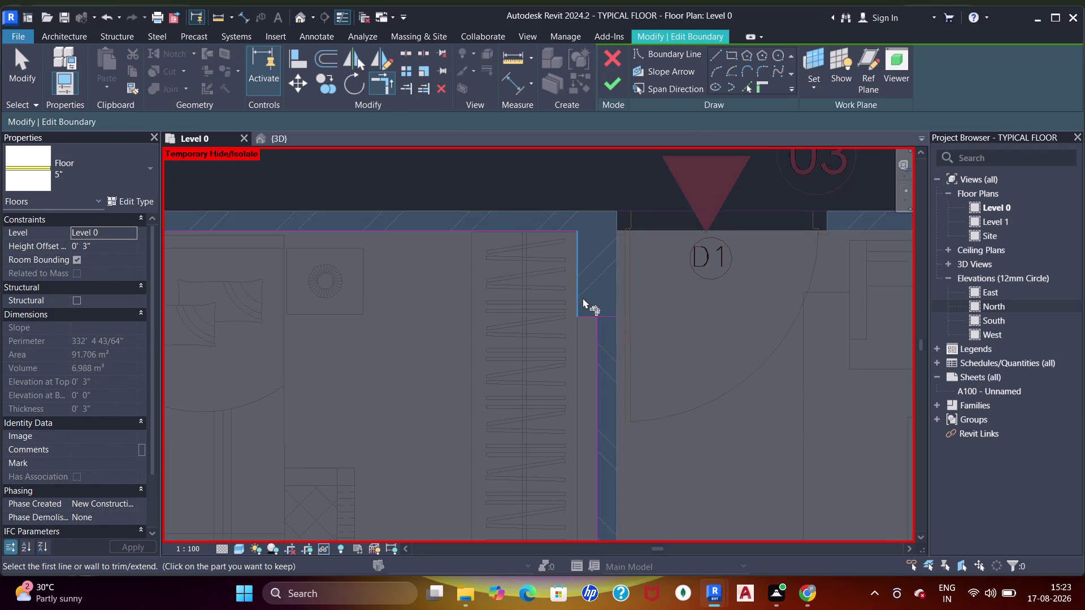
click(581, 314)
click(576, 300)
click(591, 317)
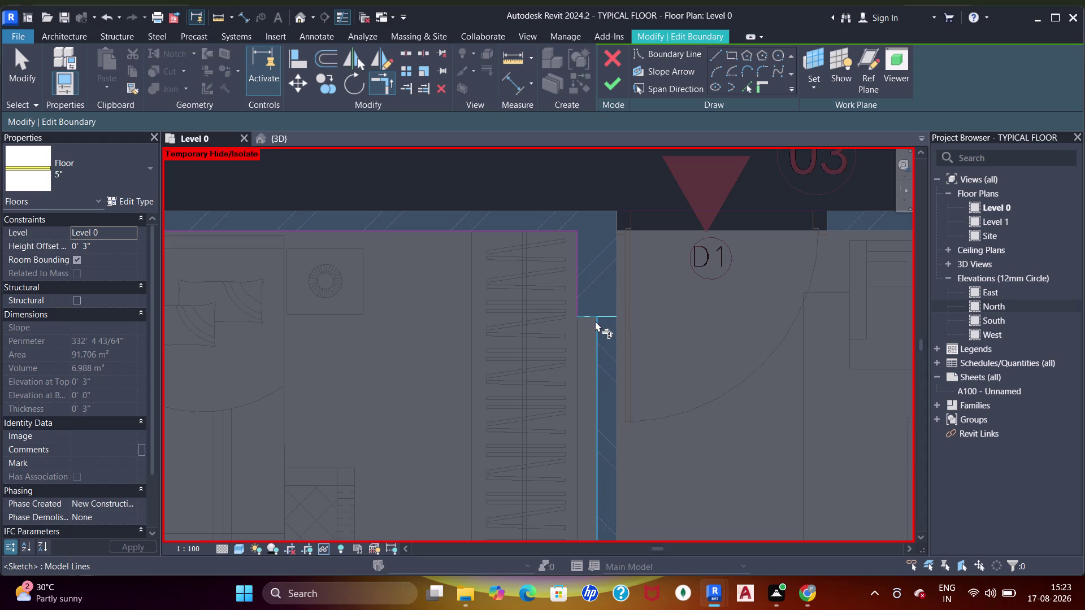
click(595, 321)
scroll(down, 3)
middle_drag(618, 290, 552, 214)
scroll(down, 3)
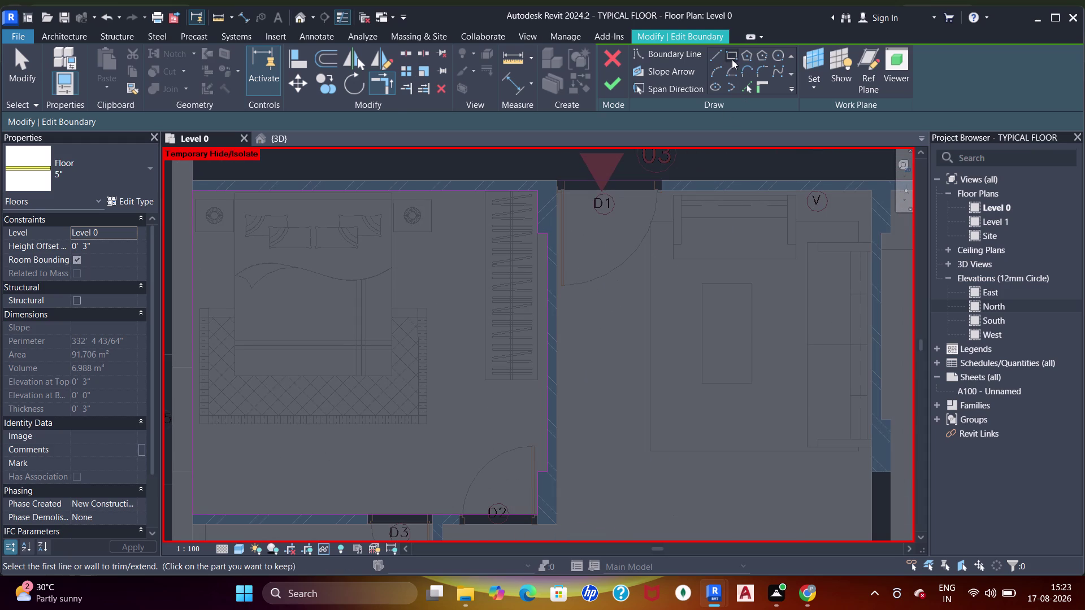
click(731, 59)
Draw a boundary rectangle from the living room corner to the stair side.
middle_drag(717, 285, 587, 291)
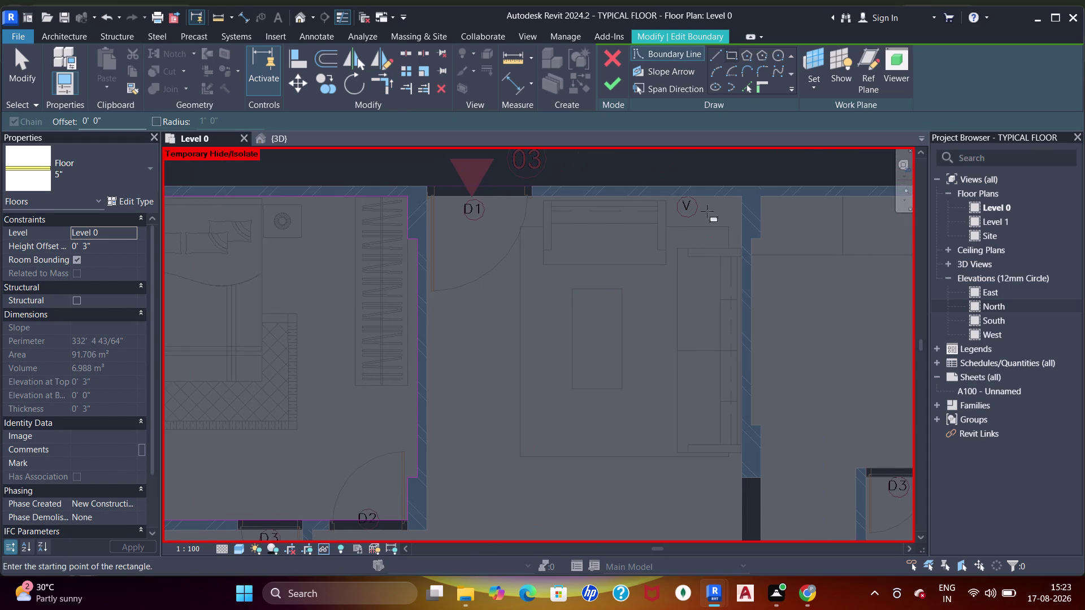
click(739, 197)
middle_drag(578, 440, 675, 178)
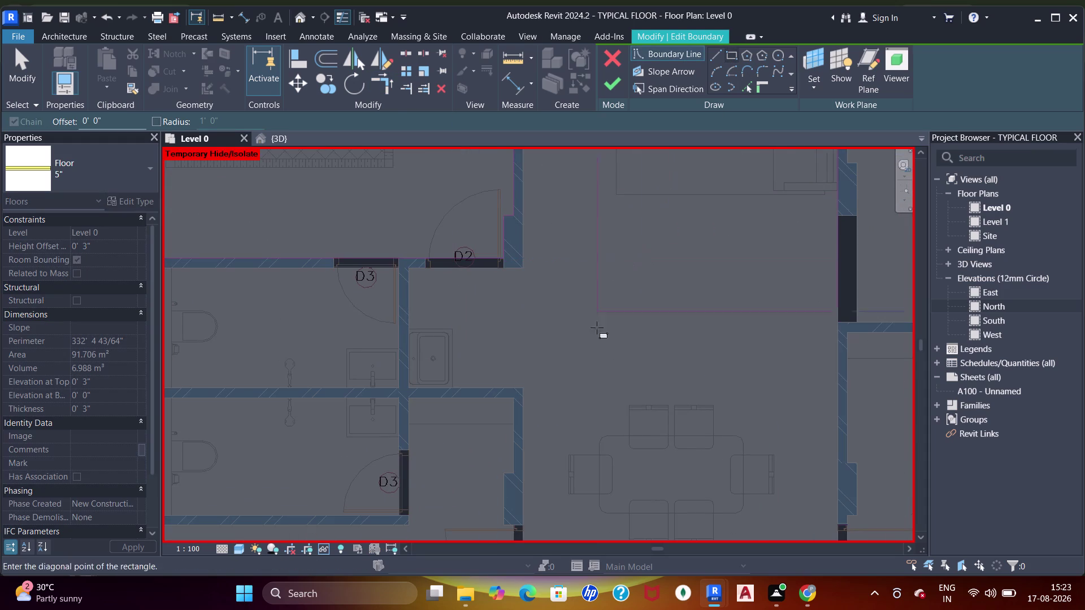
middle_drag(620, 414, 593, 223)
middle_drag(576, 441, 599, 187)
scroll(up, 3)
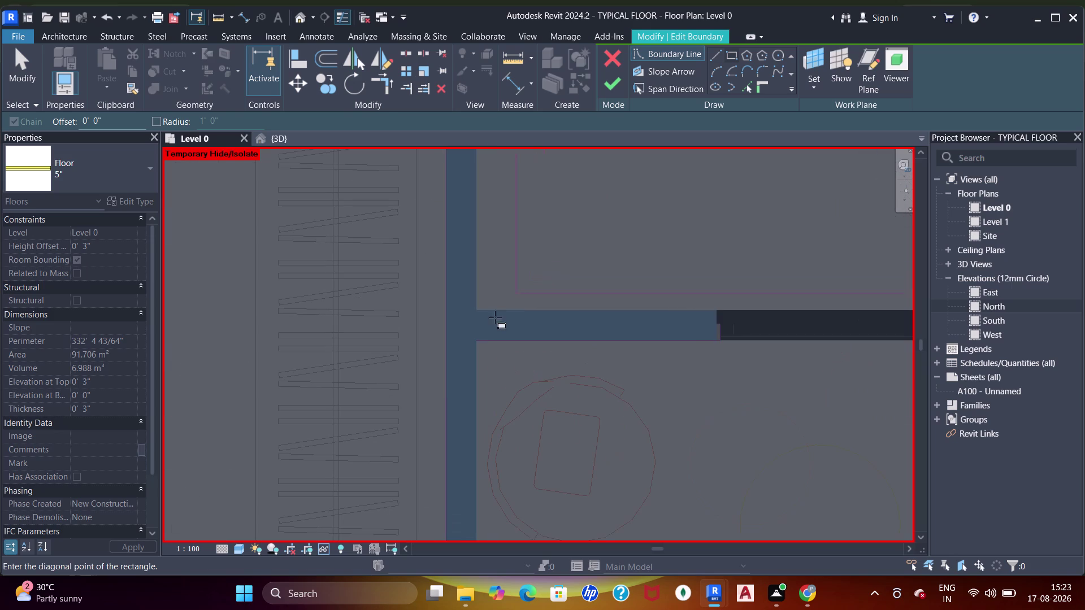
click(476, 313)
scroll(down, 3)
middle_drag(541, 318, 492, 247)
key(Escape)
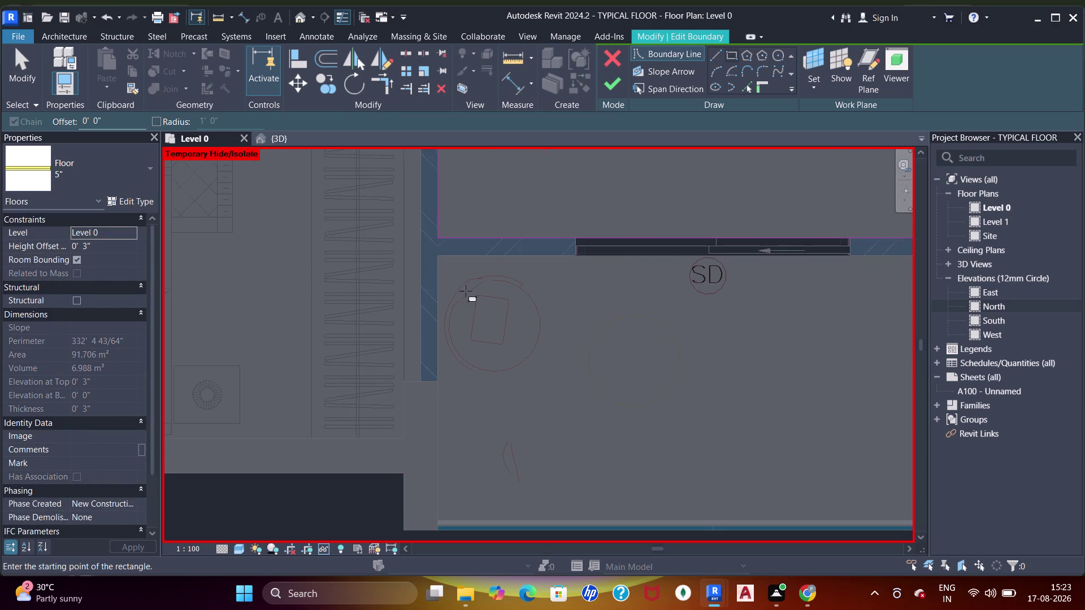
Draw a boundary rectangle spanning the SD room corner to corner.
click(442, 260)
middle_drag(725, 397, 453, 323)
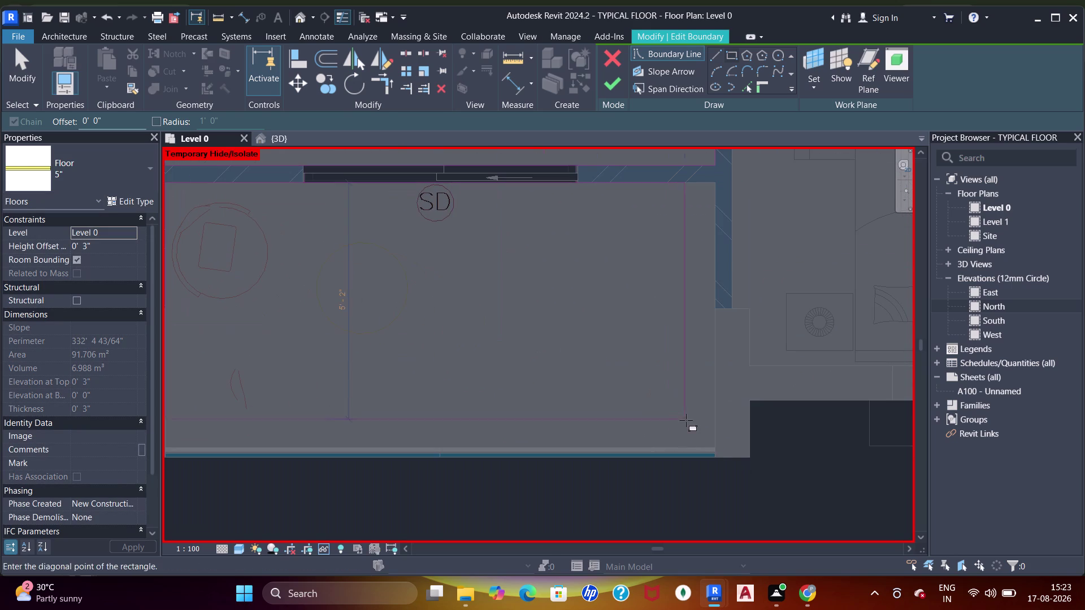
click(713, 446)
middle_drag(708, 314, 441, 409)
scroll(up, 3)
key(Escape)
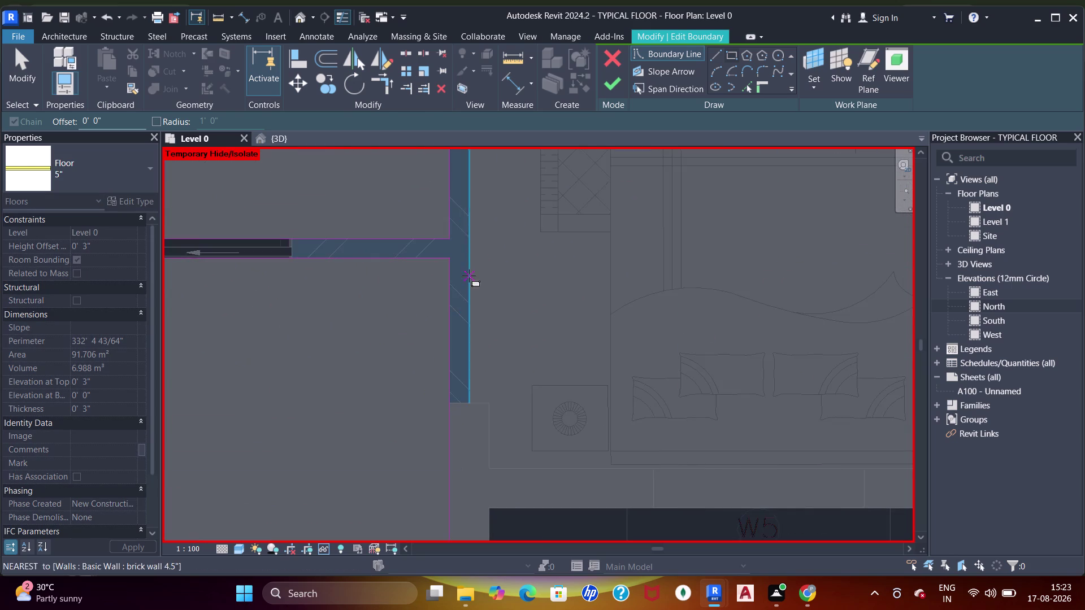
Draw another boundary rectangle from an existing boundary endpoint to the D3 room.
scroll(down, 3)
middle_drag(512, 264, 506, 416)
middle_drag(518, 312, 523, 403)
scroll(down, 3)
middle_drag(610, 312, 571, 365)
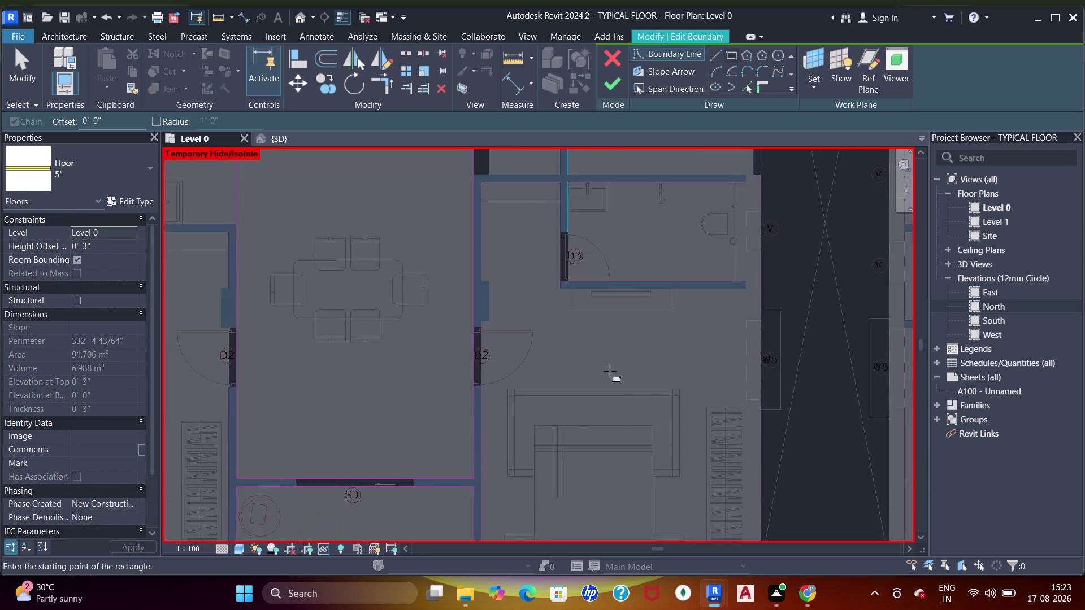
middle_drag(610, 371, 490, 162)
scroll(up, 3)
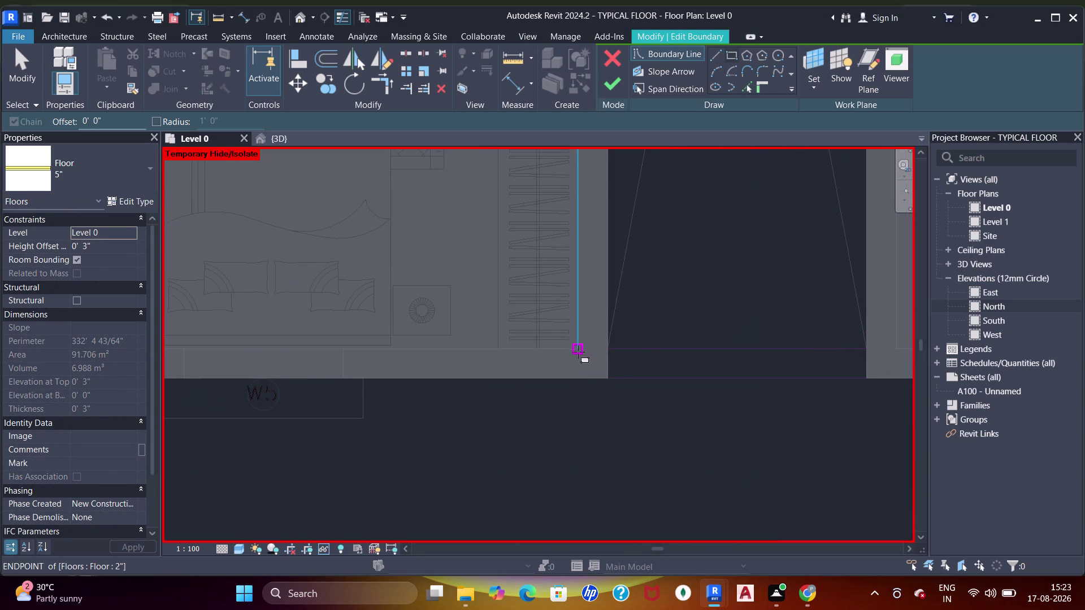
click(578, 351)
scroll(down, 3)
middle_drag(500, 310, 614, 502)
middle_drag(523, 321, 551, 380)
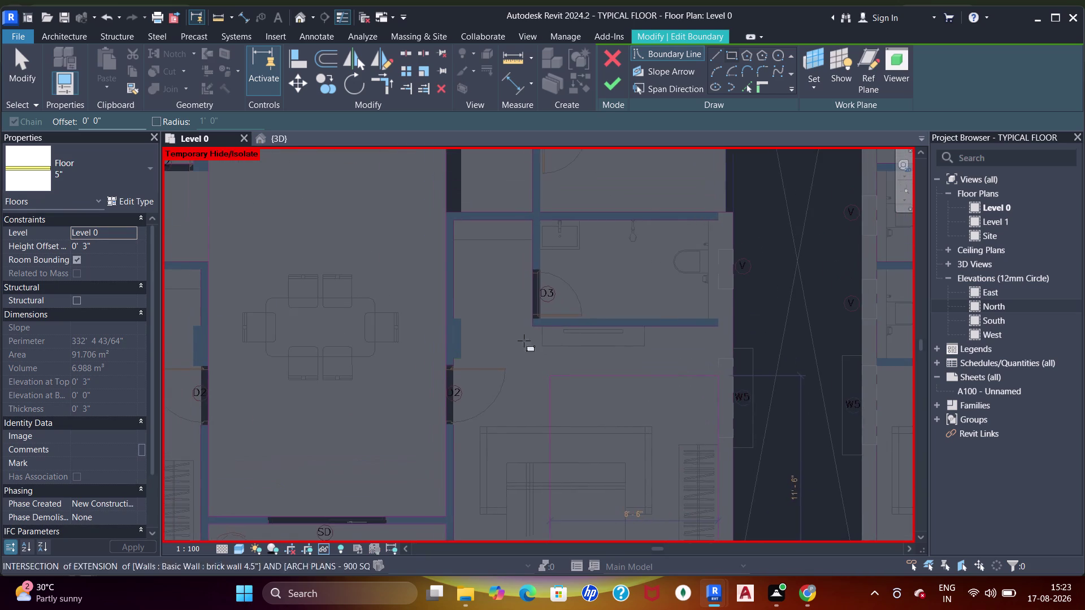
scroll(up, 3)
click(433, 327)
key(Escape)
key(Escape)
key(Escape)
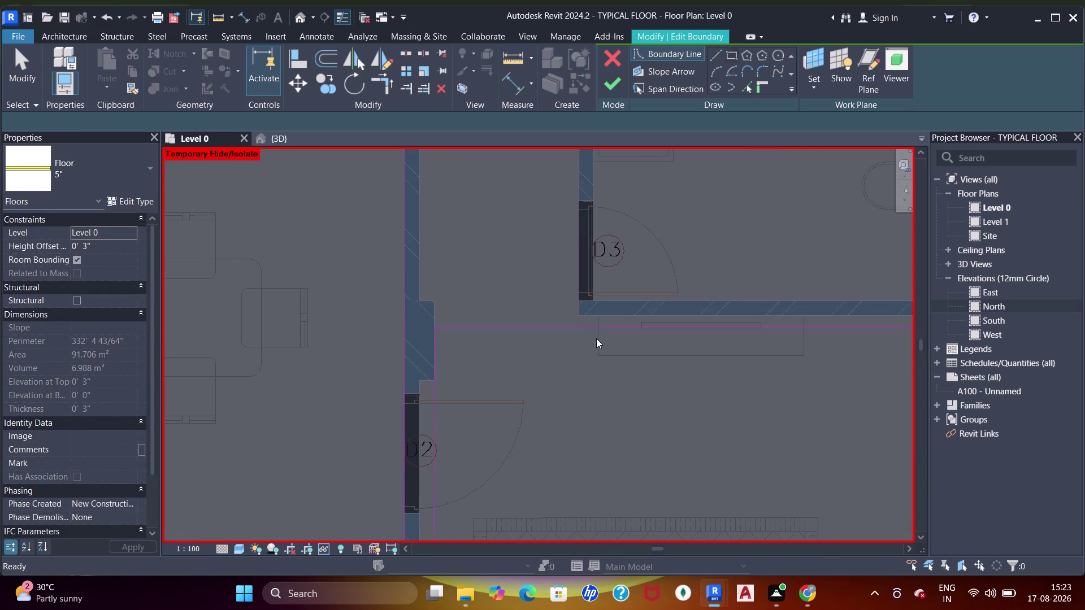
Align a boundary line onto the wall face with Align (AL).
key(a)
key(a)
key(a)
key(a)
click(621, 319)
click(617, 326)
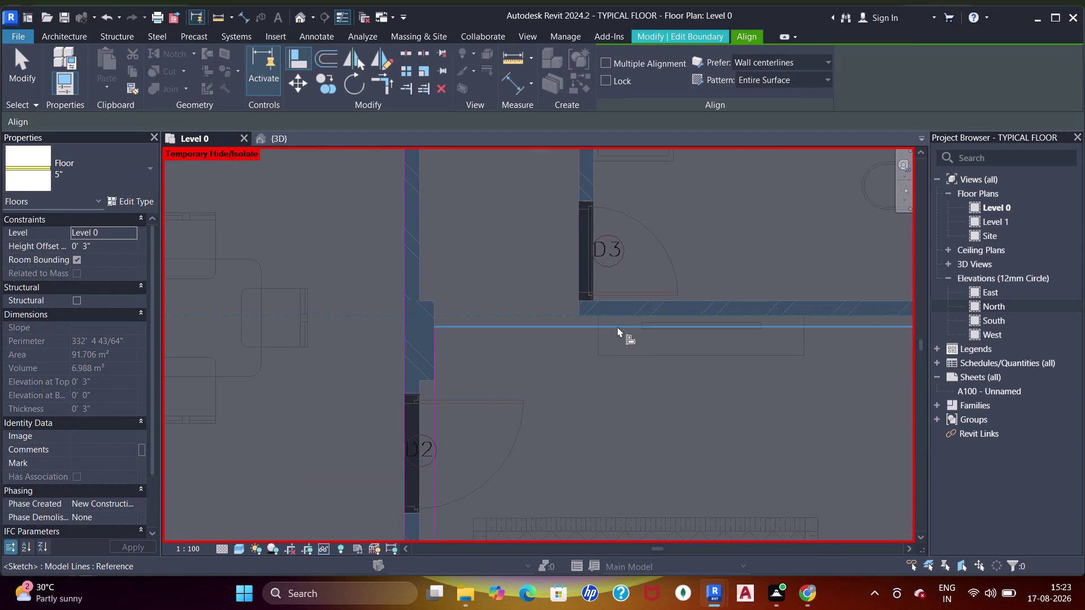
middle_drag(605, 231, 659, 380)
key(Escape)
key(Escape)
key(Escape)
Add a boundary line along the bathroom wall using Pick Walls.
click(744, 91)
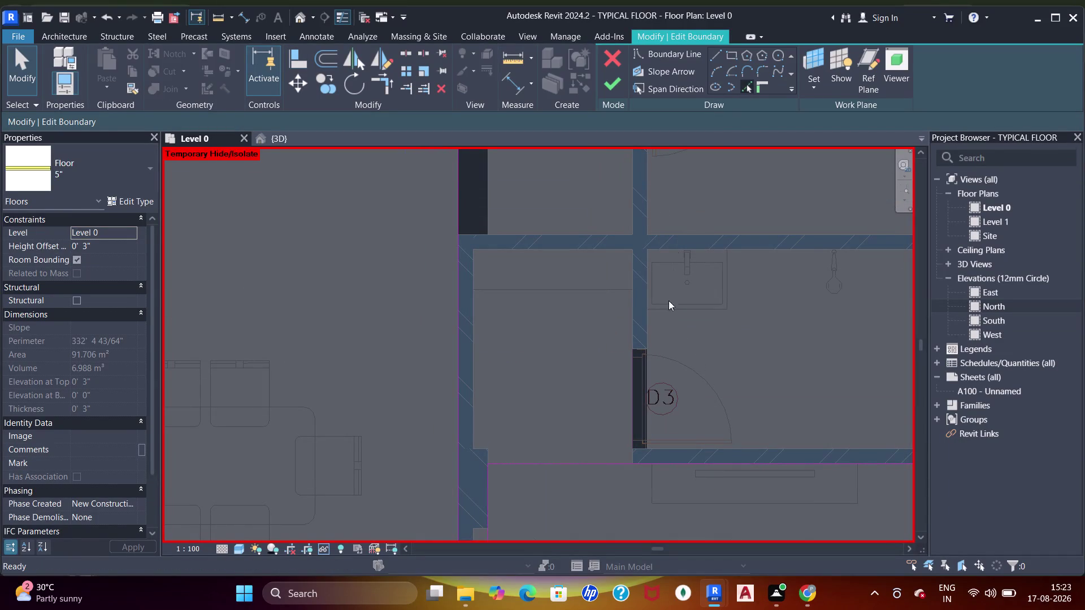
click(629, 326)
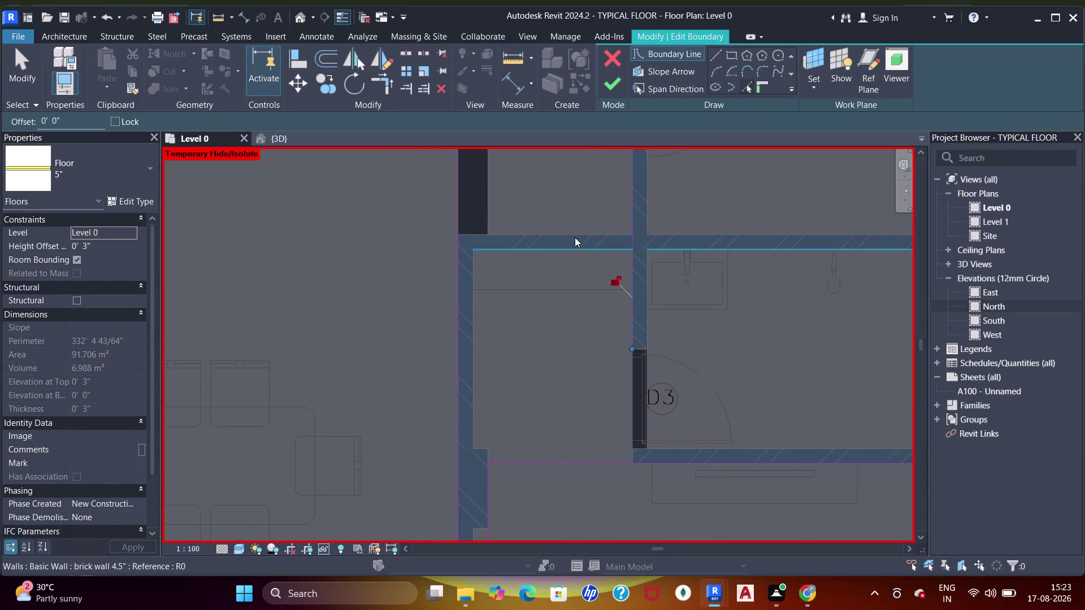
click(572, 246)
click(475, 357)
key(Escape)
key(Escape)
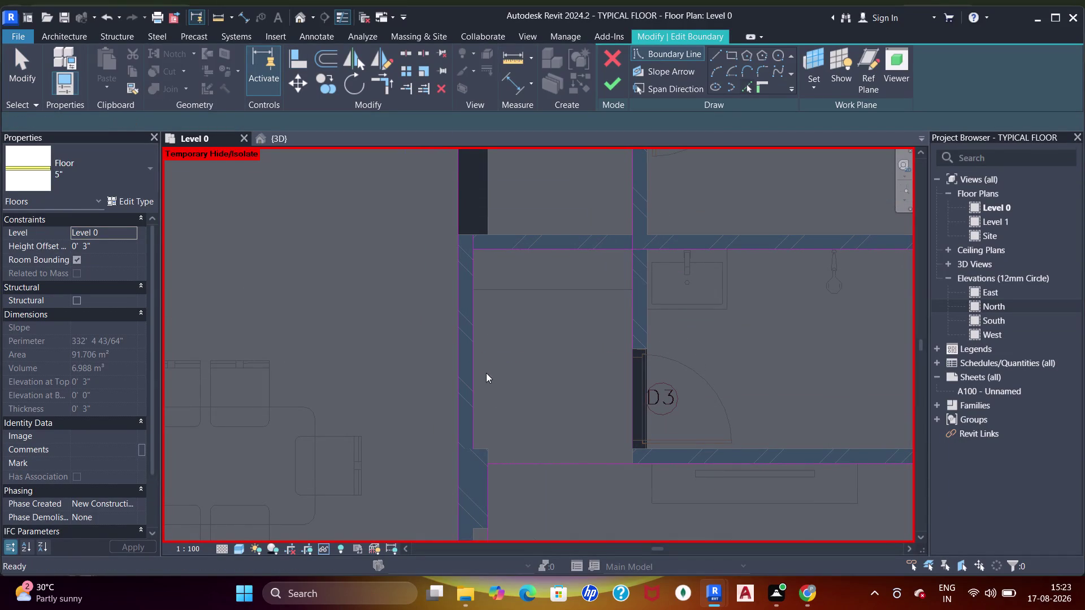
Join the top and side boundary lines into two clean corners.
key(t)
key(r)
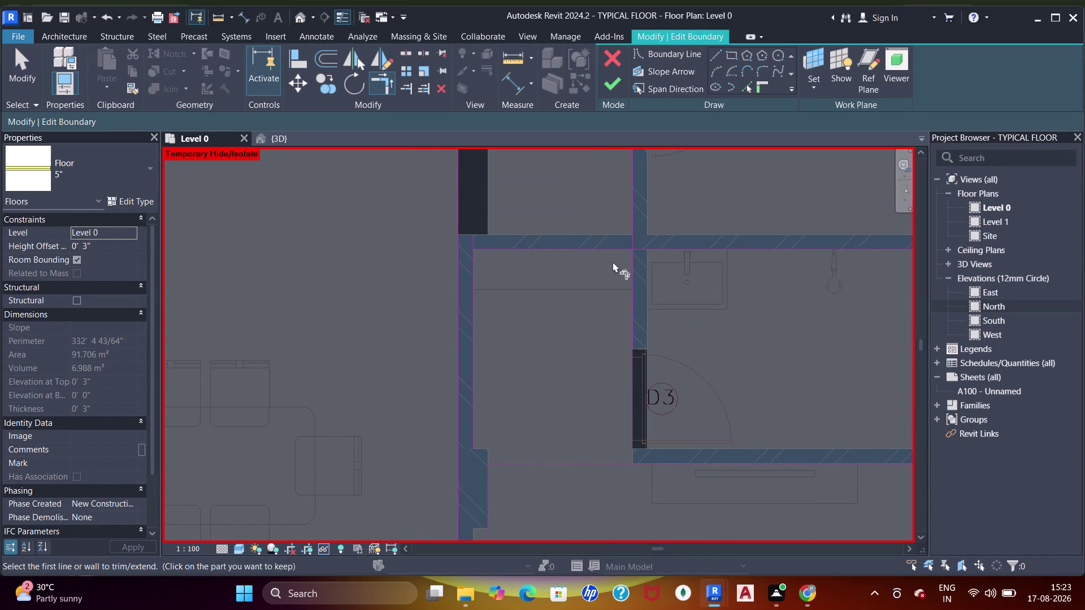
click(610, 248)
click(633, 273)
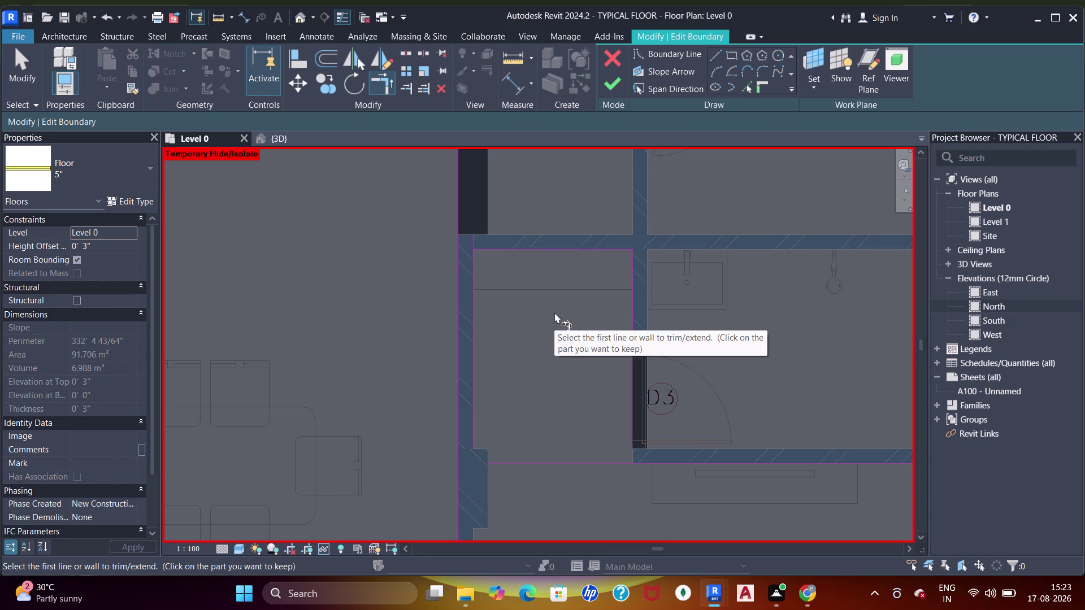
click(469, 291)
click(498, 250)
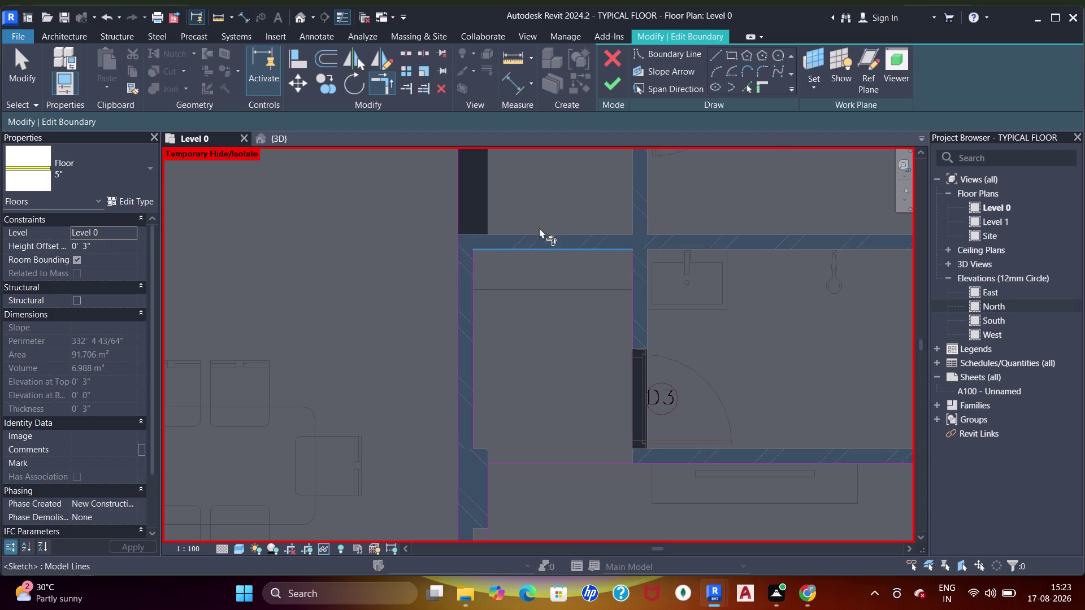
Trim the short boundary lines at the wall notch into a clean corner.
click(751, 83)
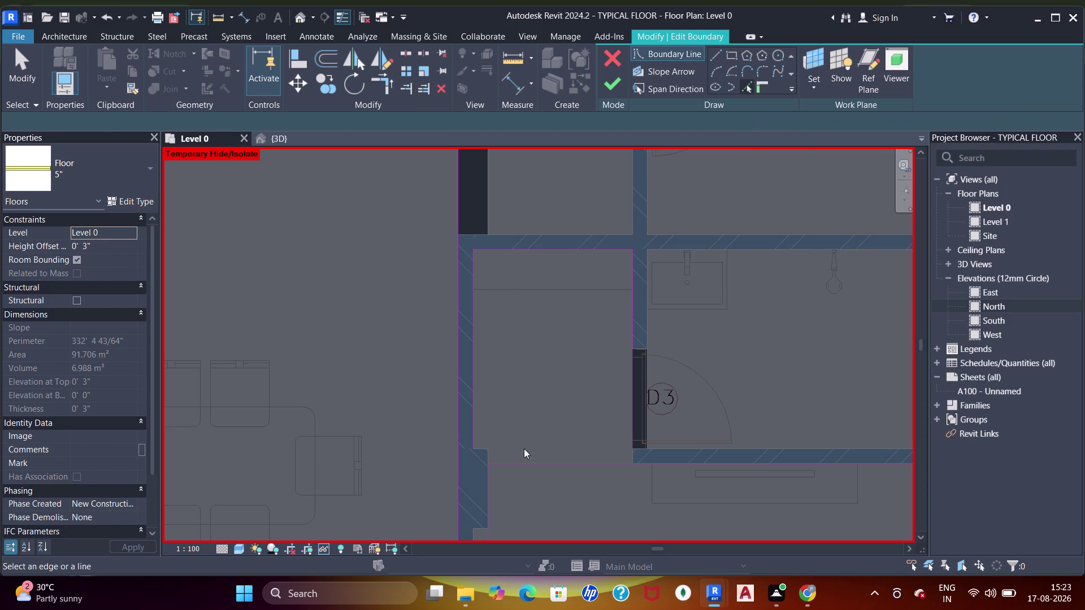
middle_drag(492, 459, 469, 412)
scroll(up, 3)
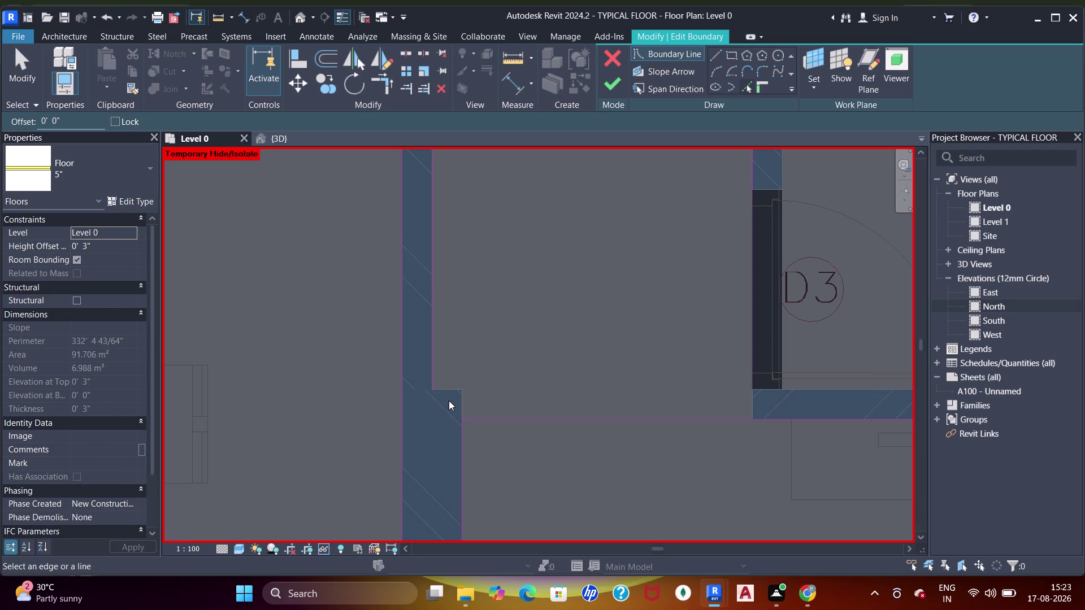
click(451, 395)
key(Escape)
key(Escape)
key(t)
key(r)
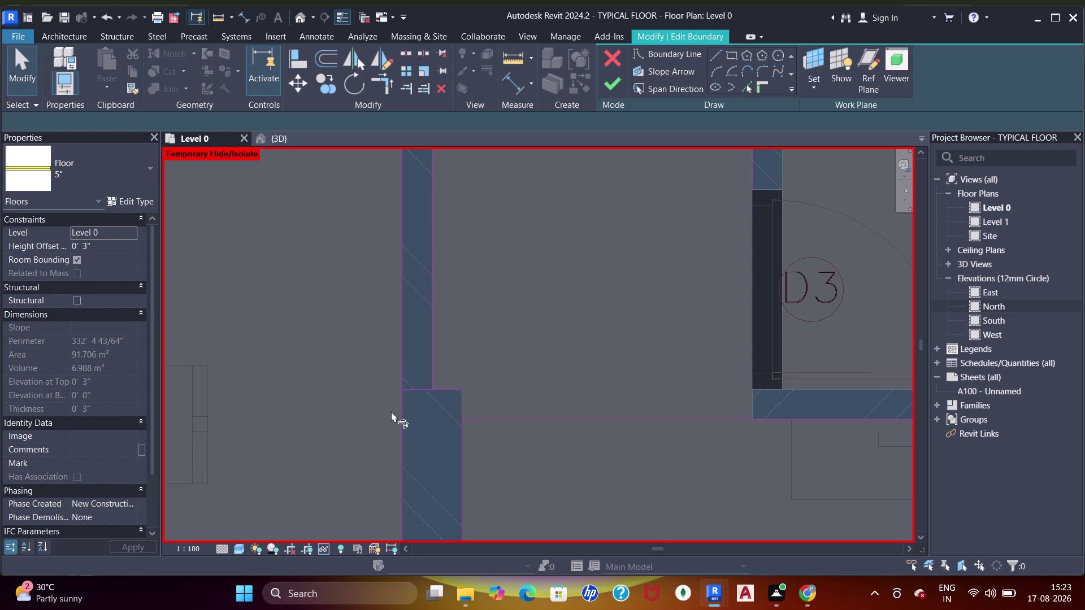
click(435, 376)
click(432, 387)
click(446, 389)
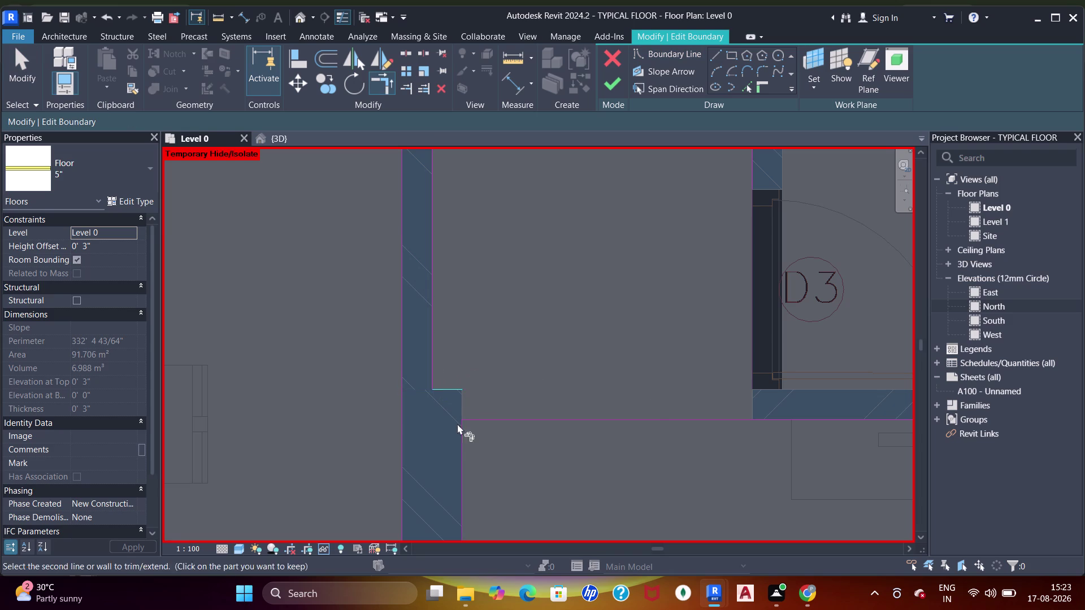
click(462, 441)
Join another boundary corner by the D3 room, then view the bathroom's top wall.
scroll(down, 3)
middle_drag(630, 413, 600, 432)
scroll(down, 3)
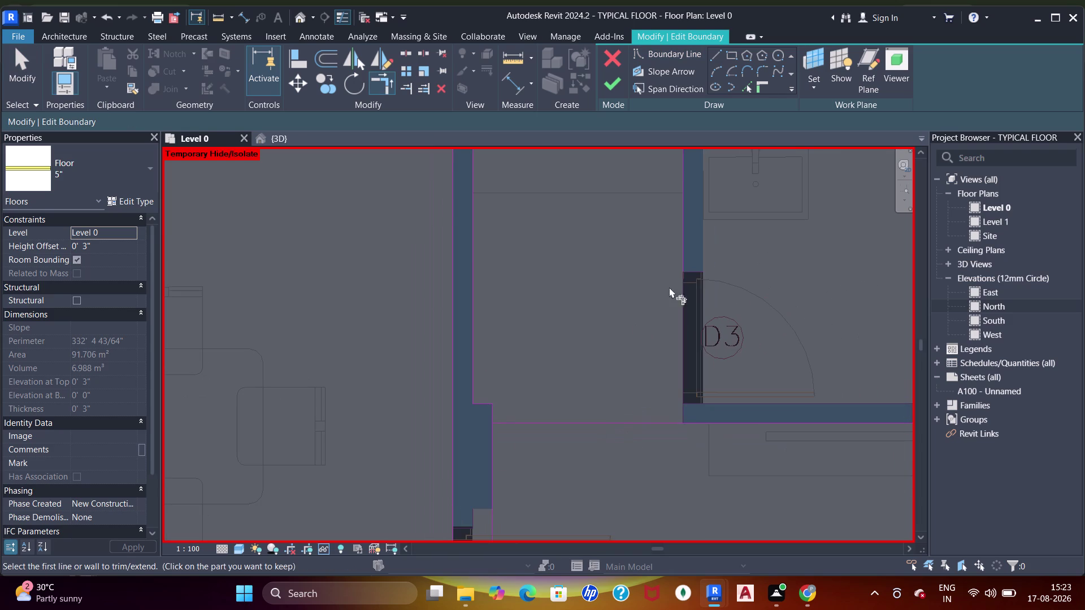
click(687, 260)
click(712, 419)
scroll(down, 3)
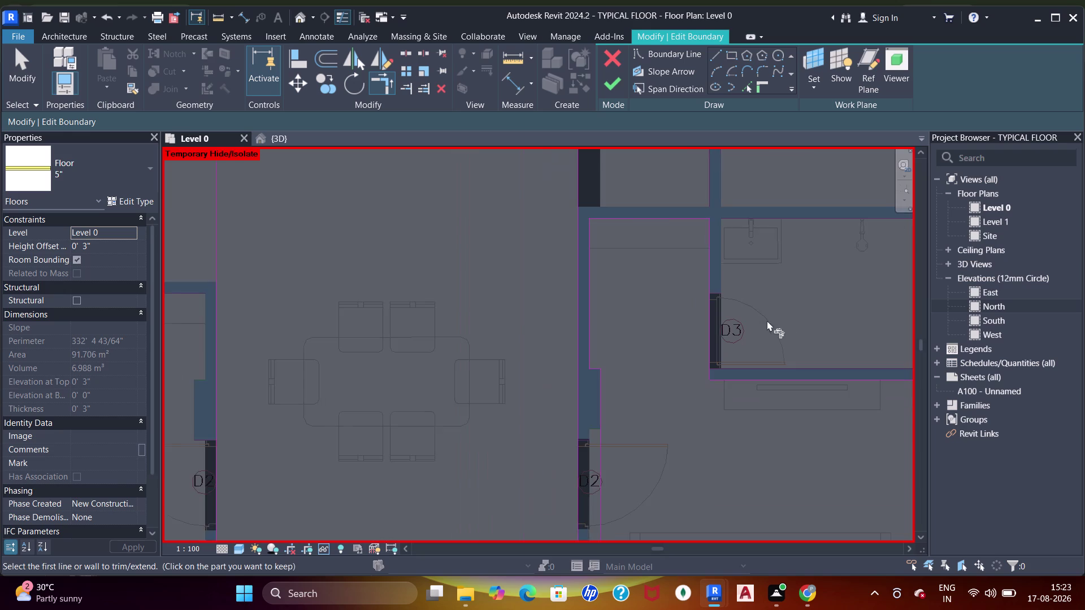
scroll(down, 3)
middle_drag(696, 221, 423, 228)
scroll(up, 3)
middle_drag(517, 259, 567, 330)
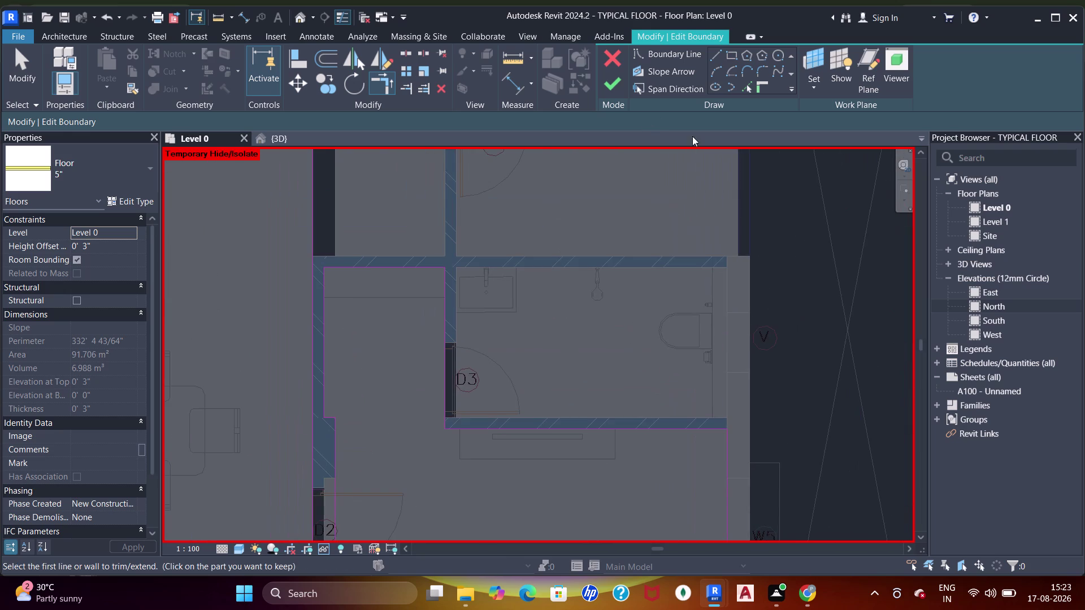
click(733, 55)
scroll(up, 3)
click(536, 270)
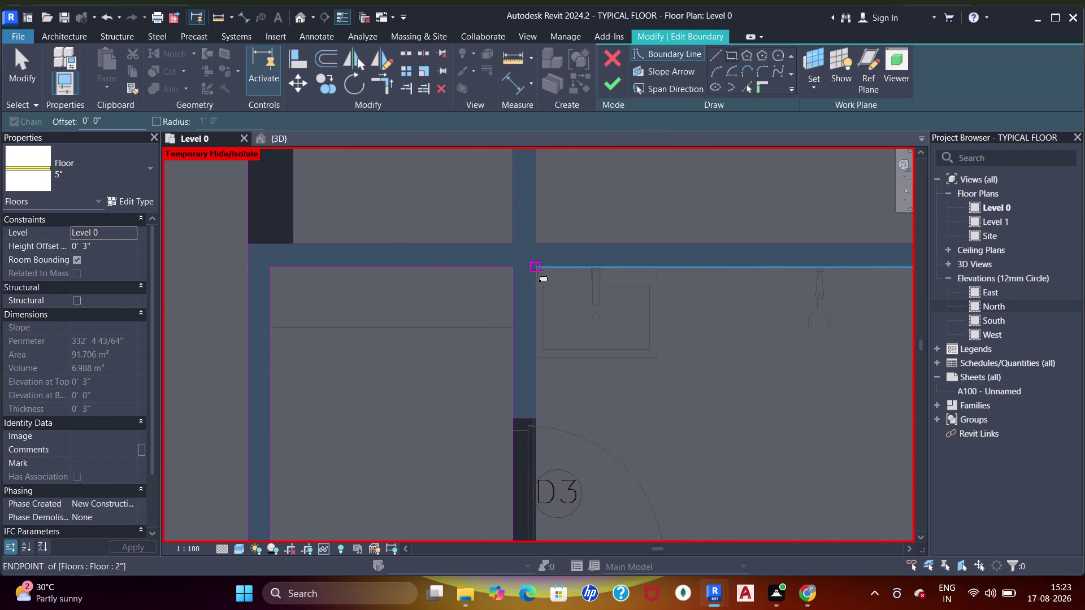
middle_drag(621, 341, 436, 261)
middle_drag(690, 339, 486, 275)
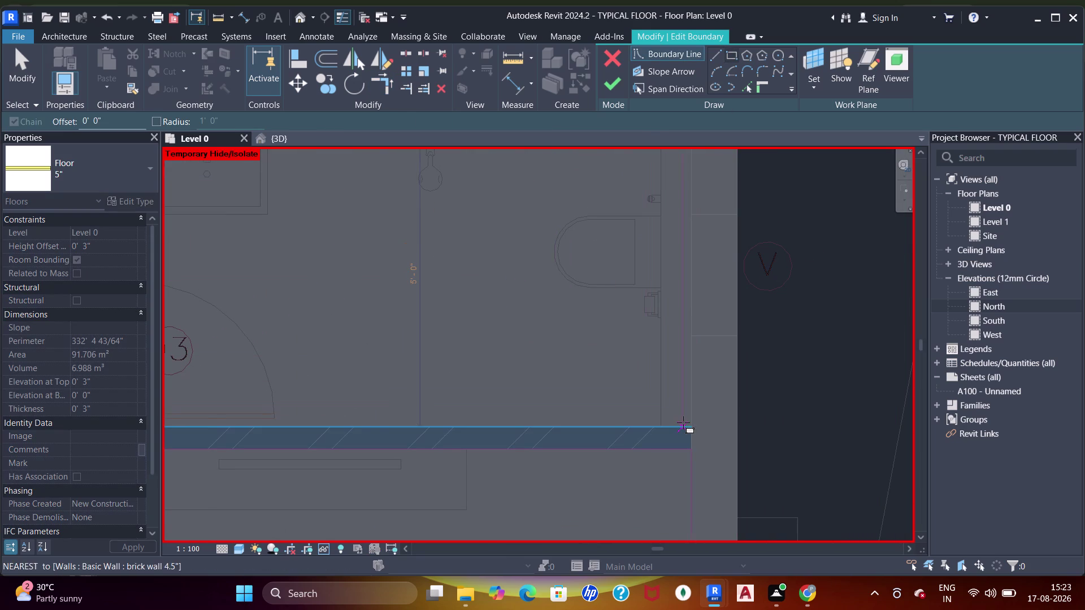
click(689, 424)
scroll(down, 3)
middle_drag(658, 385, 646, 400)
key(Escape)
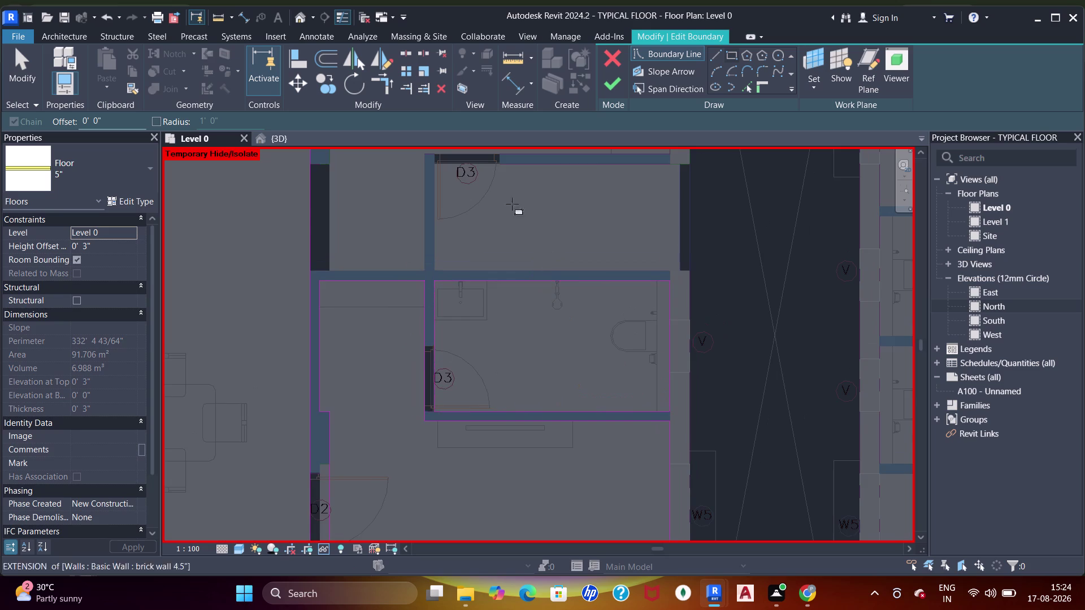
middle_drag(516, 218, 547, 307)
scroll(up, 3)
click(843, 237)
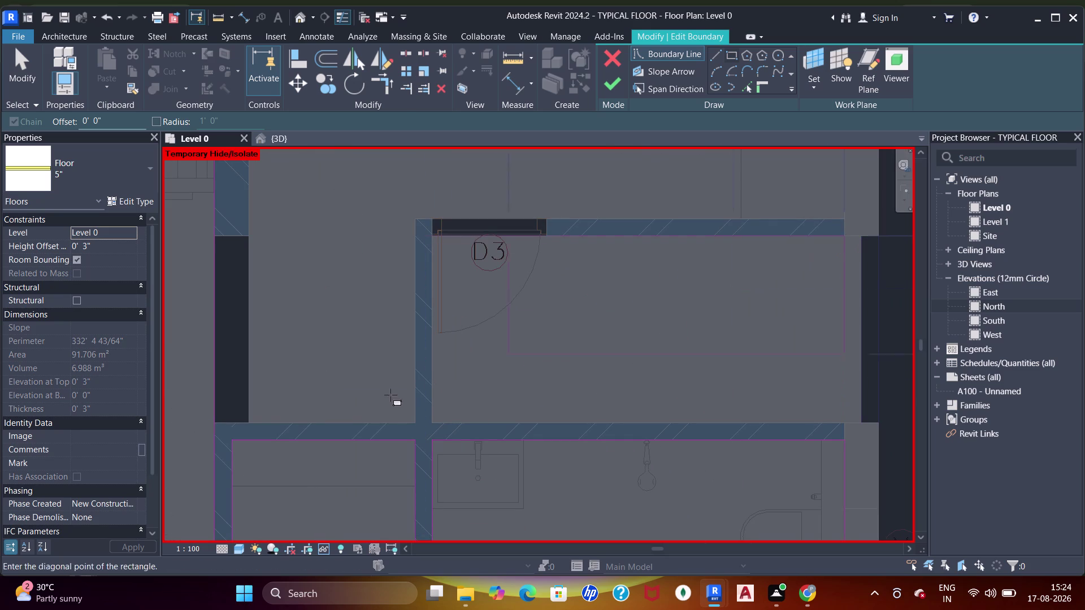
click(431, 417)
scroll(down, 3)
middle_drag(480, 319, 474, 446)
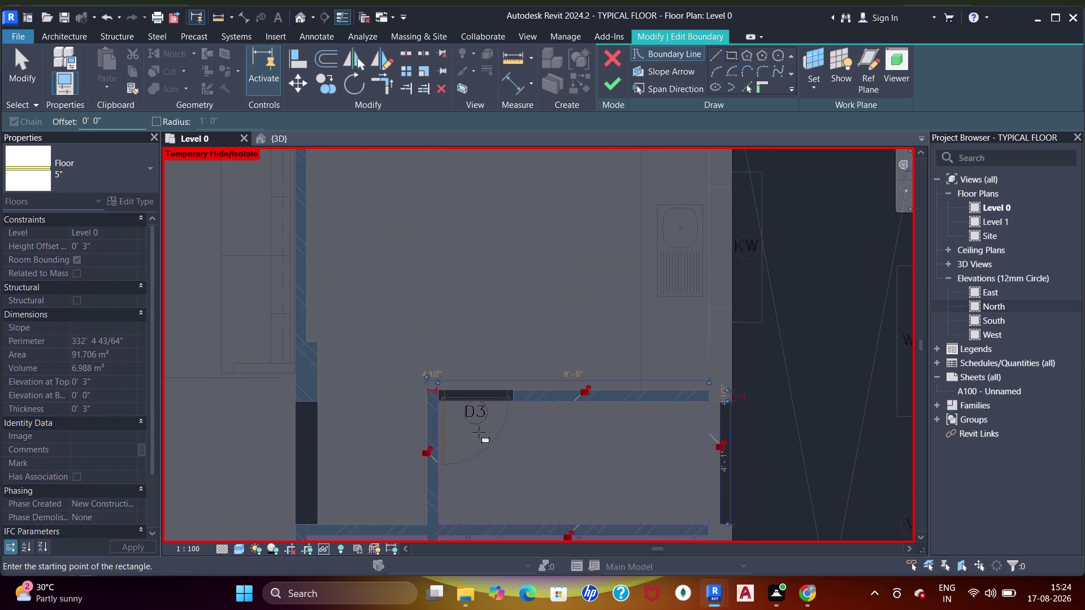
key(Escape)
scroll(down, 3)
middle_drag(466, 292, 555, 399)
click(442, 244)
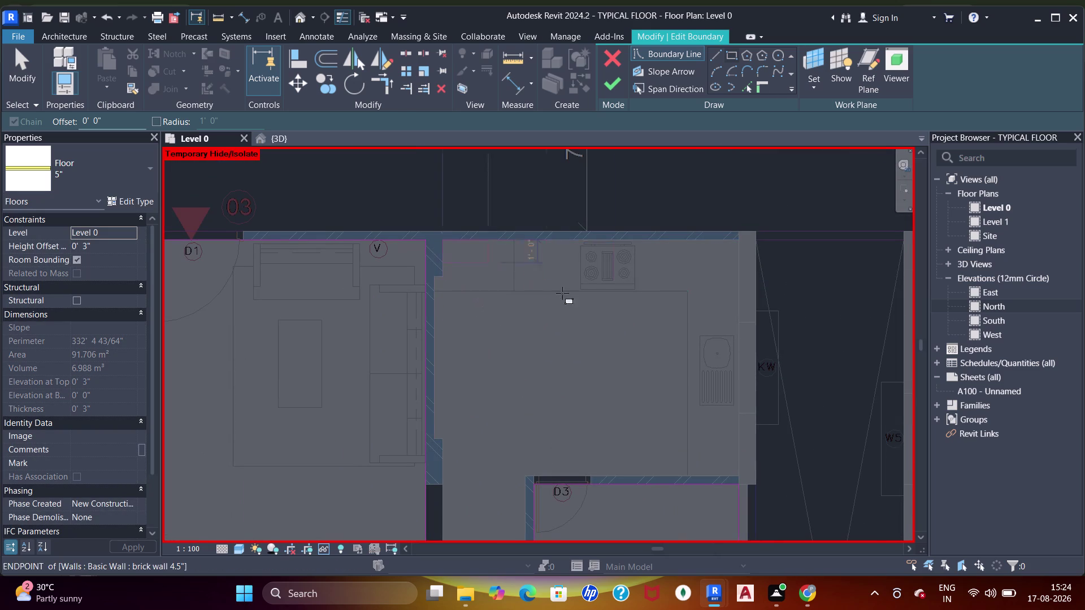
click(738, 476)
middle_drag(701, 428, 728, 404)
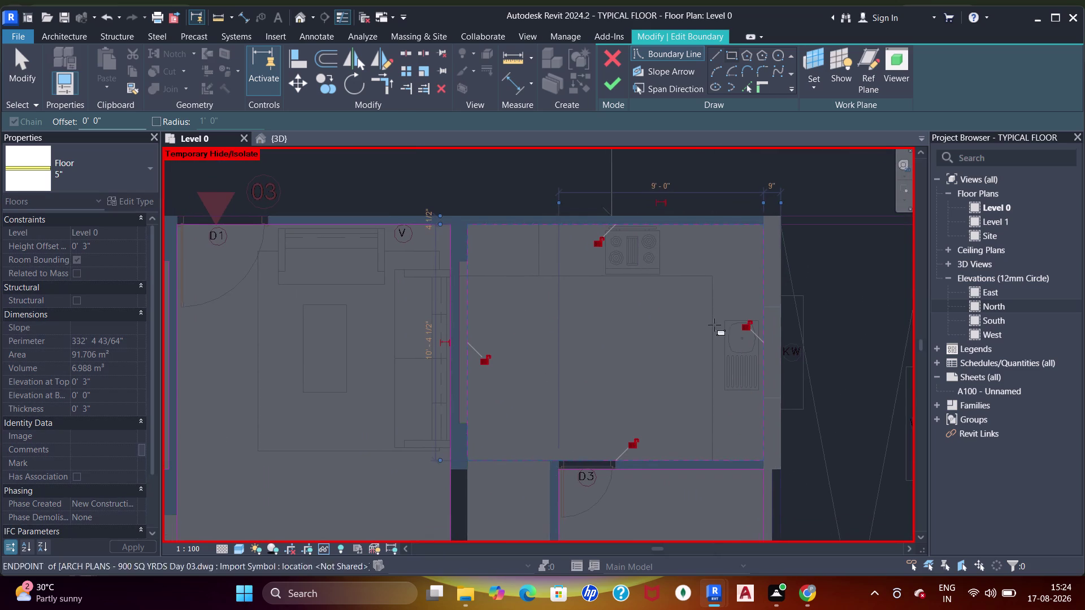
scroll(up, 3)
click(746, 85)
scroll(up, 3)
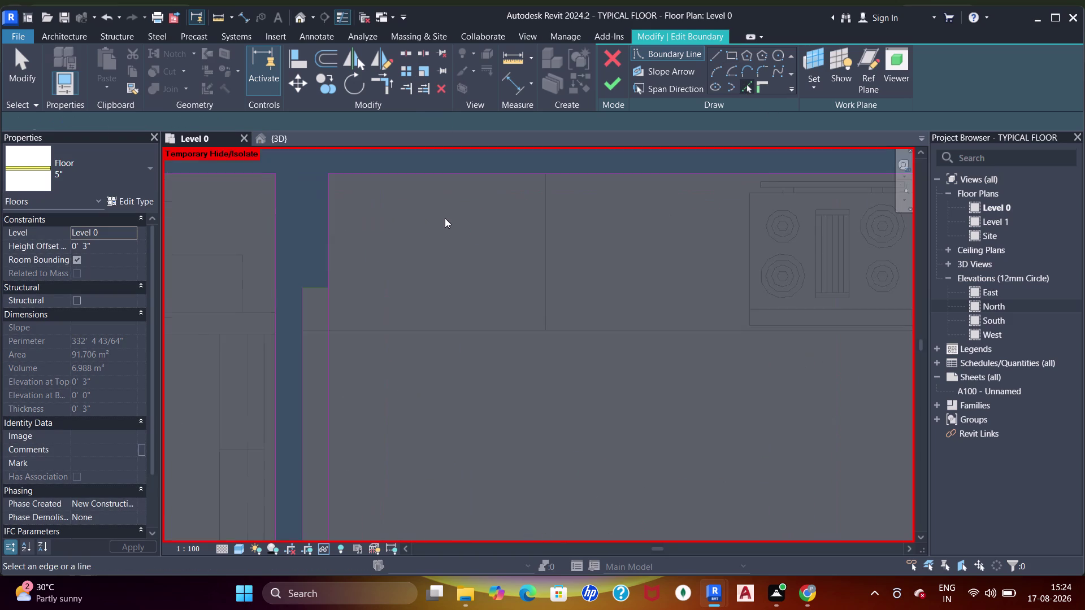
Add picked boundary lines along the brick wall face up to its corner.
middle_drag(418, 267, 543, 226)
click(441, 250)
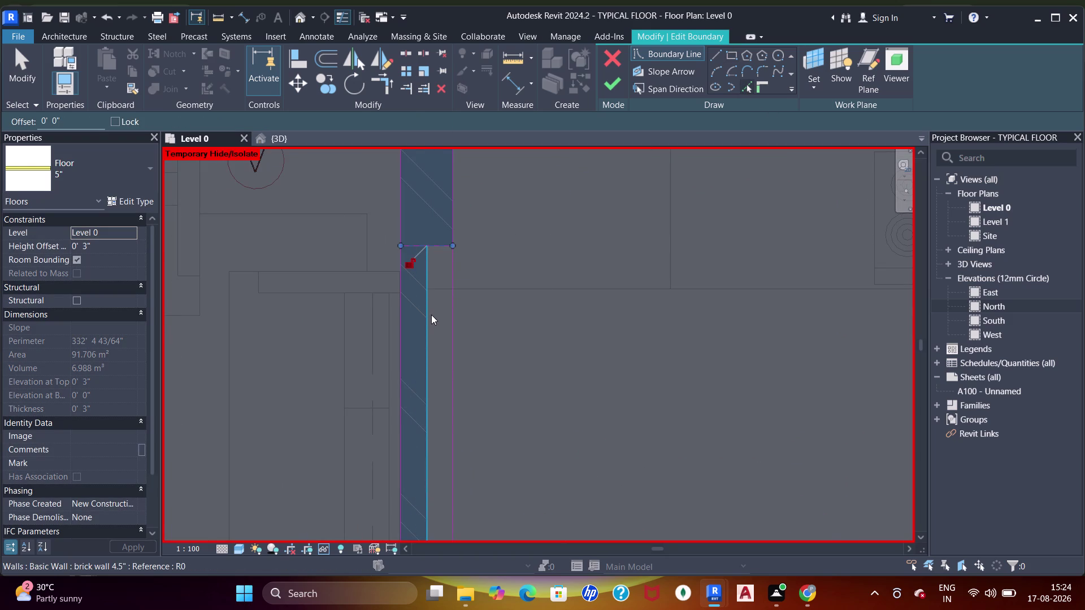
click(431, 315)
scroll(down, 3)
middle_drag(472, 406, 490, 215)
scroll(up, 3)
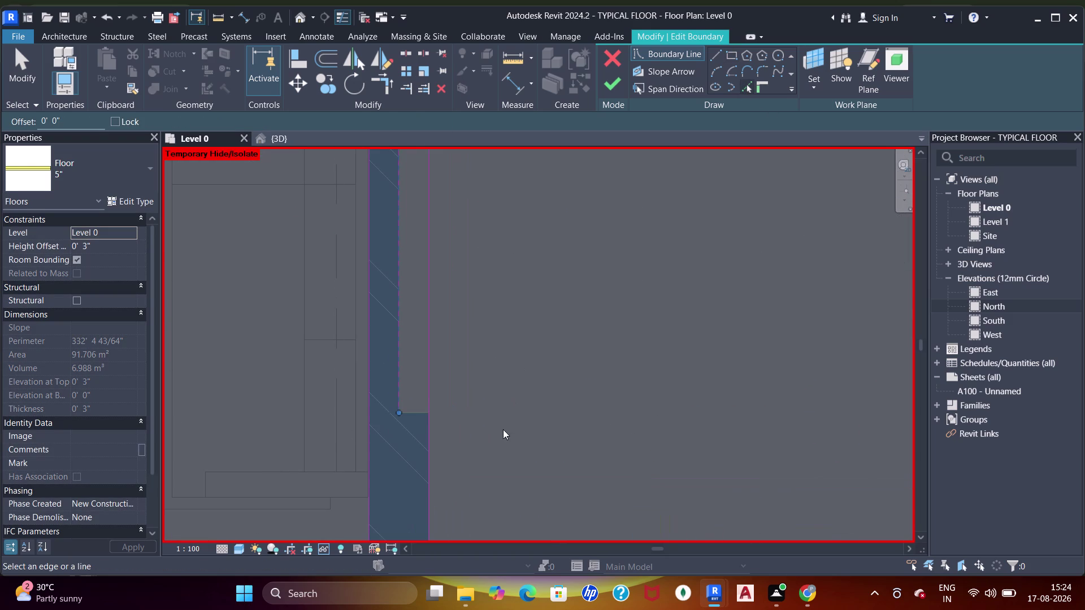
click(418, 409)
key(Escape)
key(Escape)
Trim the first two overlapping boundary lines into a joined corner with TR.
key(t)
key(r)
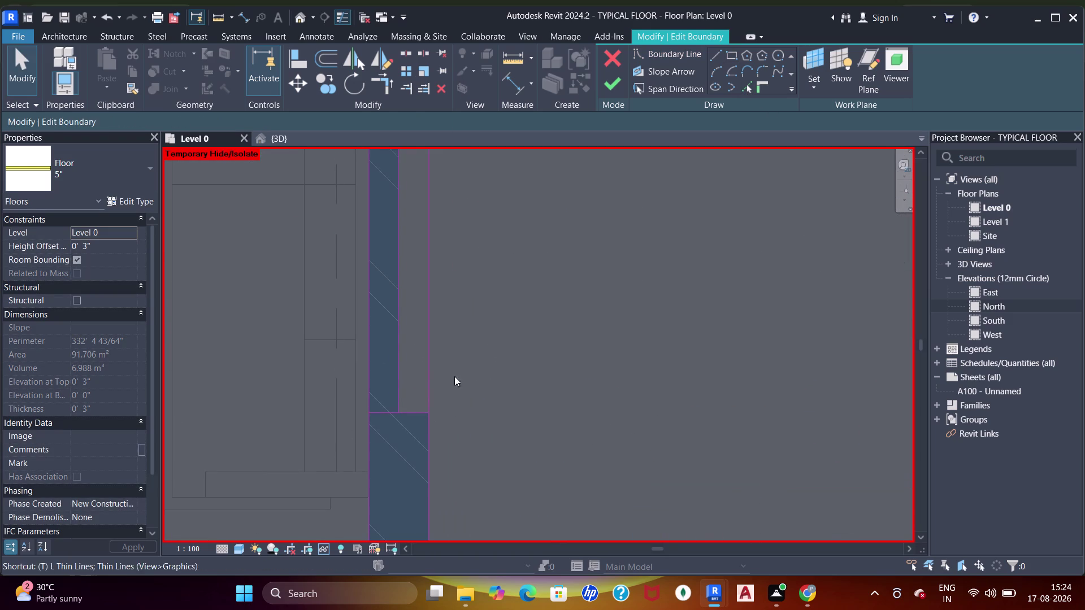
drag(392, 390, 397, 395)
click(403, 411)
click(411, 410)
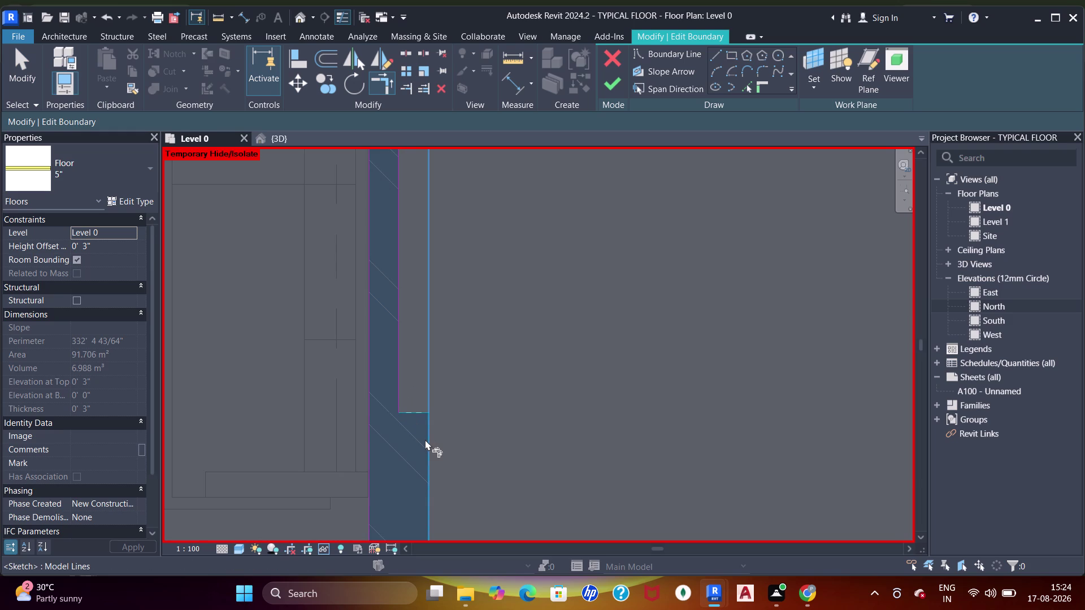
click(428, 439)
click(849, 555)
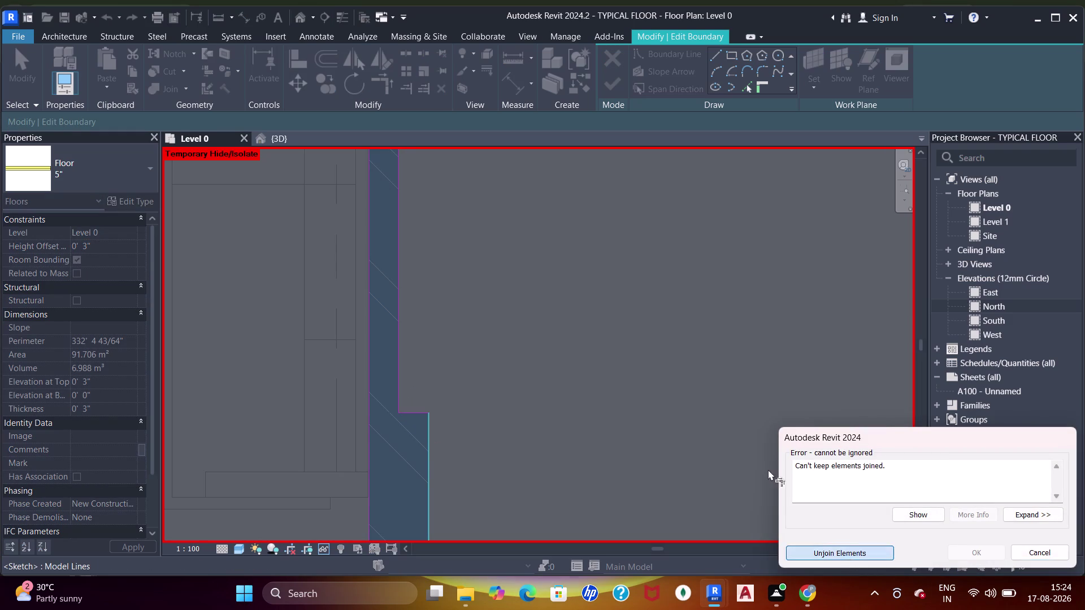
Join the vertical boundary line with the top line at the next corner.
scroll(down, 3)
middle_drag(595, 291, 590, 491)
scroll(up, 3)
middle_drag(503, 242, 508, 328)
scroll(up, 3)
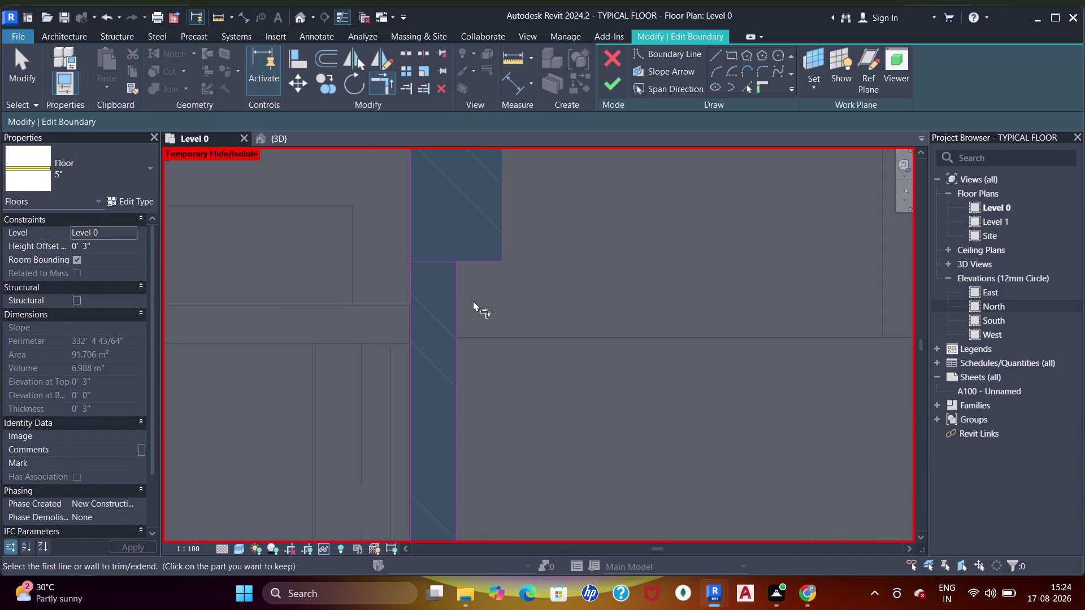
click(454, 322)
click(468, 263)
scroll(down, 3)
middle_drag(535, 269, 519, 361)
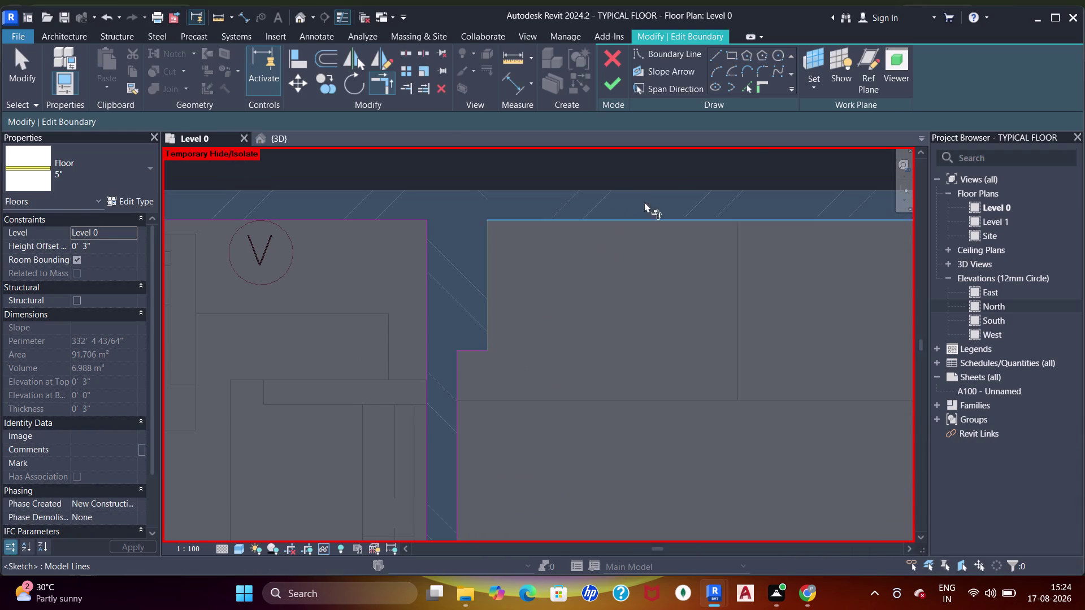
click(744, 88)
Trim another vertical boundary line into a corner with the top line.
click(491, 304)
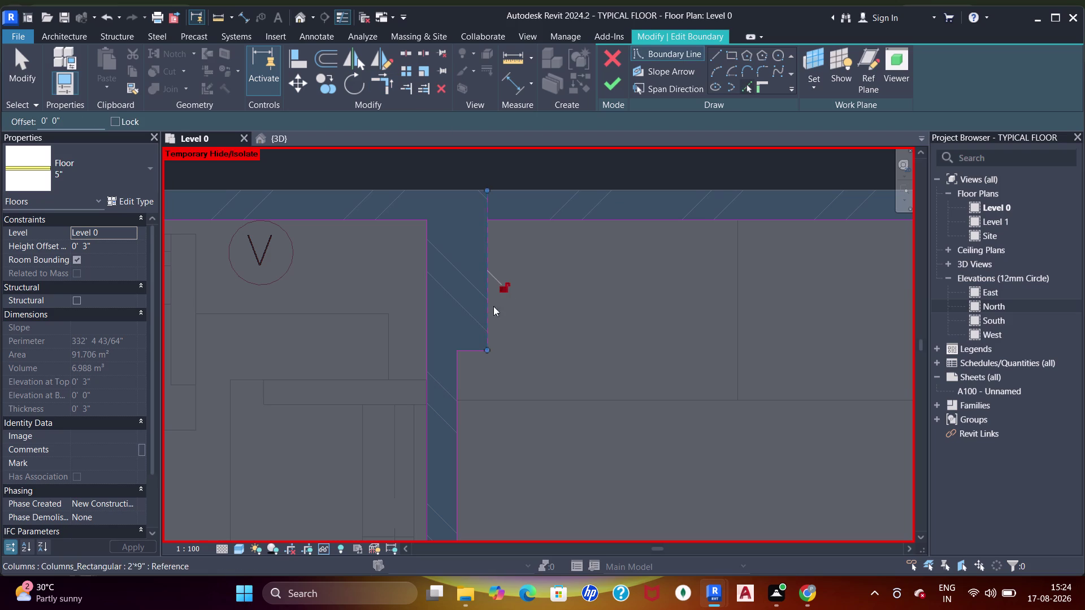
key(Escape)
key(Escape)
key(t)
key(r)
click(492, 233)
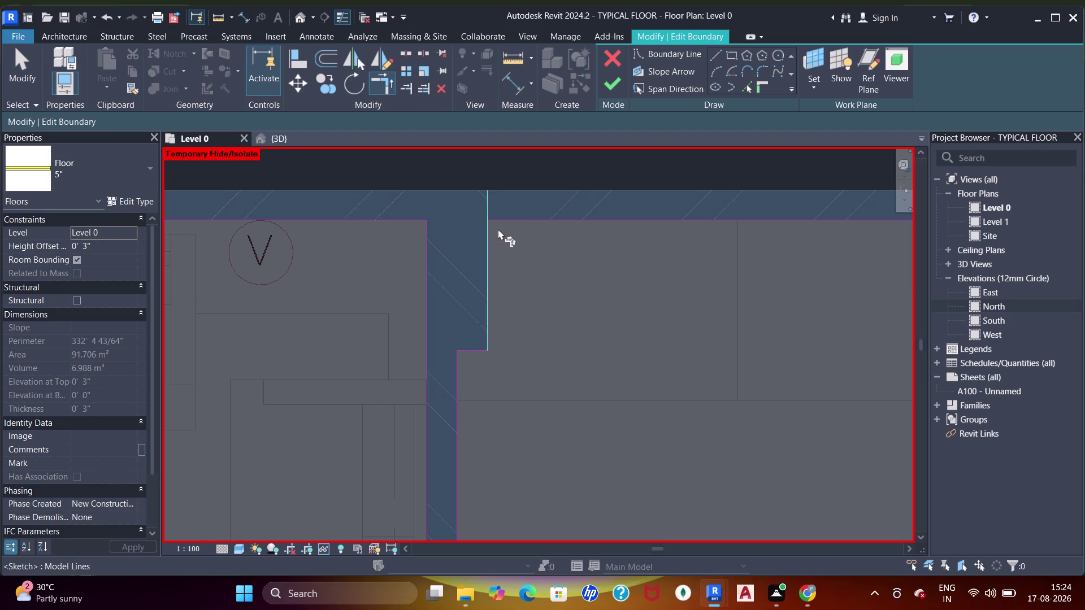
click(505, 223)
Add picked boundary lines along the wall faces around door D3.
scroll(down, 3)
middle_drag(614, 410, 578, 284)
scroll(up, 3)
middle_drag(545, 369, 579, 309)
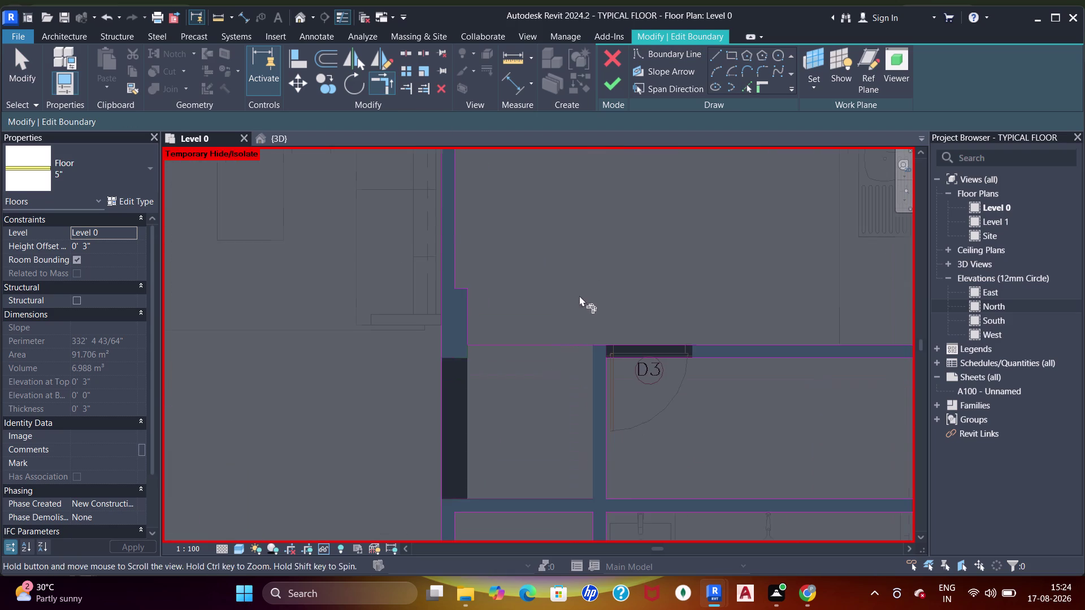
click(754, 86)
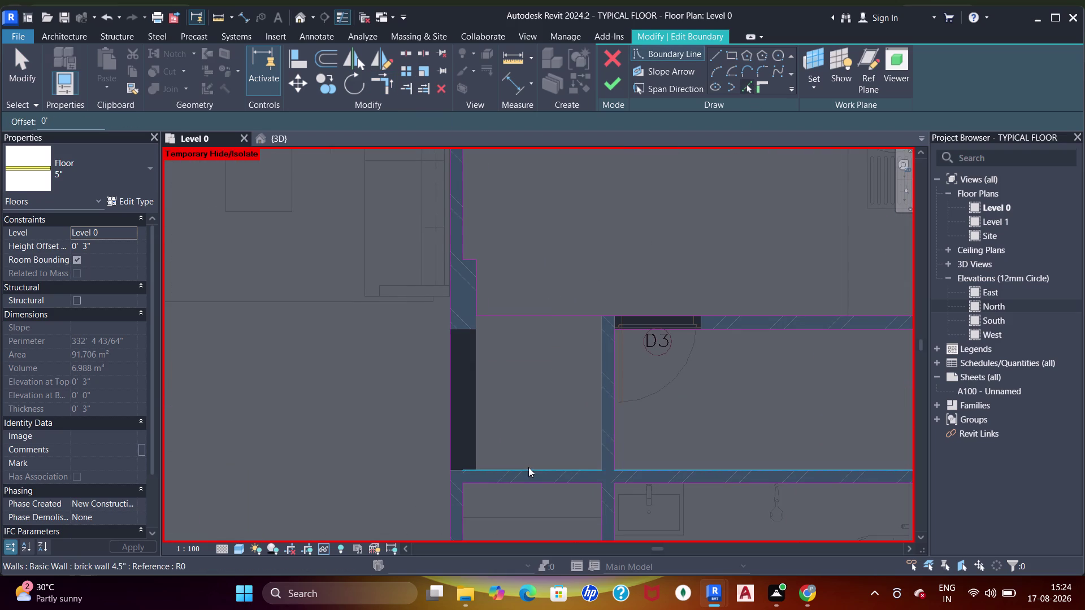
click(529, 468)
click(599, 443)
key(Escape)
key(Escape)
Trim the lines beside door D3 and the dark column into corners.
key(Escape)
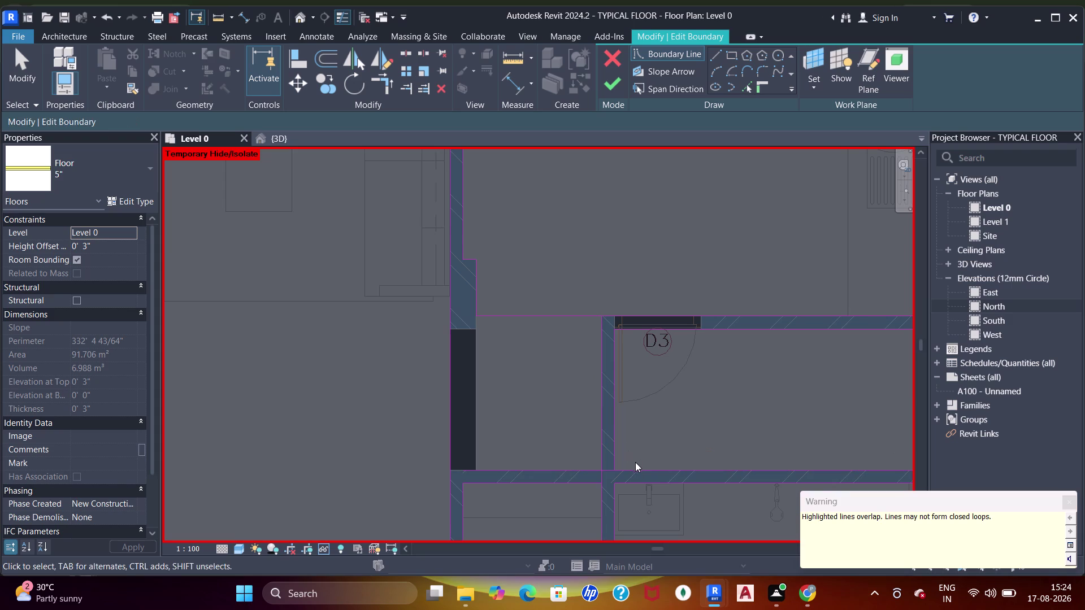
key(t)
key(r)
click(573, 467)
click(598, 452)
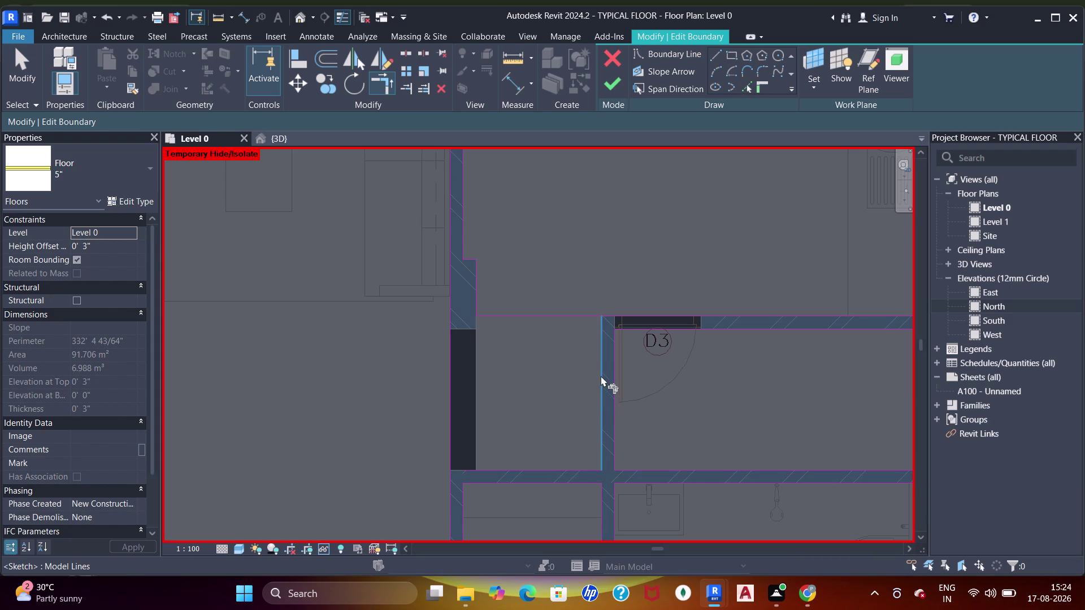
click(601, 376)
click(618, 314)
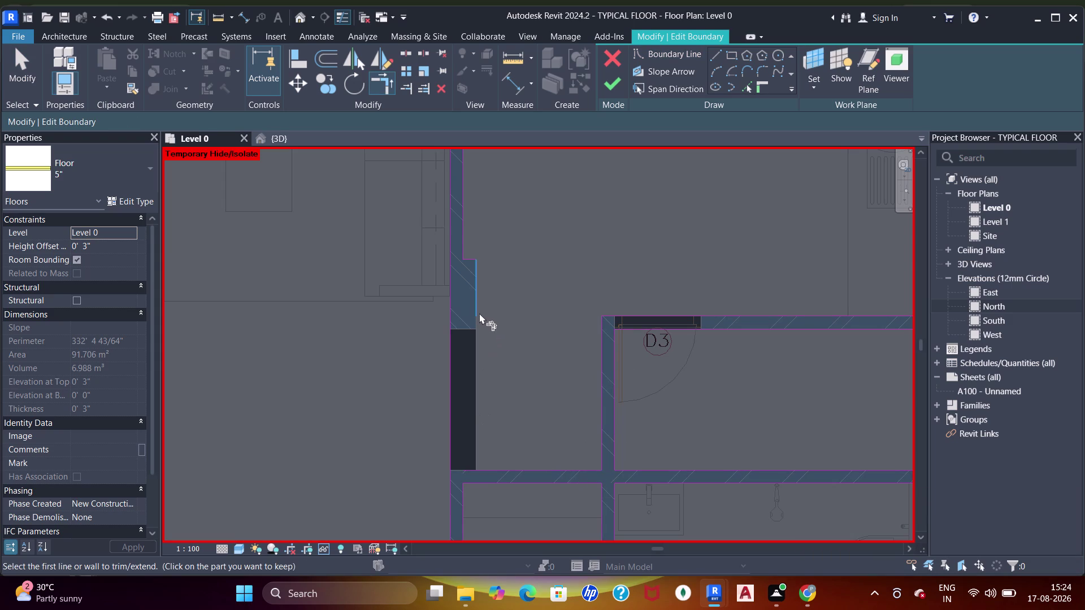
click(479, 313)
click(505, 467)
Zoom out and pan across the apartment to review the boundary outline.
scroll(down, 3)
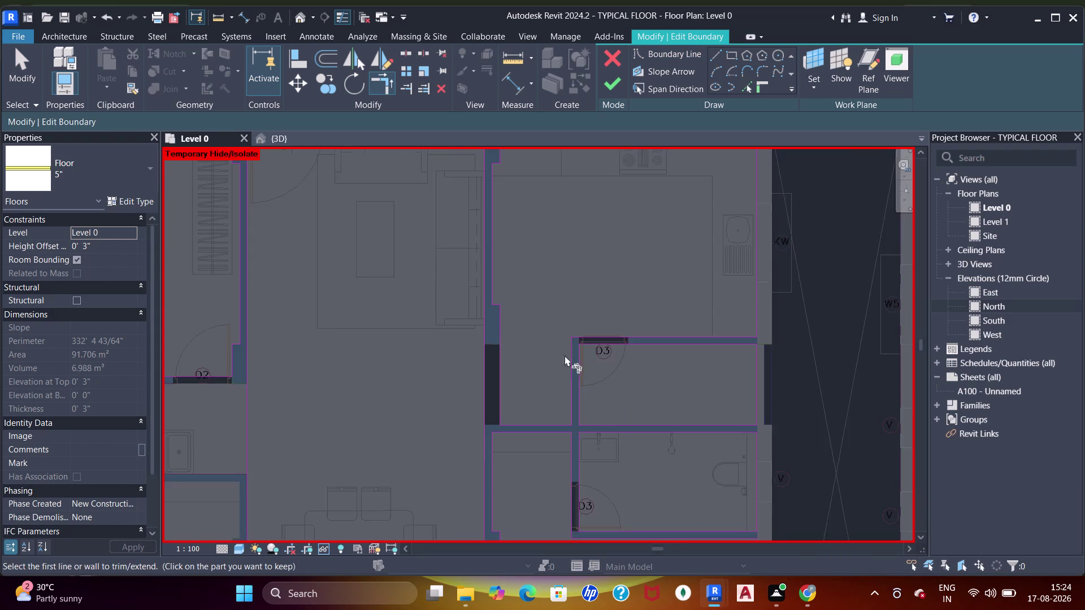
middle_drag(568, 353, 504, 337)
scroll(down, 3)
middle_drag(543, 275, 739, 354)
middle_drag(743, 391, 634, 273)
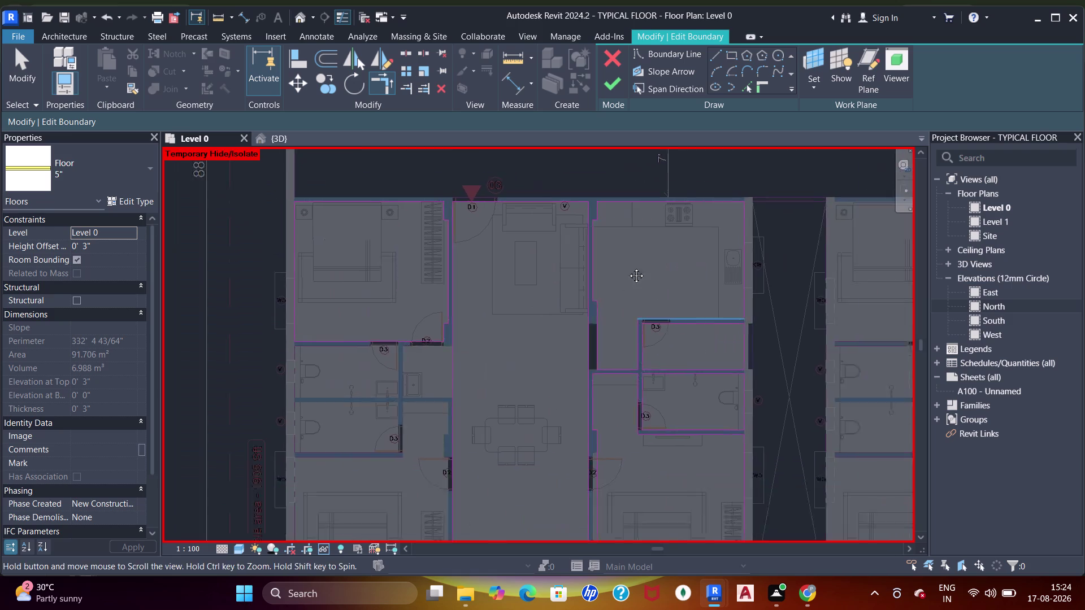
middle_drag(634, 274, 619, 256)
middle_drag(492, 228, 380, 172)
Add a picked boundary line along the column edge by door D2.
middle_click(571, 380)
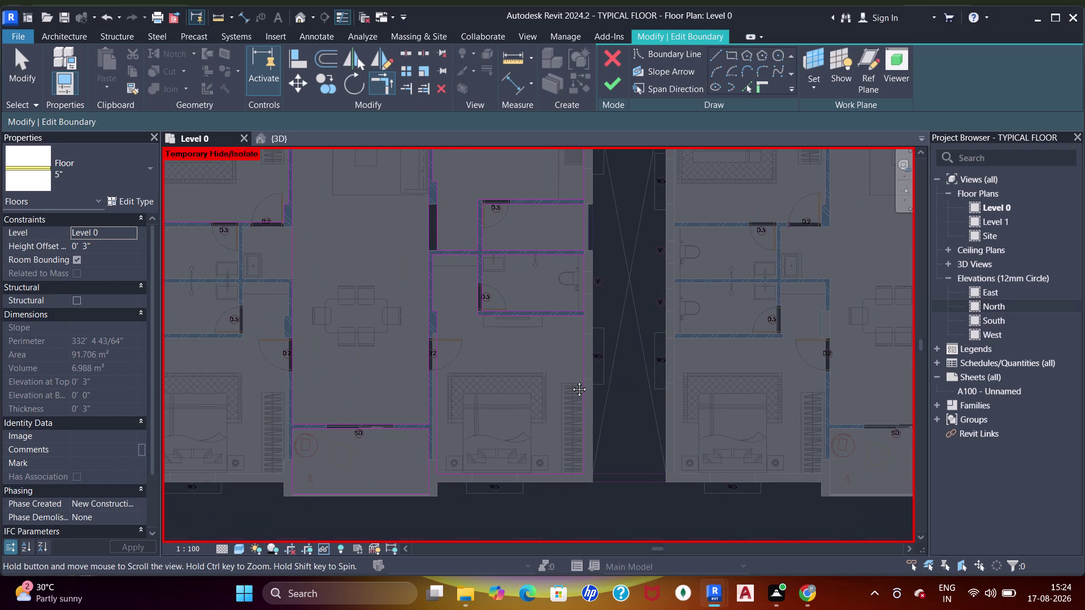
scroll(up, 3)
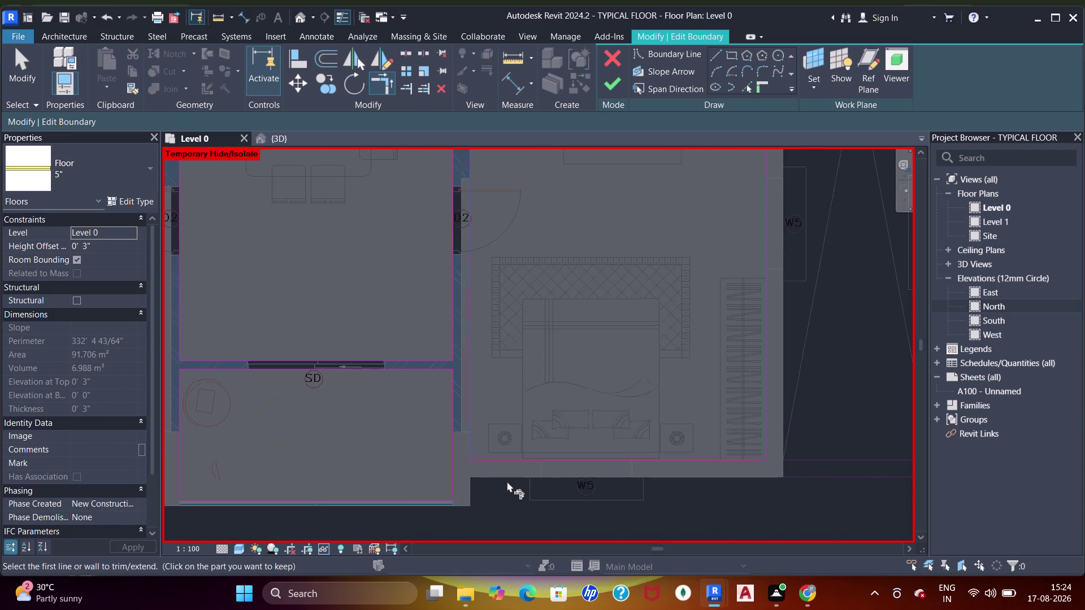
scroll(up, 3)
scroll(down, 3)
scroll(up, 3)
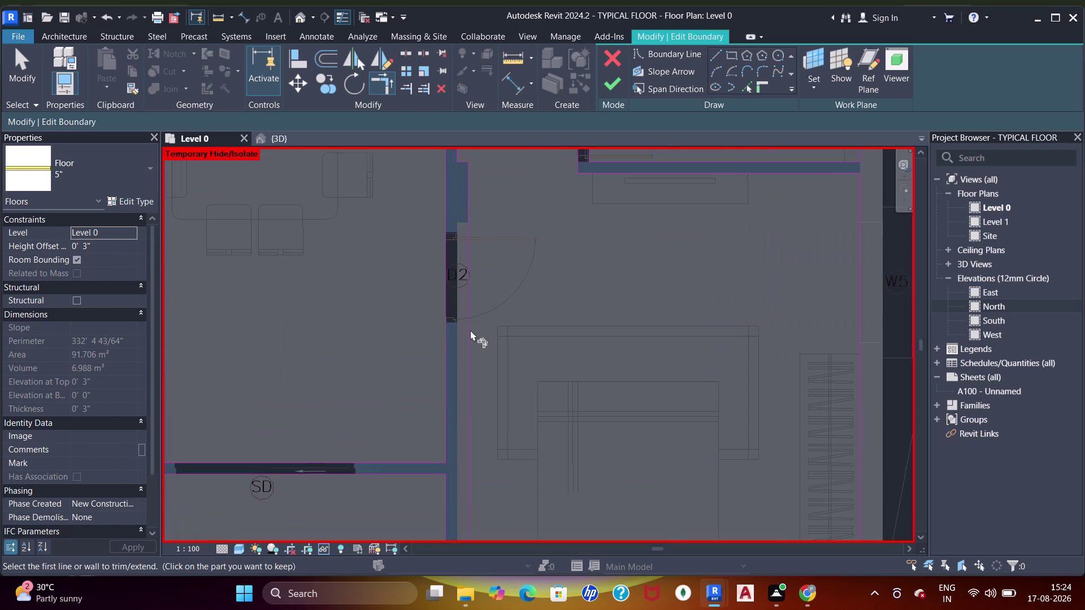
middle_drag(497, 338, 497, 355)
middle_drag(552, 322, 709, 258)
scroll(up, 3)
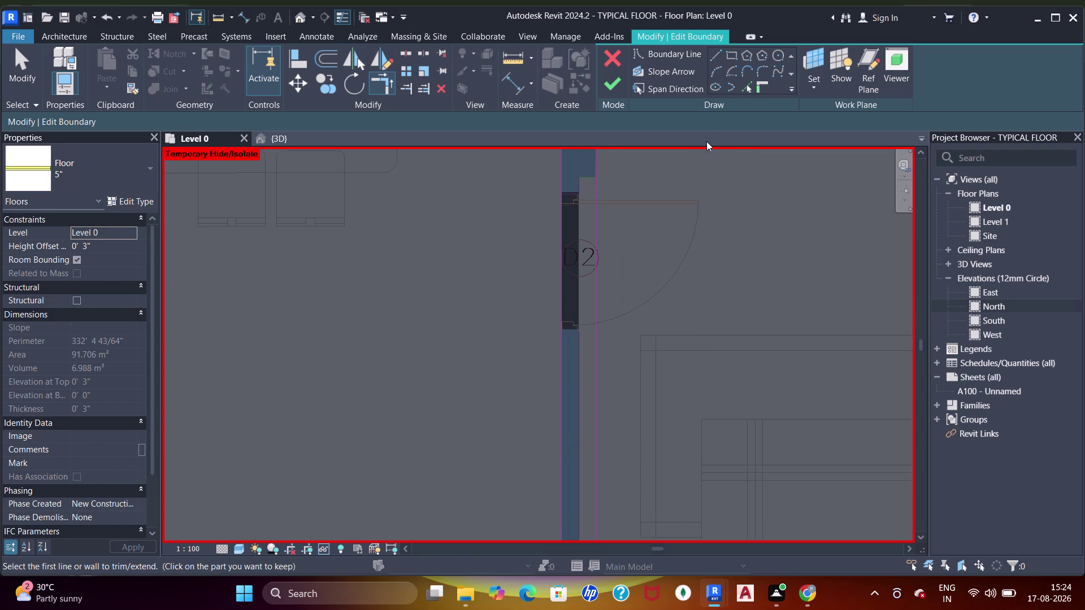
click(747, 86)
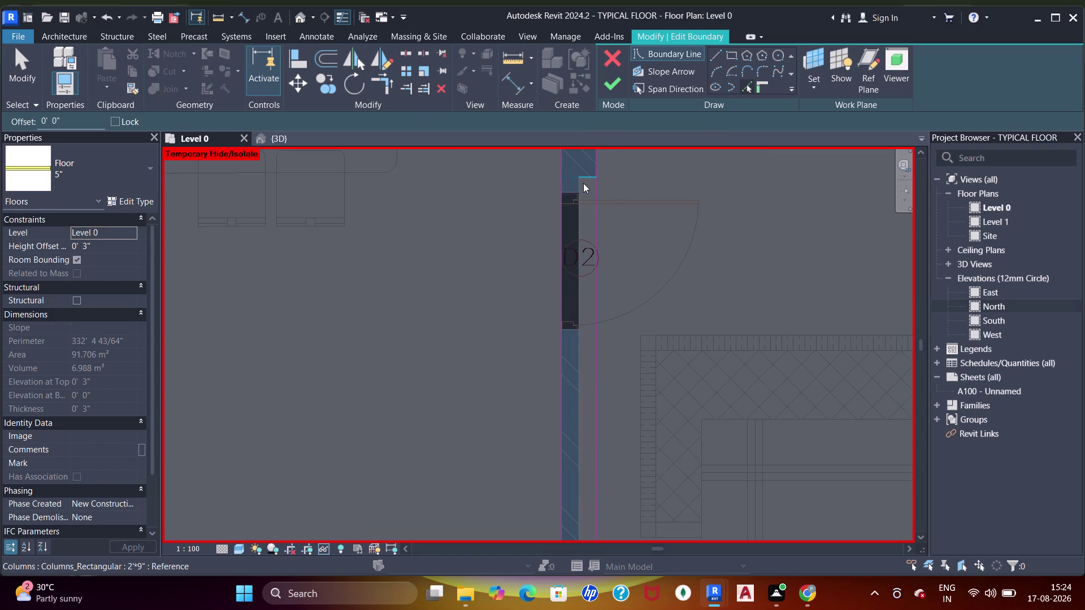
click(584, 183)
key(Escape)
key(Escape)
Align a boundary line to the wall face near D2, dismissing the too-short warning.
key(a)
key(a)
key(a)
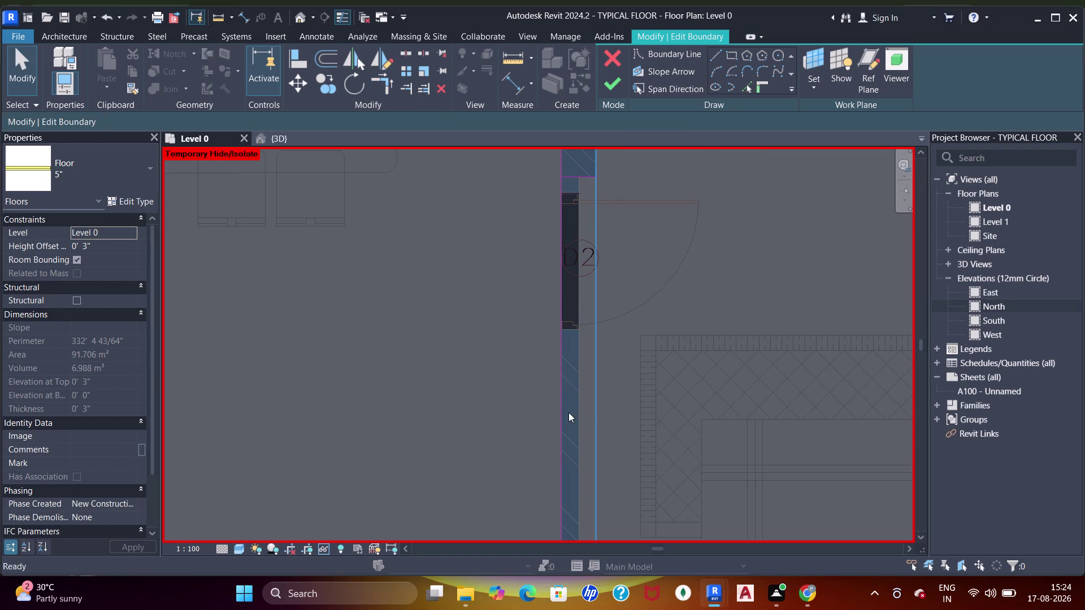
click(574, 402)
click(592, 399)
scroll(up, 3)
middle_drag(646, 223, 641, 361)
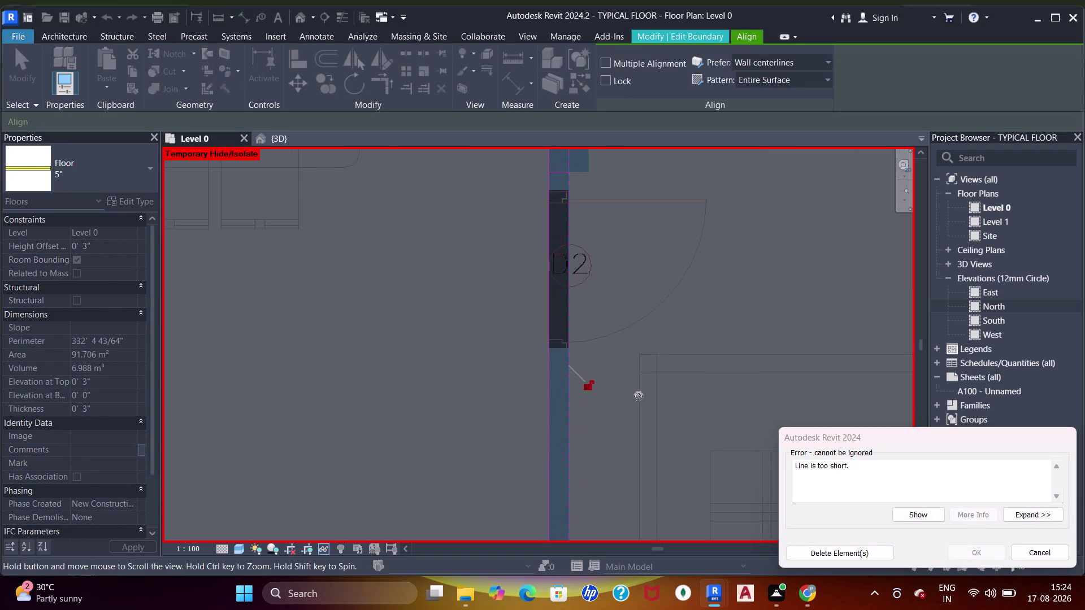
middle_drag(641, 362, 639, 413)
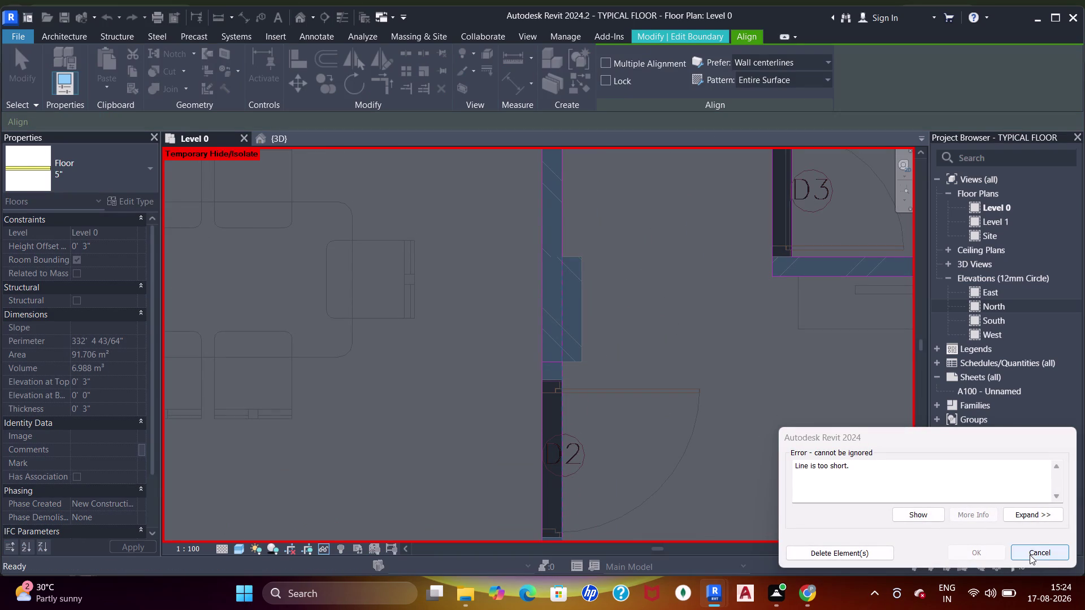
click(1029, 555)
Trim the boundary lines at the wall jog into a corner.
scroll(up, 3)
middle_drag(630, 216, 635, 488)
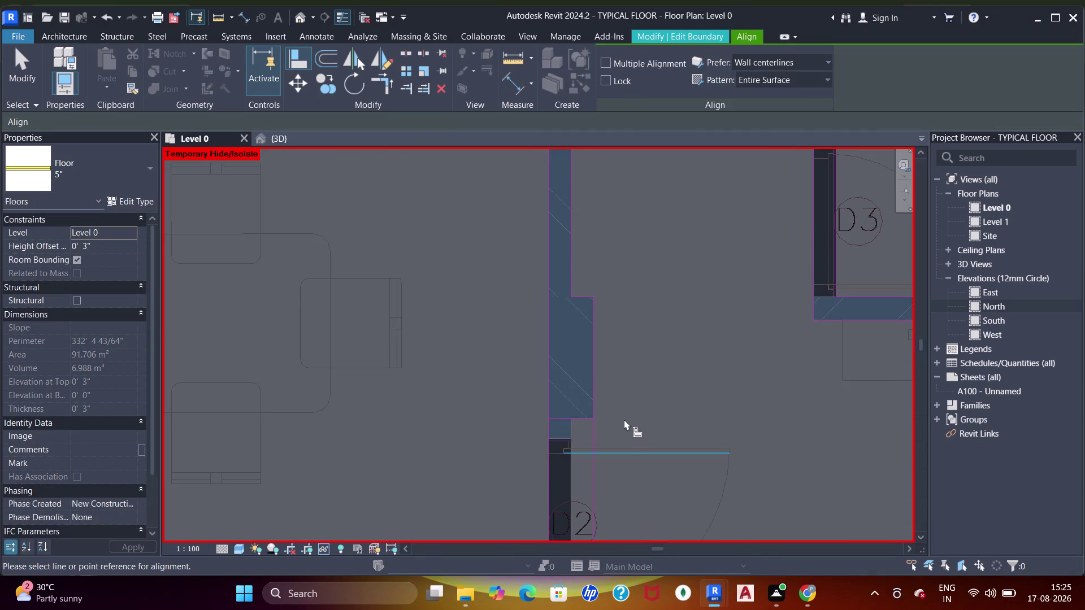
middle_drag(618, 407, 638, 348)
scroll(up, 3)
key(Escape)
key(Escape)
text(tr)
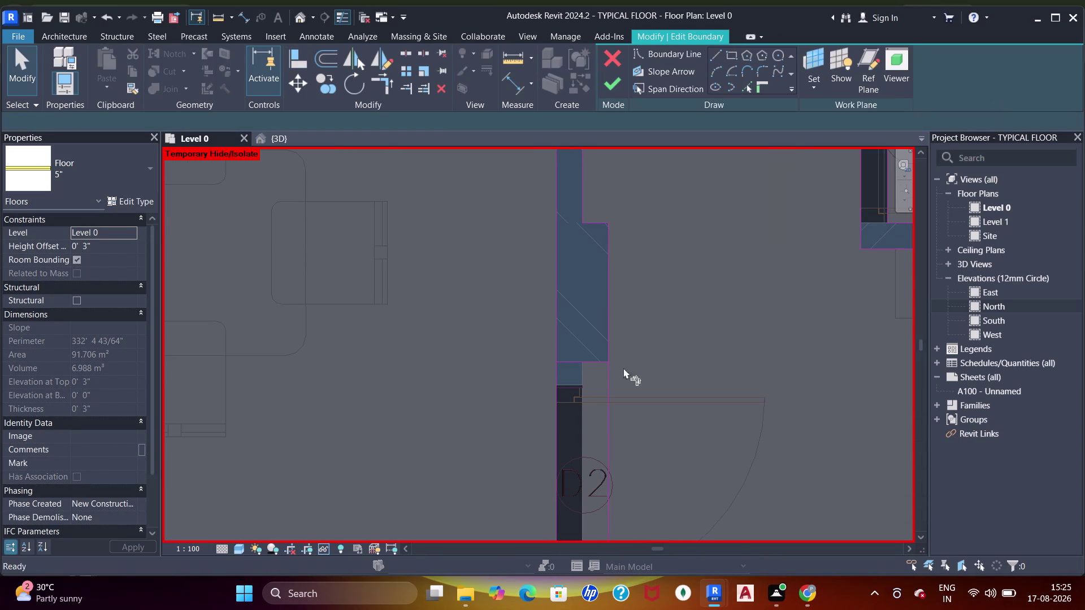
click(594, 362)
click(607, 343)
scroll(down, 3)
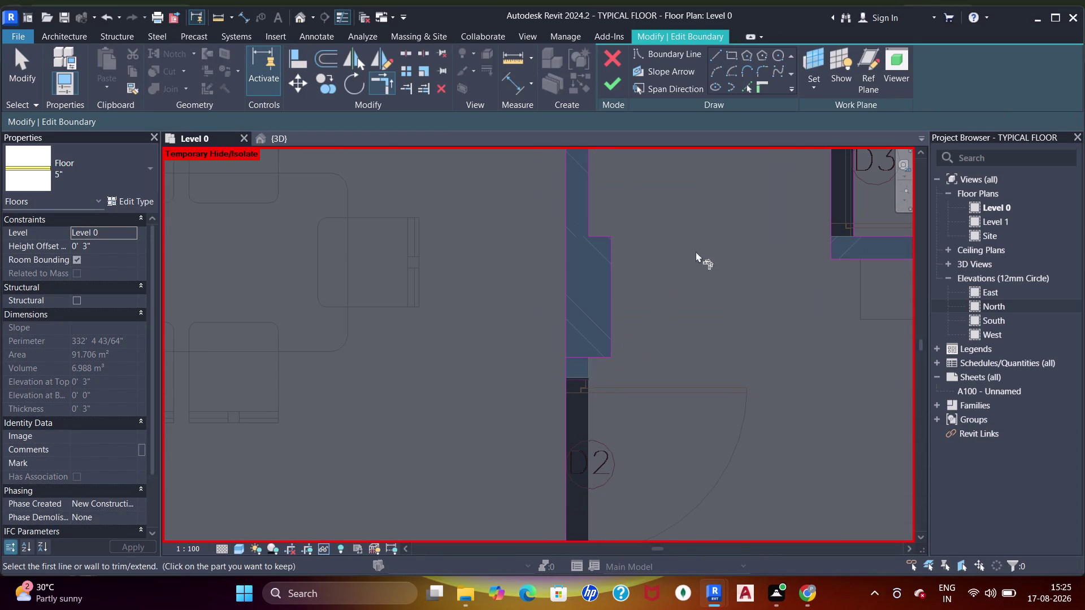
click(747, 91)
click(588, 455)
Trim the short boundary line below the wall jog into a corner.
key(Escape)
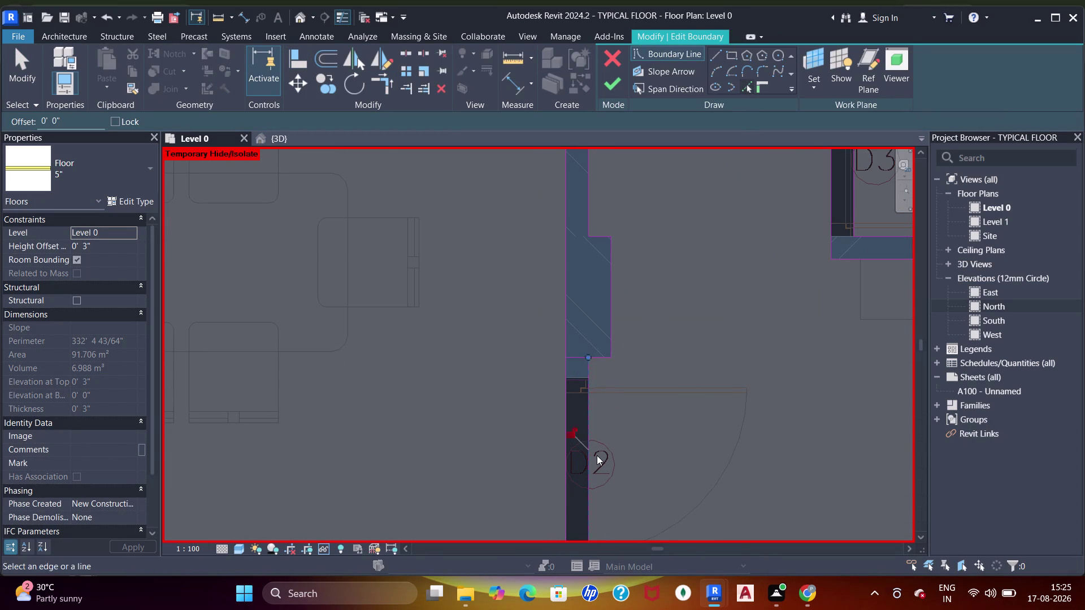
key(Escape)
key(Escape)
key(t)
key(r)
click(597, 380)
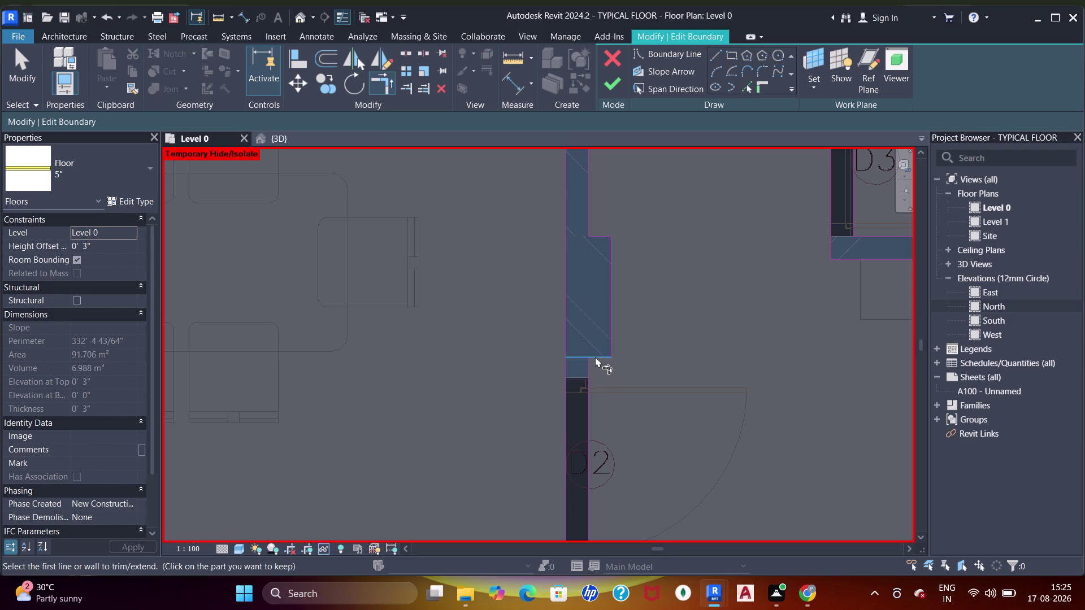
drag(595, 356, 592, 364)
click(590, 374)
Select the boundary lines at the bedroom wall to be extended.
scroll(down, 3)
middle_drag(628, 474, 595, 276)
middle_drag(637, 410, 595, 220)
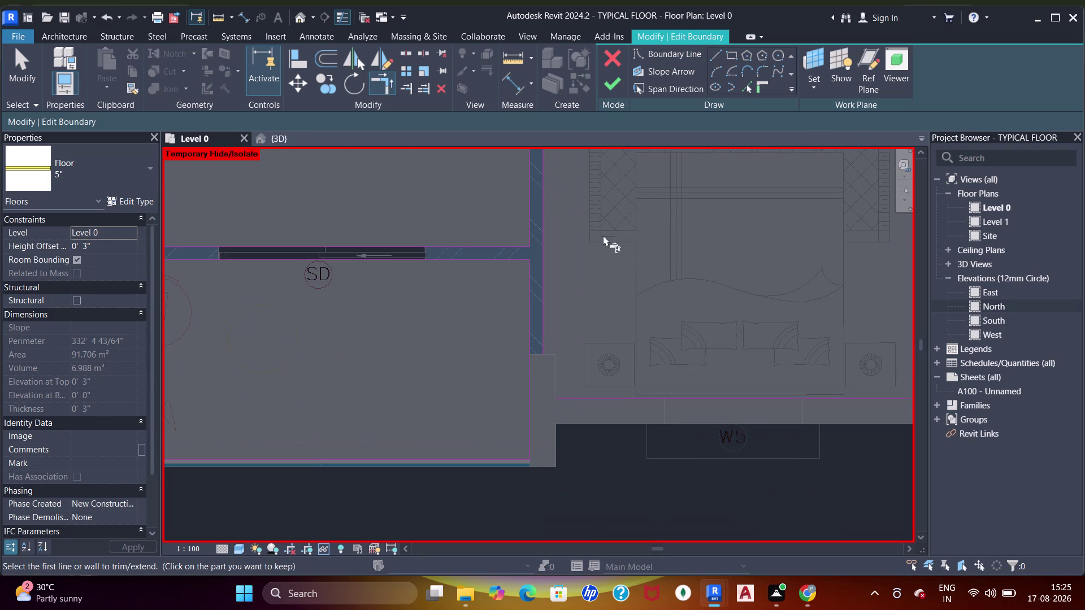
scroll(up, 3)
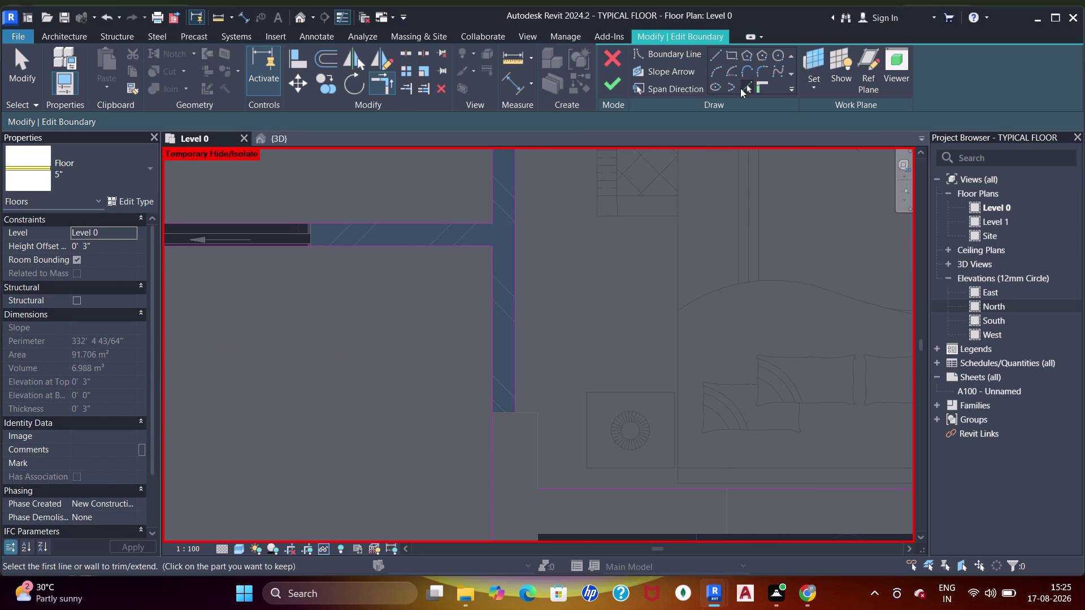
drag(742, 88, 740, 99)
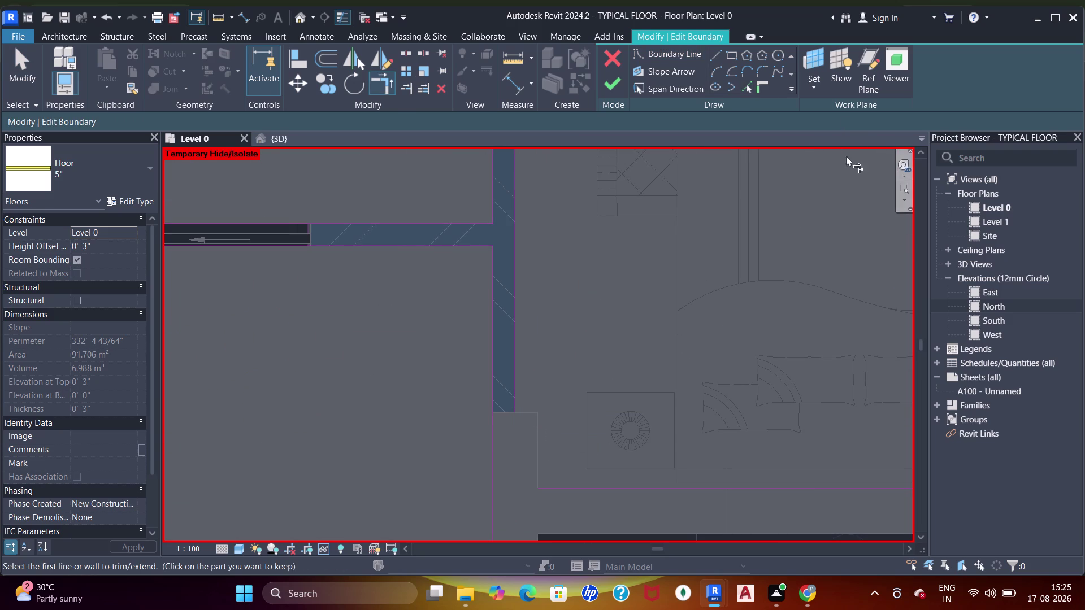
click(751, 86)
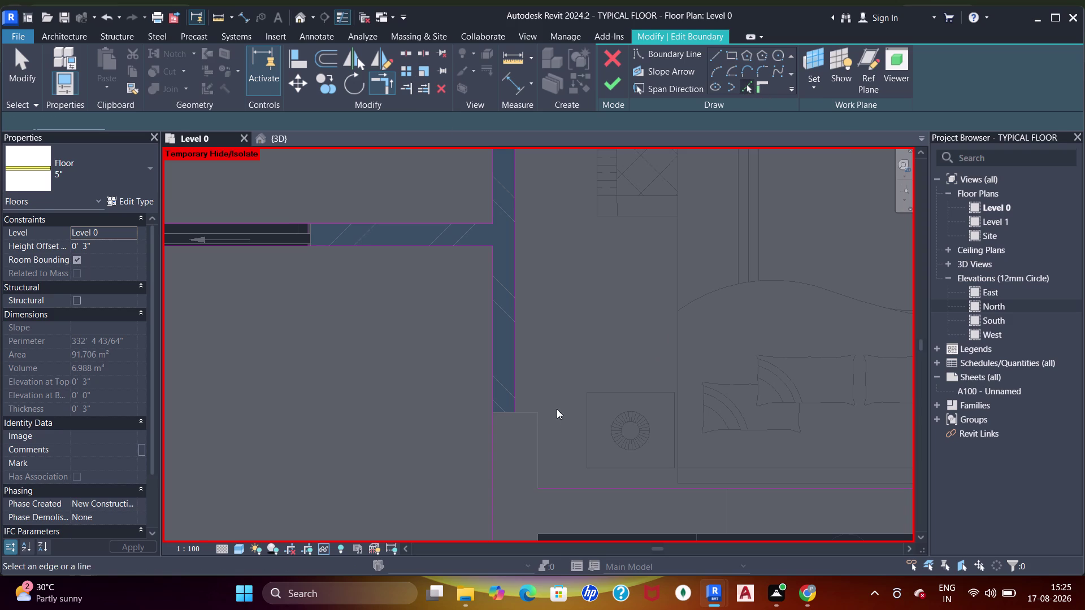
click(523, 412)
click(540, 442)
key(Escape)
key(Escape)
key(Escape)
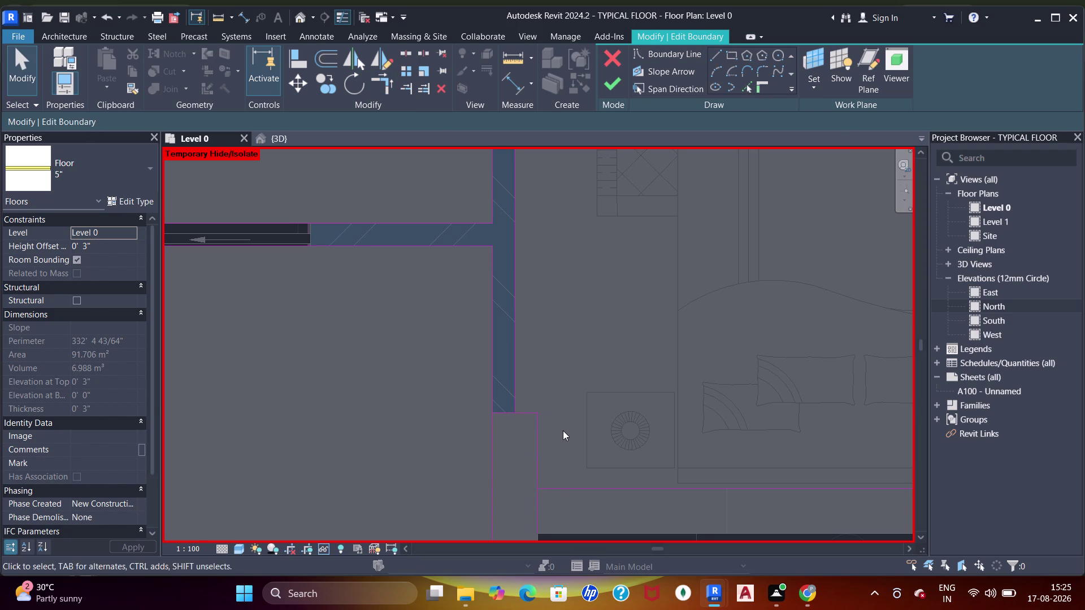
Extend the vertical boundary sketch line down to meet the wall.
key(t)
key(r)
drag(511, 393, 516, 397)
click(524, 411)
click(542, 434)
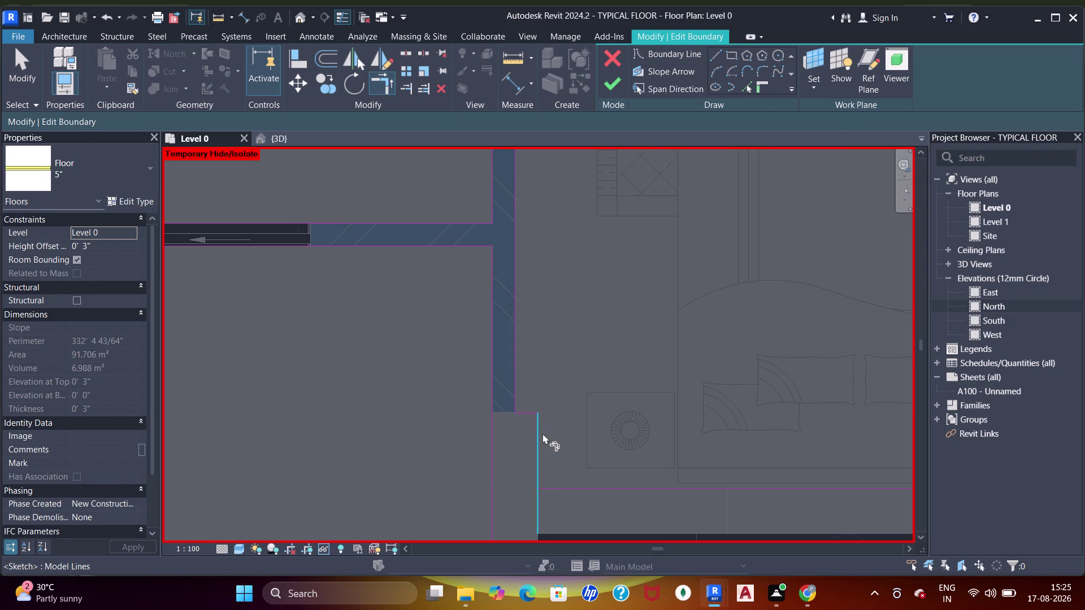
click(554, 487)
Pan past the bathroom and corridor to the bedroom's top wall.
scroll(down, 3)
middle_drag(774, 275, 665, 307)
scroll(down, 3)
middle_drag(768, 285, 594, 370)
middle_drag(630, 287, 617, 362)
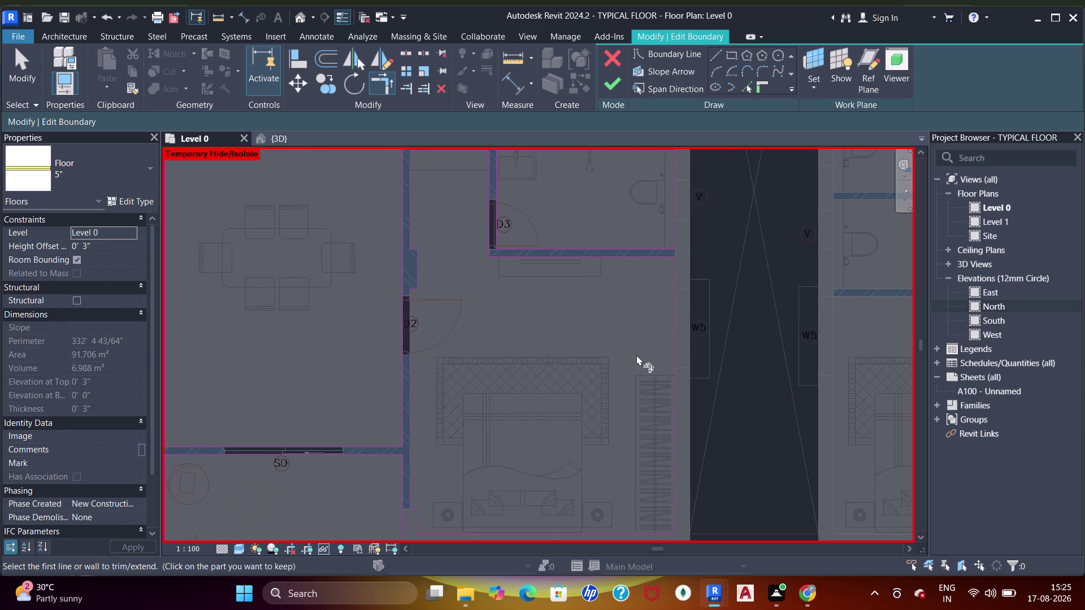
middle_drag(618, 255, 619, 307)
scroll(up, 3)
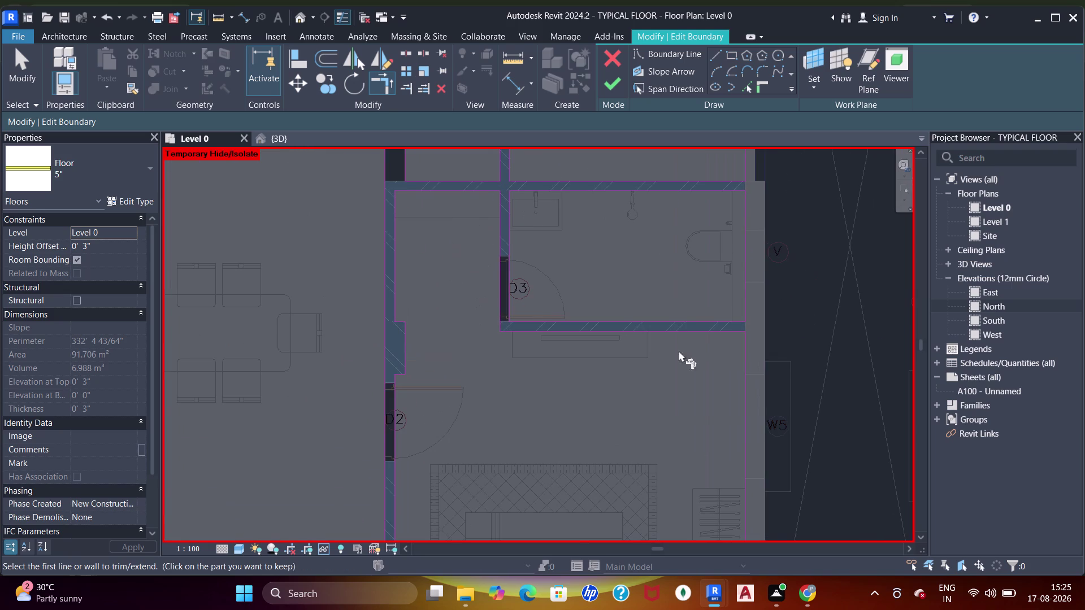
scroll(down, 3)
middle_drag(749, 225, 559, 350)
scroll(down, 3)
middle_drag(588, 281, 478, 339)
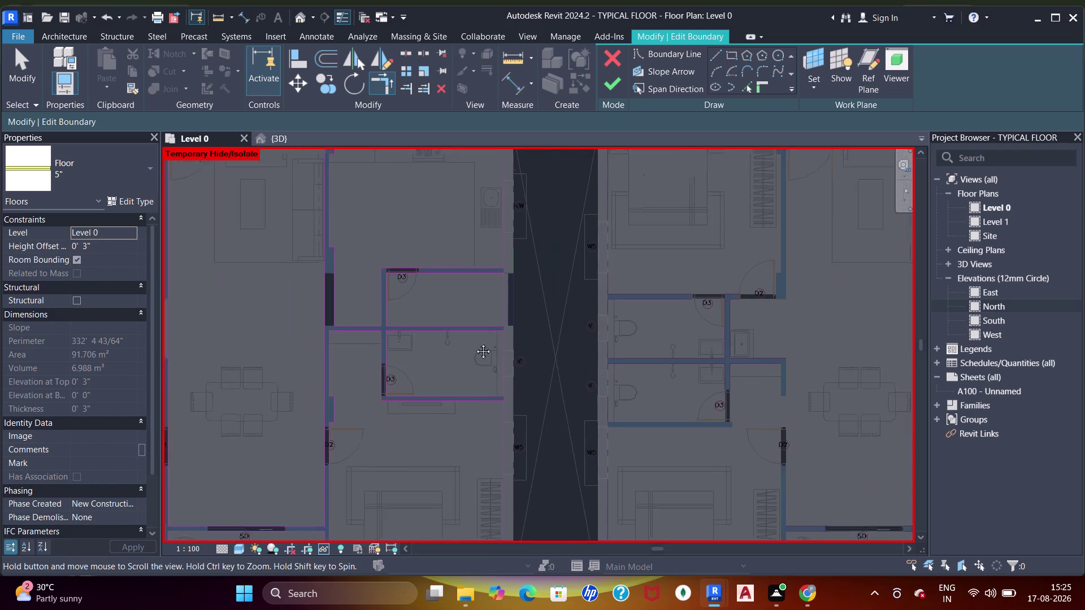
middle_drag(542, 256, 522, 321)
scroll(up, 3)
Outline the bedroom with a rectangular boundary from its wall corner to the D2 wall corner.
click(734, 50)
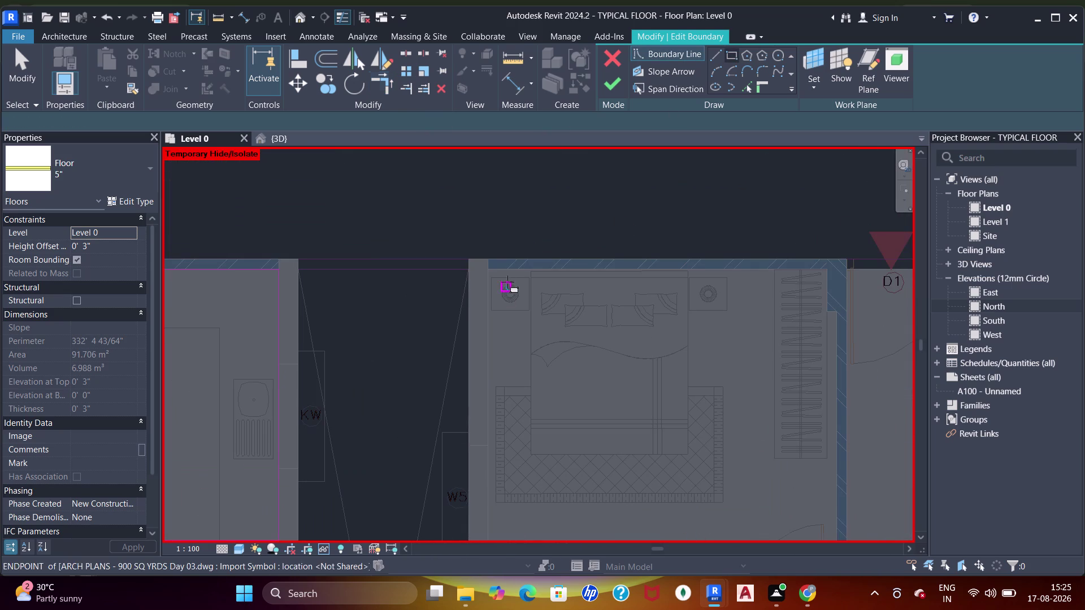
click(489, 270)
middle_drag(724, 413, 683, 209)
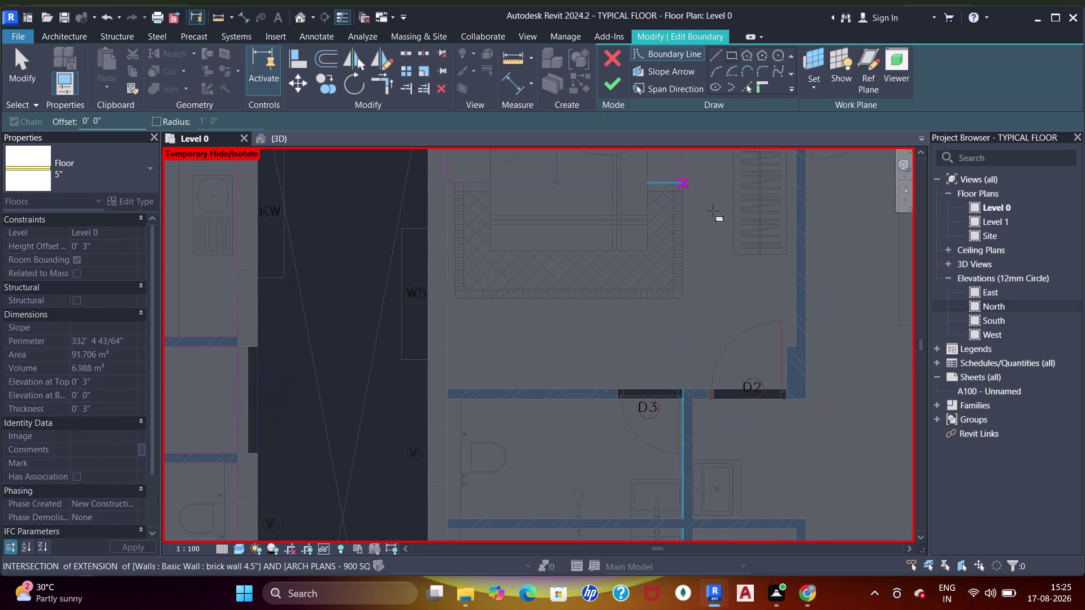
scroll(up, 3)
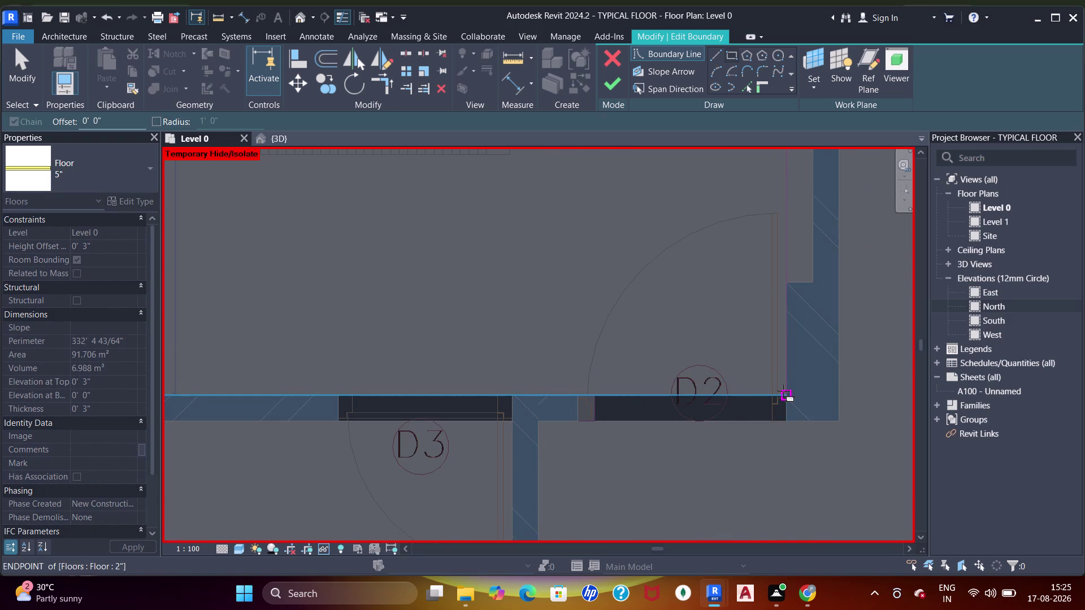
click(785, 393)
scroll(up, 3)
scroll(down, 3)
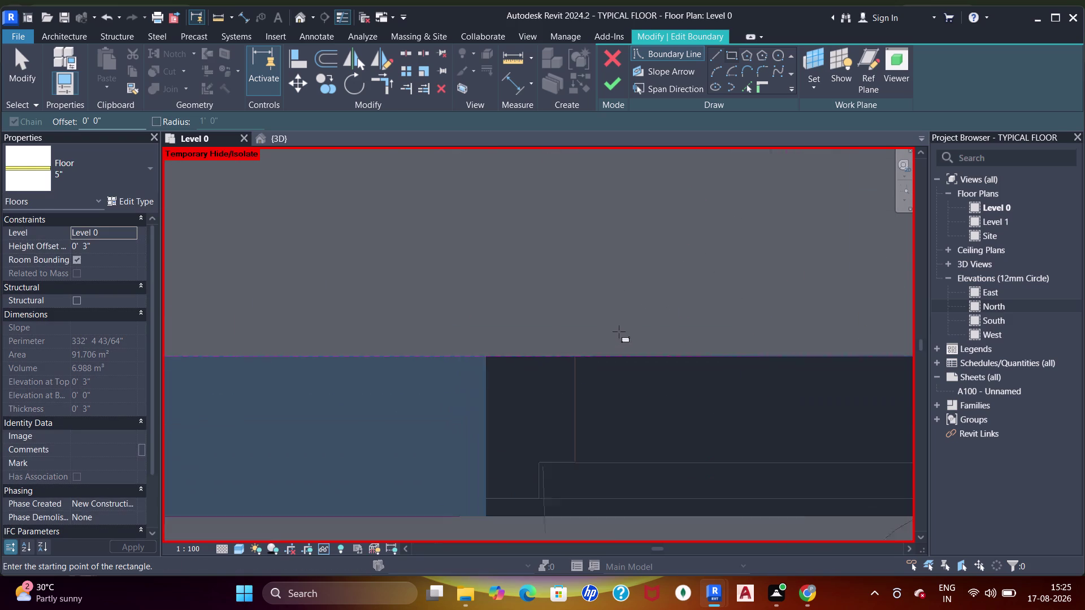
scroll(down, 3)
middle_drag(616, 371, 629, 302)
key(Escape)
scroll(up, 3)
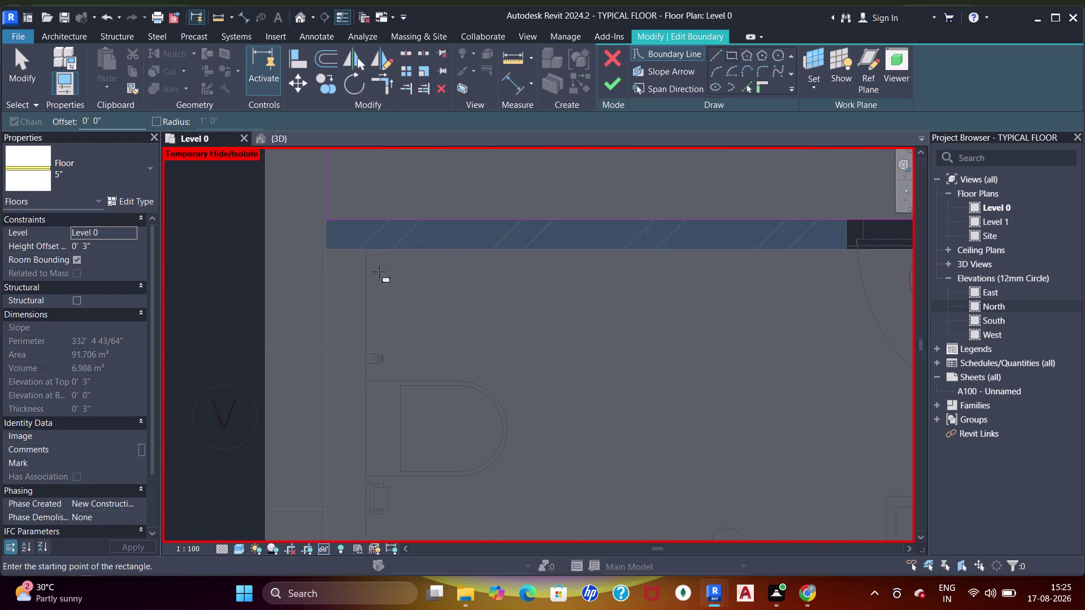
Draw a rectangular boundary inside the bathroom, corner to far wall.
click(330, 252)
middle_drag(553, 401, 380, 331)
middle_drag(827, 474, 663, 244)
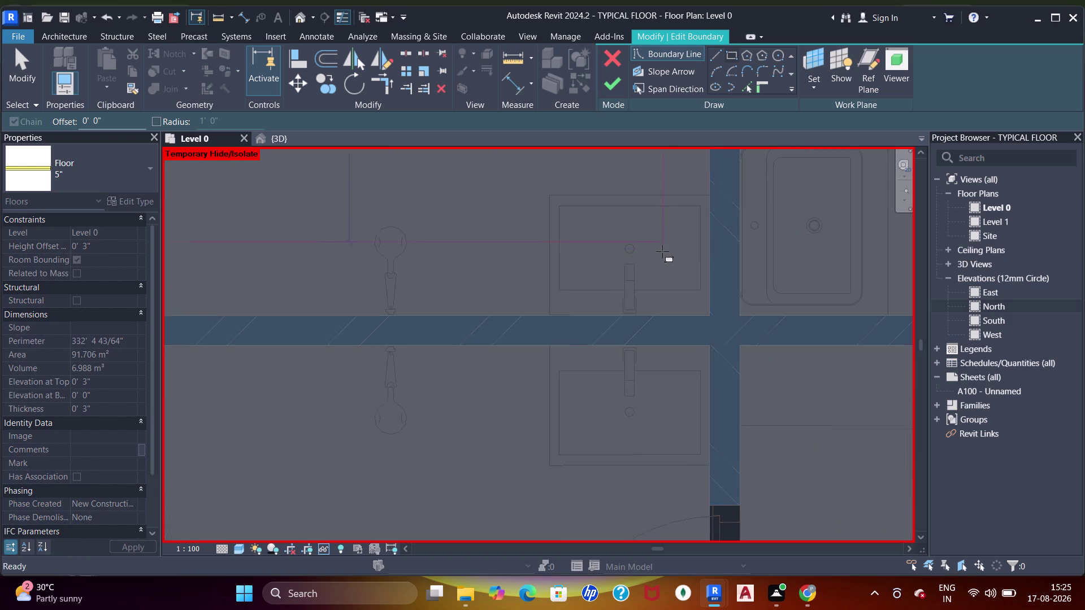
click(708, 311)
scroll(down, 3)
middle_drag(721, 282, 568, 359)
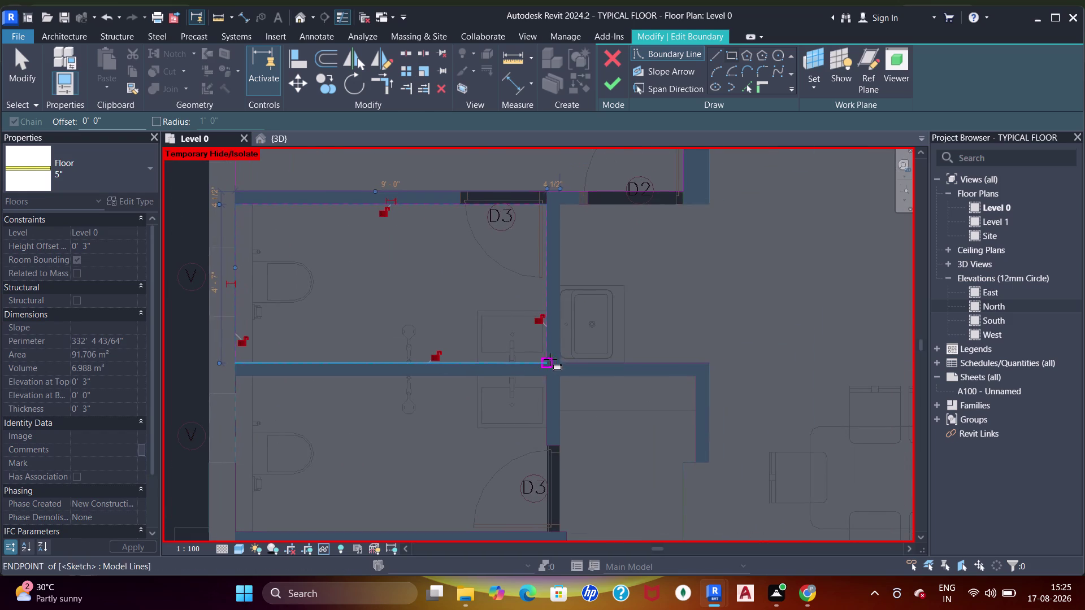
middle_drag(511, 391, 669, 296)
scroll(up, 3)
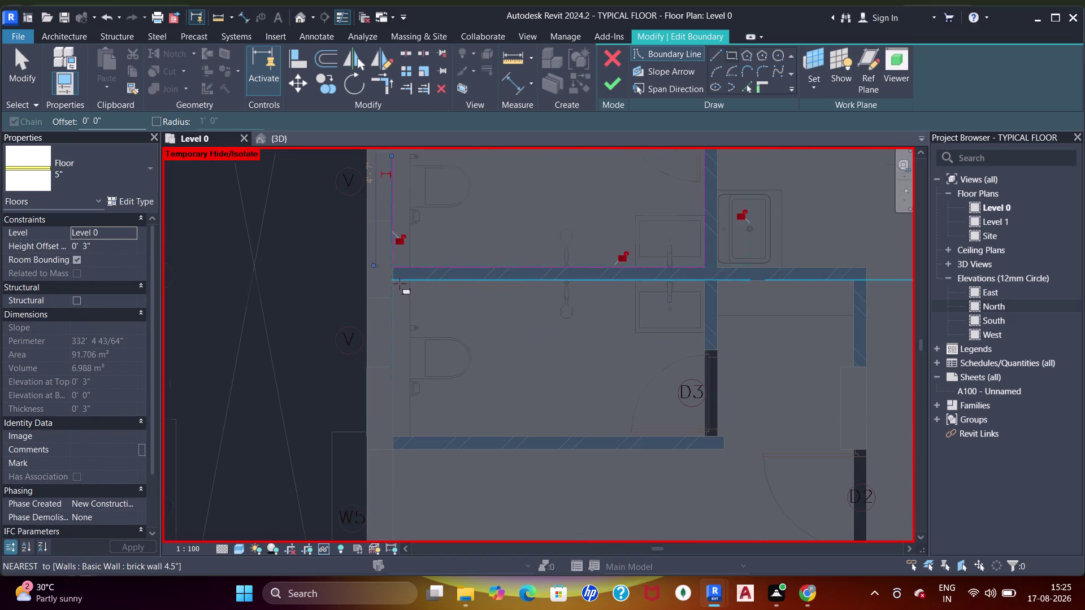
Draw a rectangle around the neighbouring bathroom, closing it at the D3 door wall.
click(388, 276)
middle_drag(636, 379, 494, 248)
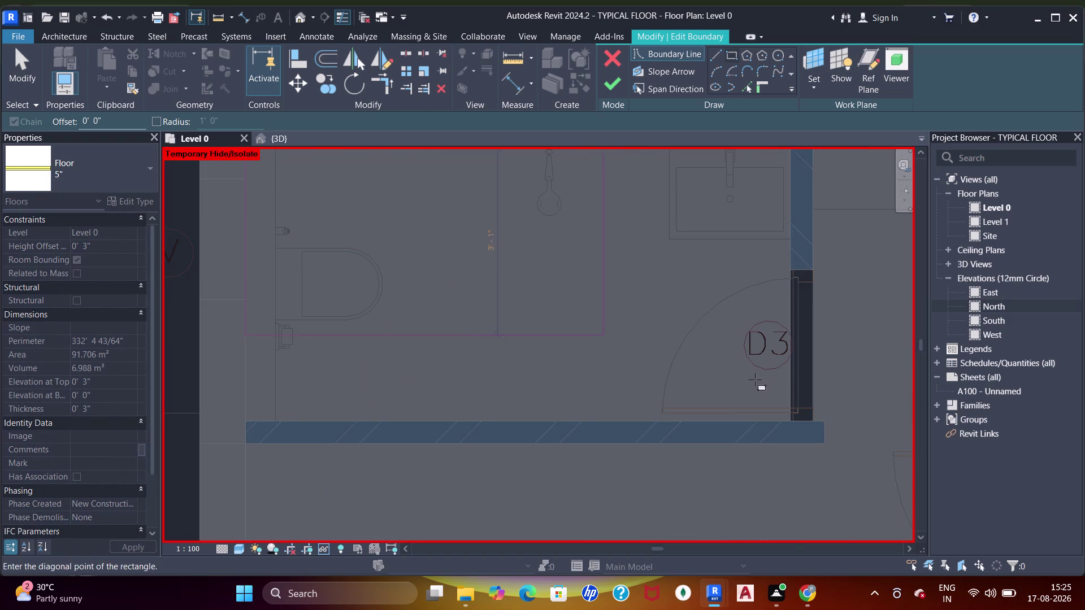
scroll(up, 3)
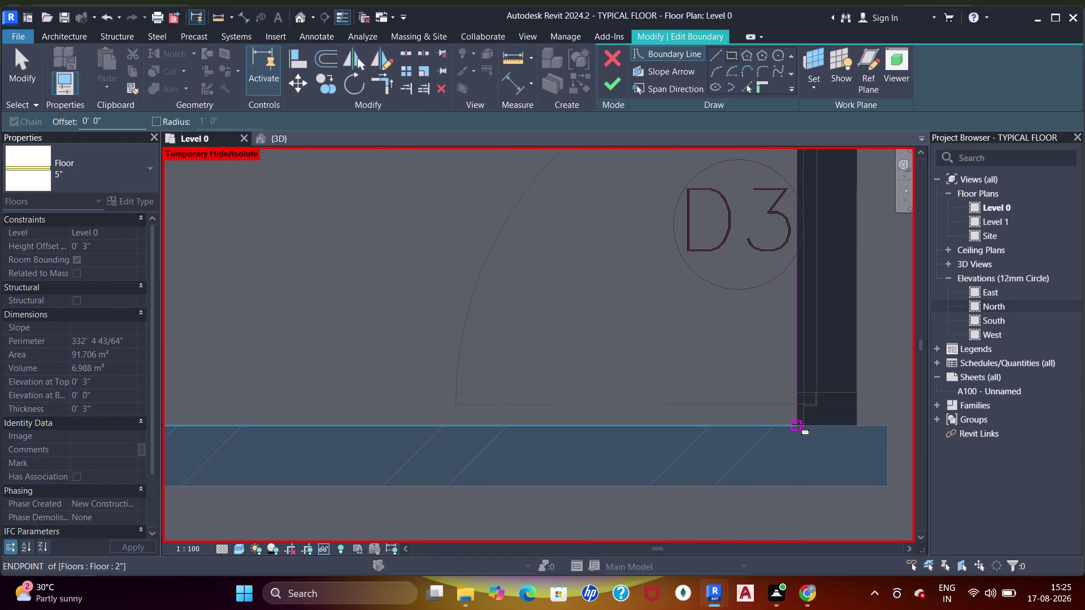
click(799, 425)
scroll(down, 3)
middle_drag(679, 363, 743, 267)
scroll(up, 3)
scroll(down, 3)
middle_drag(708, 334, 659, 300)
scroll(down, 3)
middle_click(675, 289)
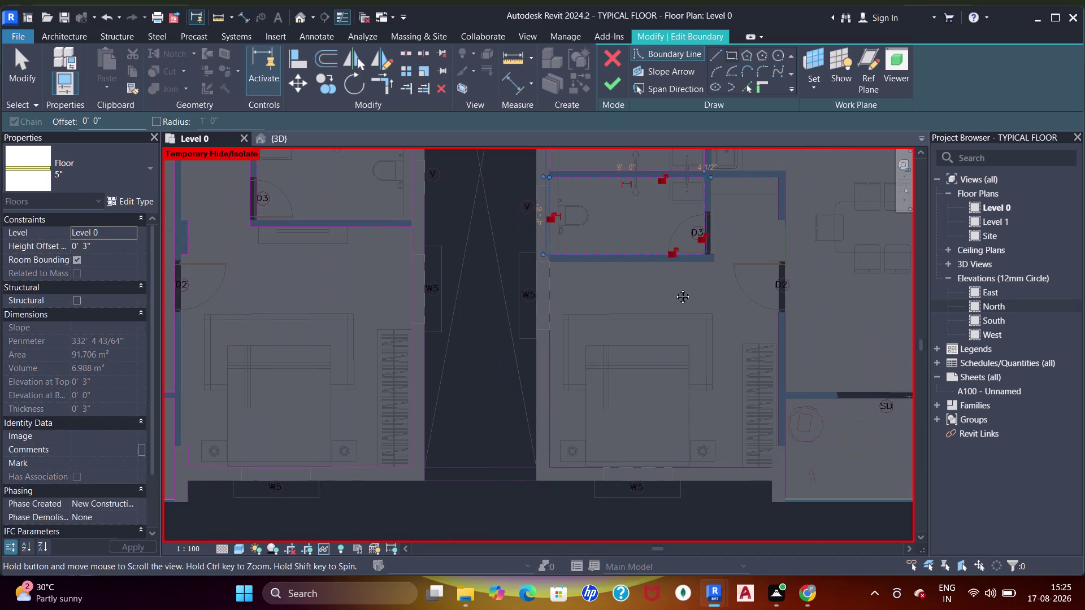
scroll(up, 3)
Draw a rectangle from the bathroom wall corner along the bedroom's lower wall, then stop drawing.
click(474, 246)
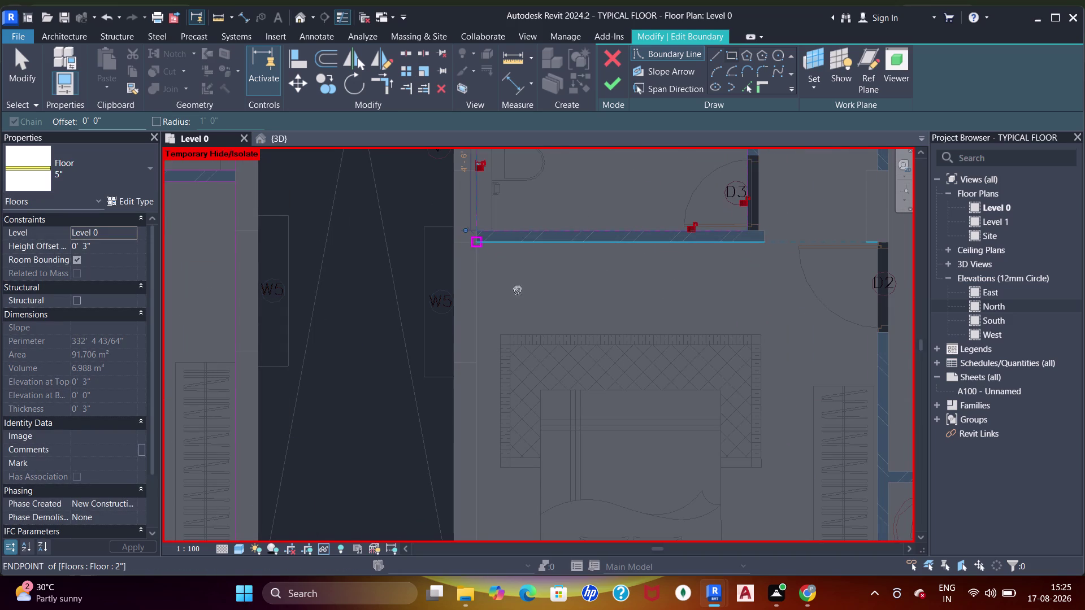
middle_drag(773, 421, 645, 278)
scroll(up, 3)
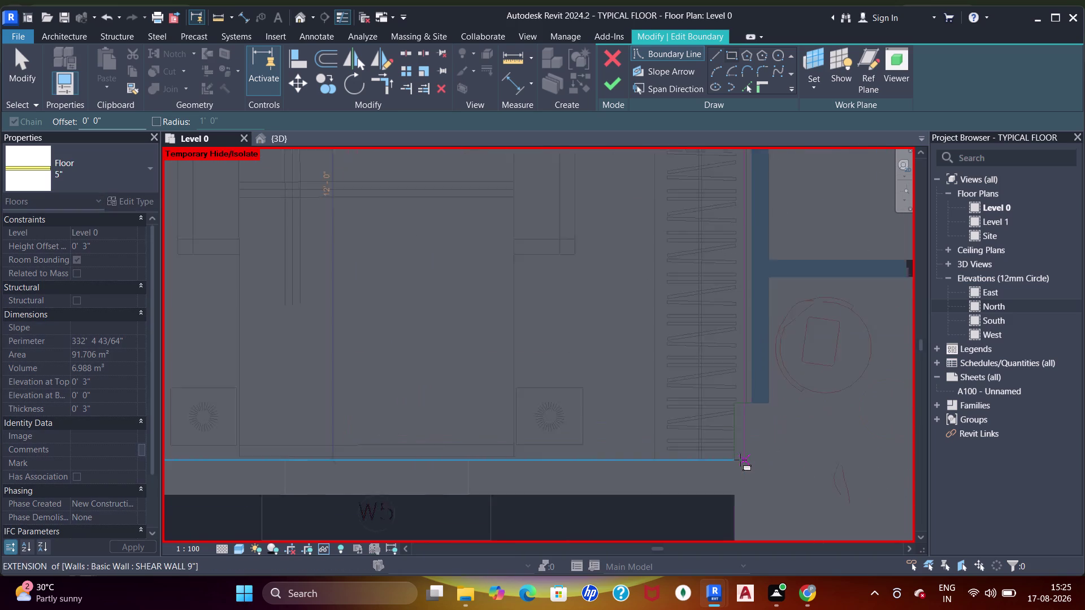
scroll(up, 3)
click(728, 466)
scroll(down, 3)
middle_drag(755, 374, 794, 376)
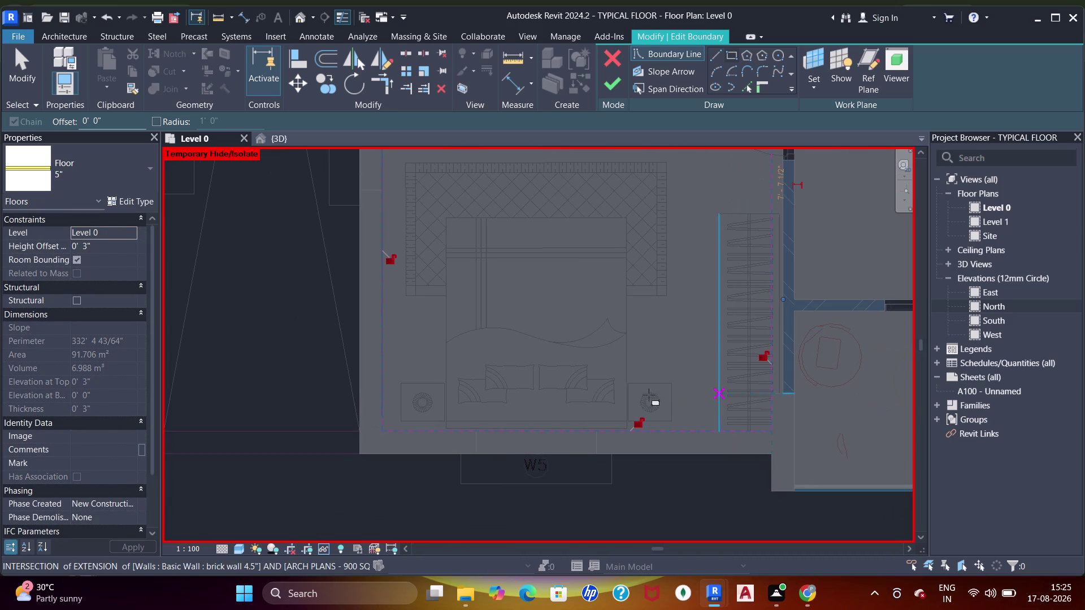
scroll(up, 3)
scroll(down, 3)
middle_drag(743, 344, 668, 356)
scroll(up, 3)
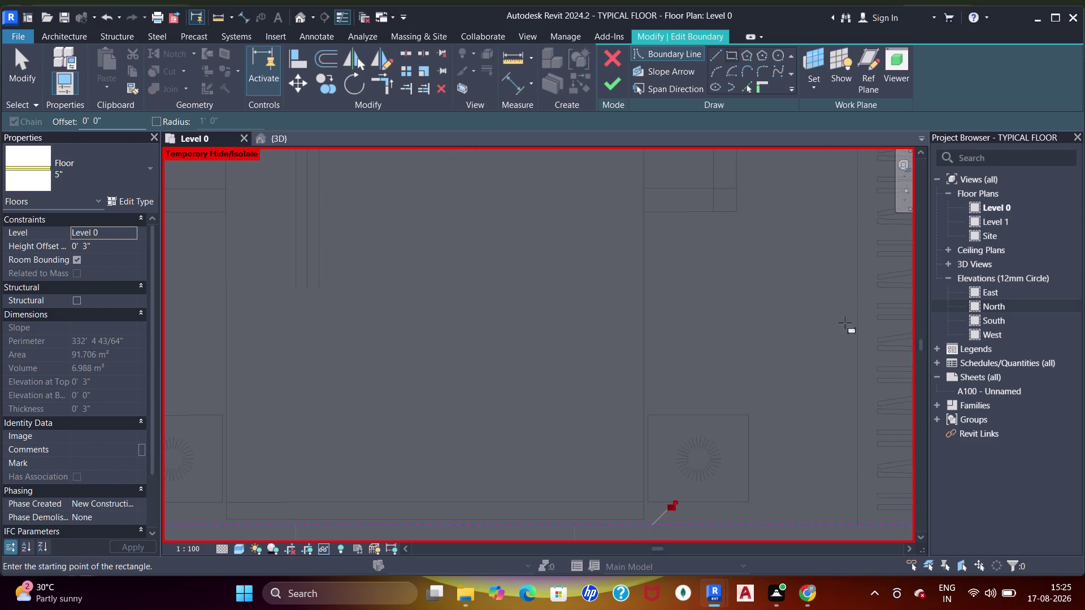
middle_drag(865, 333, 776, 332)
scroll(down, 3)
middle_drag(773, 321, 727, 318)
key(Escape)
key(Escape)
scroll(up, 3)
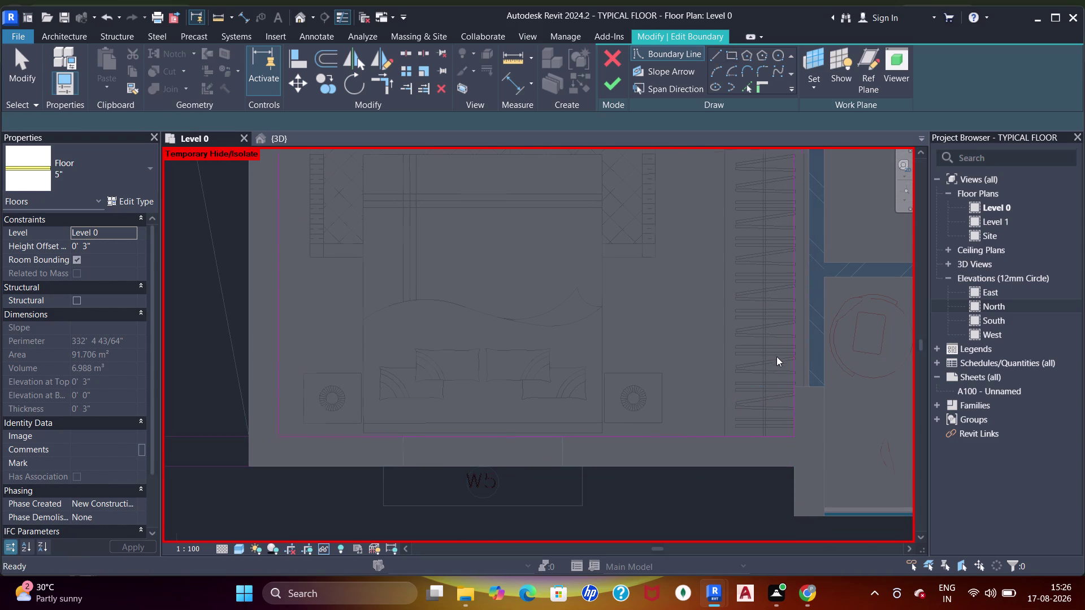
middle_drag(761, 369, 744, 378)
Try aligning a boundary line to a reference line with Align, then cancel.
key(a)
key(a)
key(a)
click(808, 305)
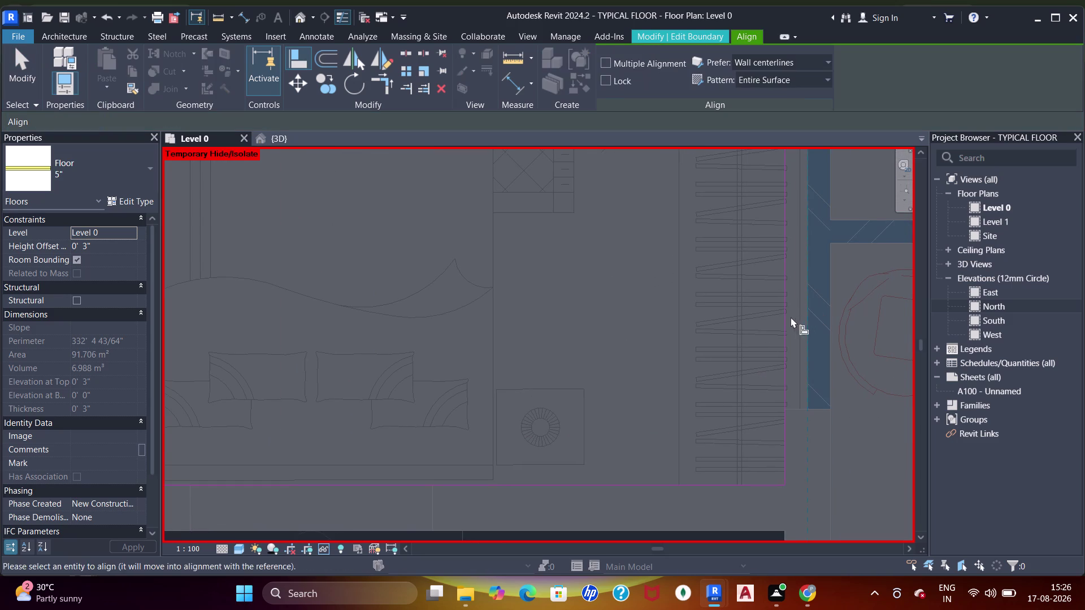
click(785, 326)
key(Escape)
key(Escape)
key(Escape)
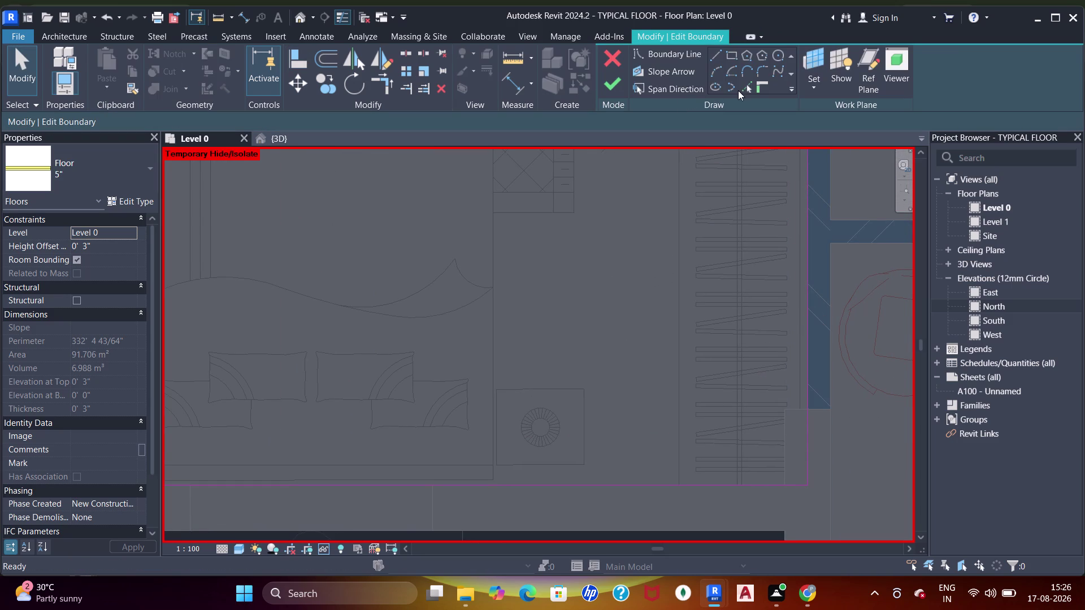
Adjust the short boundary line by the wardrobe, undo it, and reselect the line.
drag(742, 90, 745, 99)
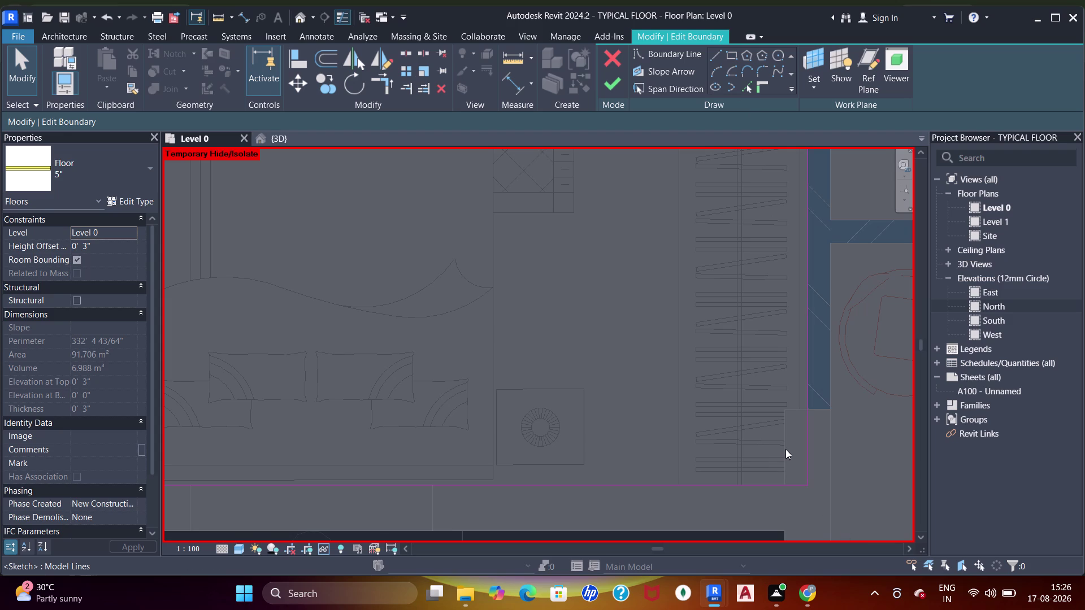
click(784, 442)
click(744, 86)
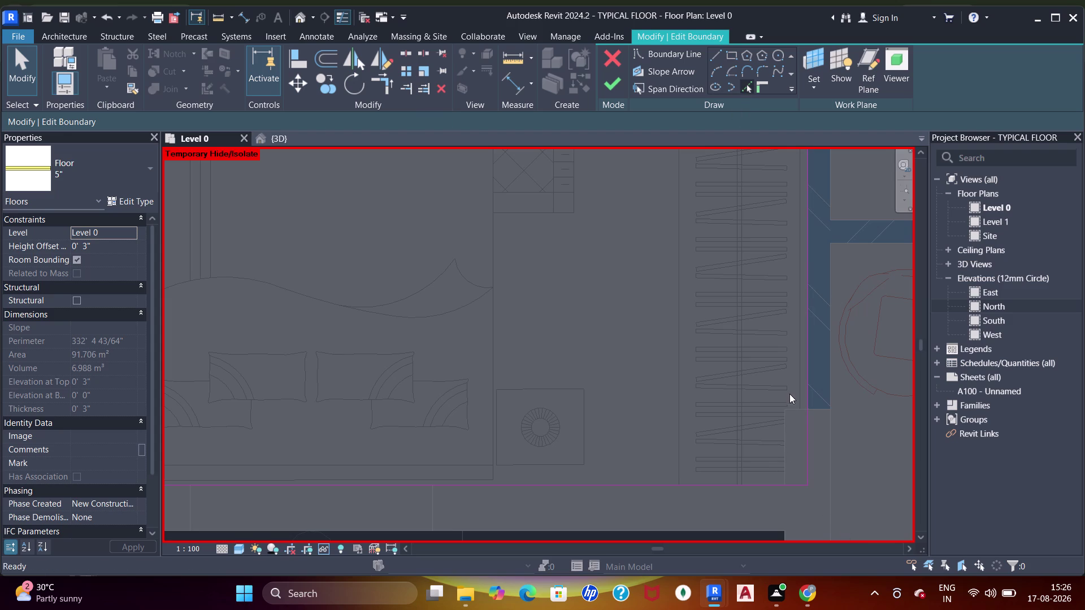
click(784, 430)
click(794, 411)
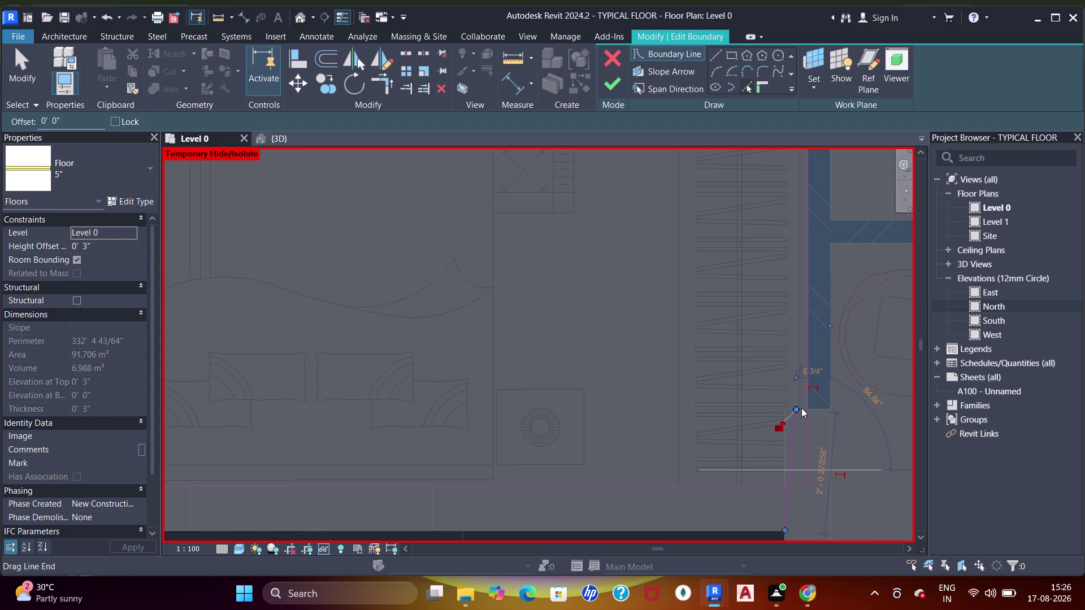
key(ctrl+z)
scroll(up, 3)
click(800, 396)
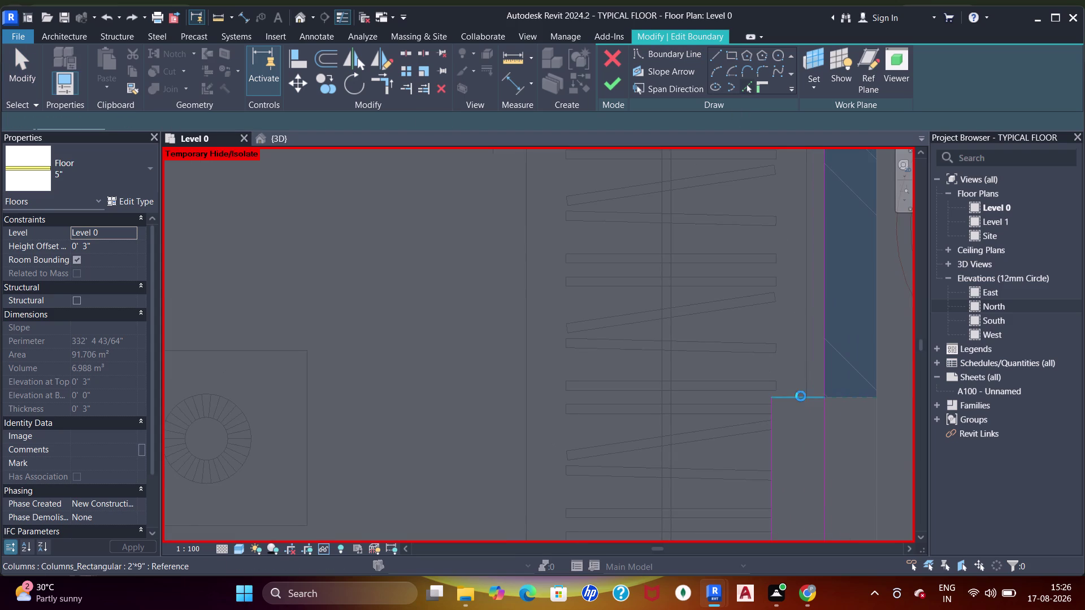
middle_drag(796, 410, 756, 372)
Trim two pairs of boundary lines beside the stair into clean corners using TR.
text(tr)
click(738, 423)
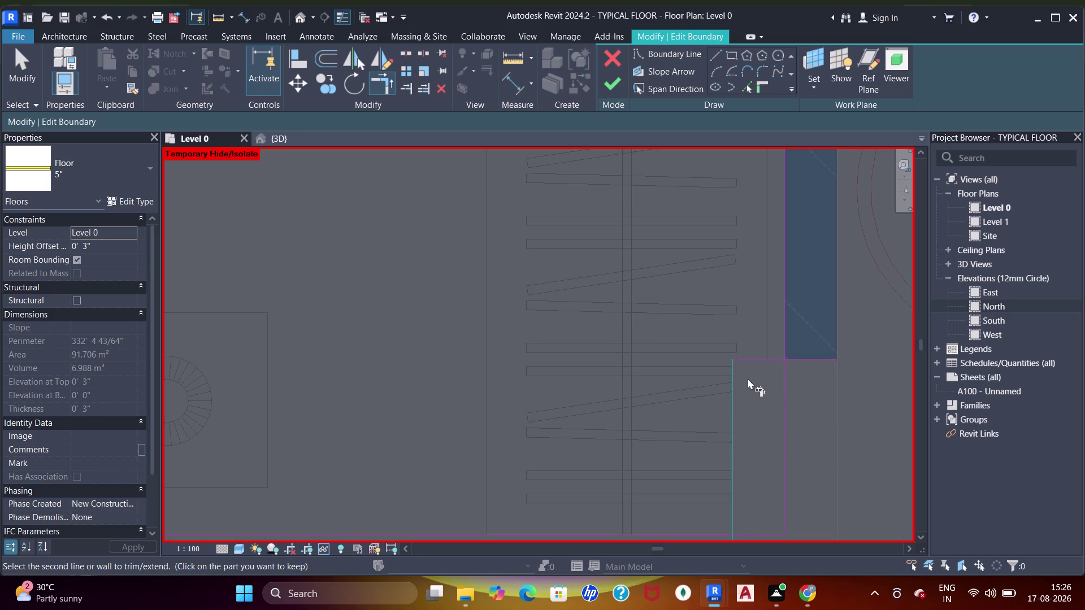
click(751, 359)
middle_drag(749, 435, 752, 326)
drag(714, 428, 722, 421)
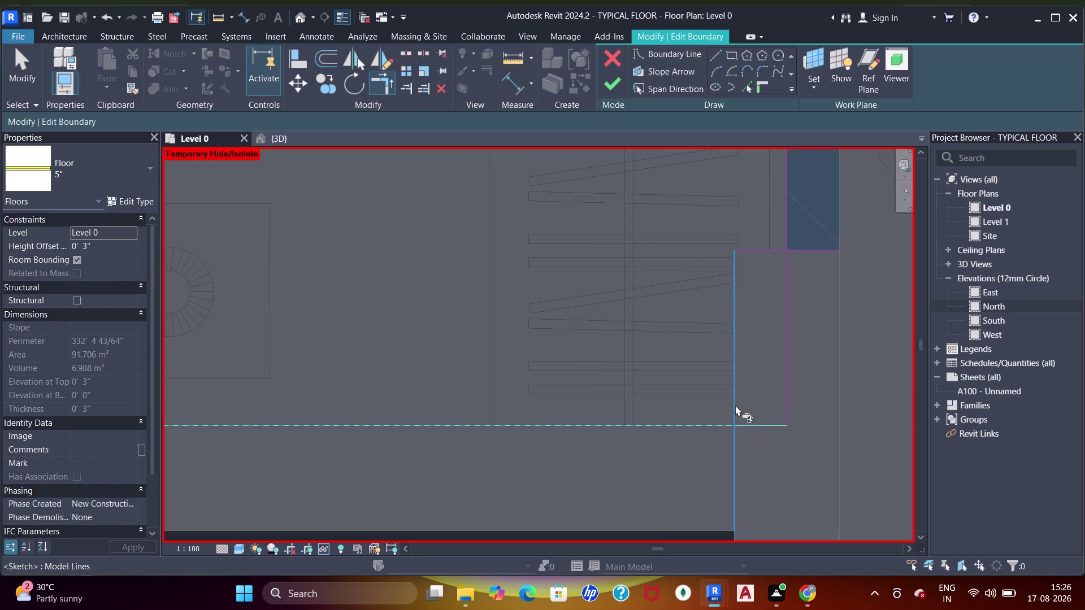
drag(735, 405, 730, 408)
click(748, 256)
click(789, 234)
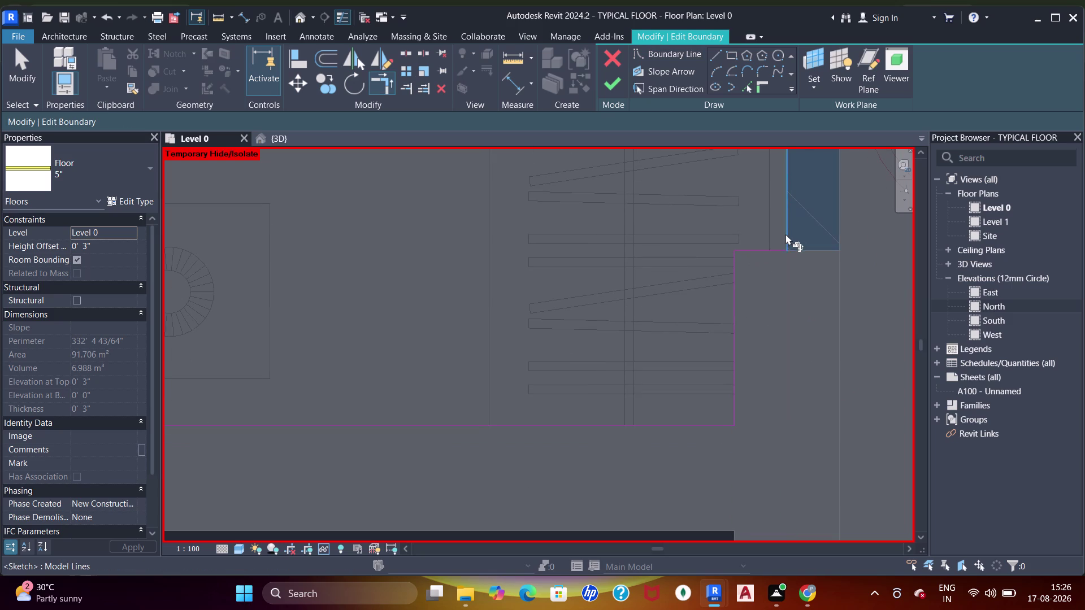
Start a new boundary line along the bedroom's top wall.
scroll(down, 3)
middle_drag(748, 222, 785, 412)
scroll(up, 3)
middle_drag(792, 260, 816, 408)
scroll(down, 3)
middle_drag(765, 250, 767, 291)
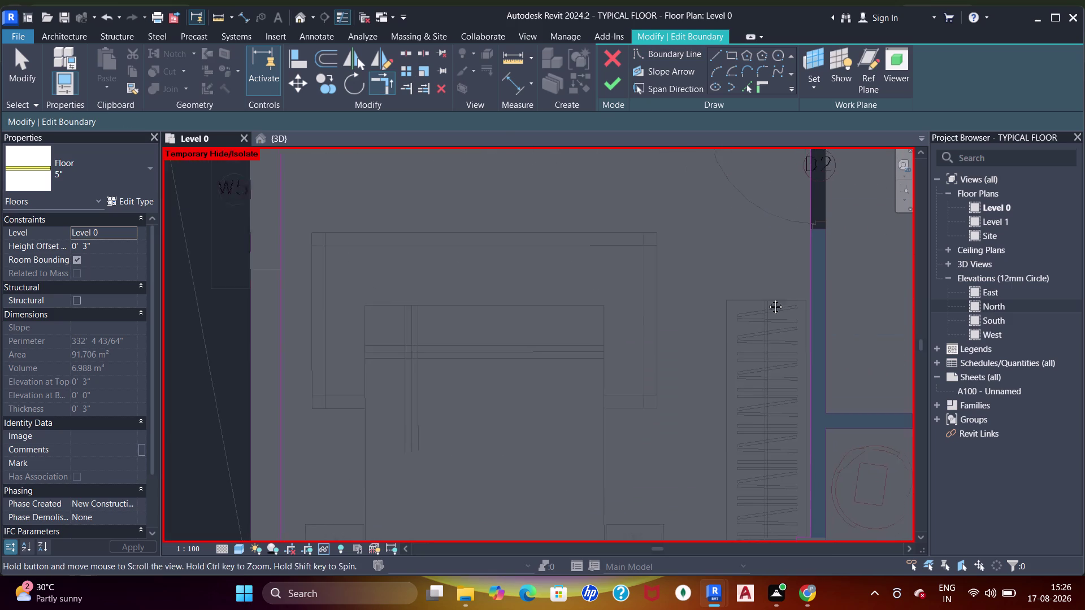
middle_drag(767, 291, 763, 413)
scroll(up, 3)
scroll(down, 3)
middle_drag(785, 243, 512, 275)
scroll(down, 3)
middle_drag(629, 276, 594, 307)
middle_drag(573, 214, 558, 423)
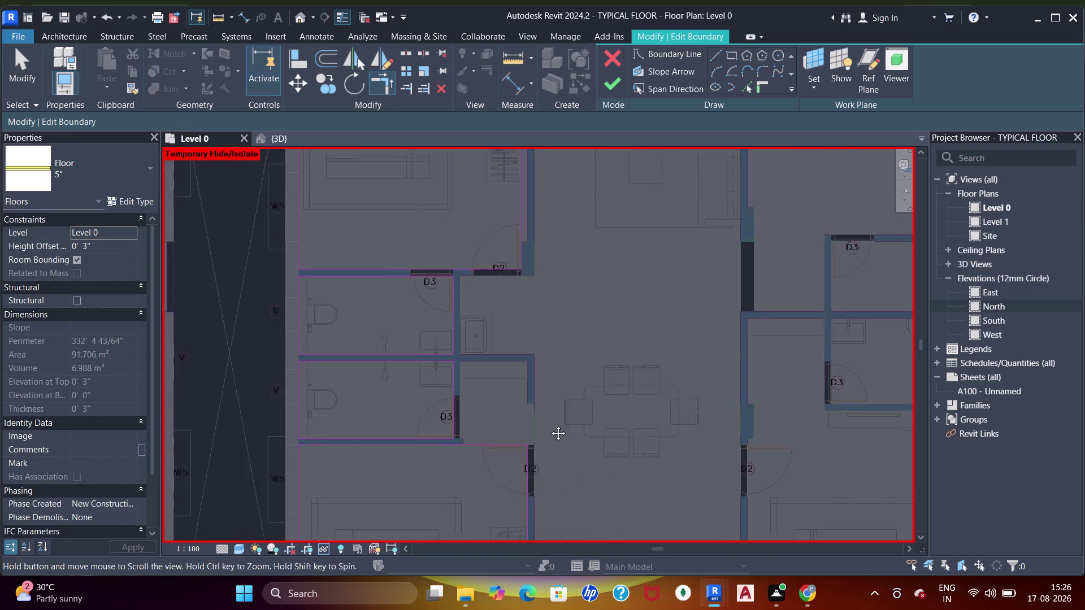
middle_drag(593, 271, 597, 335)
drag(733, 59, 728, 61)
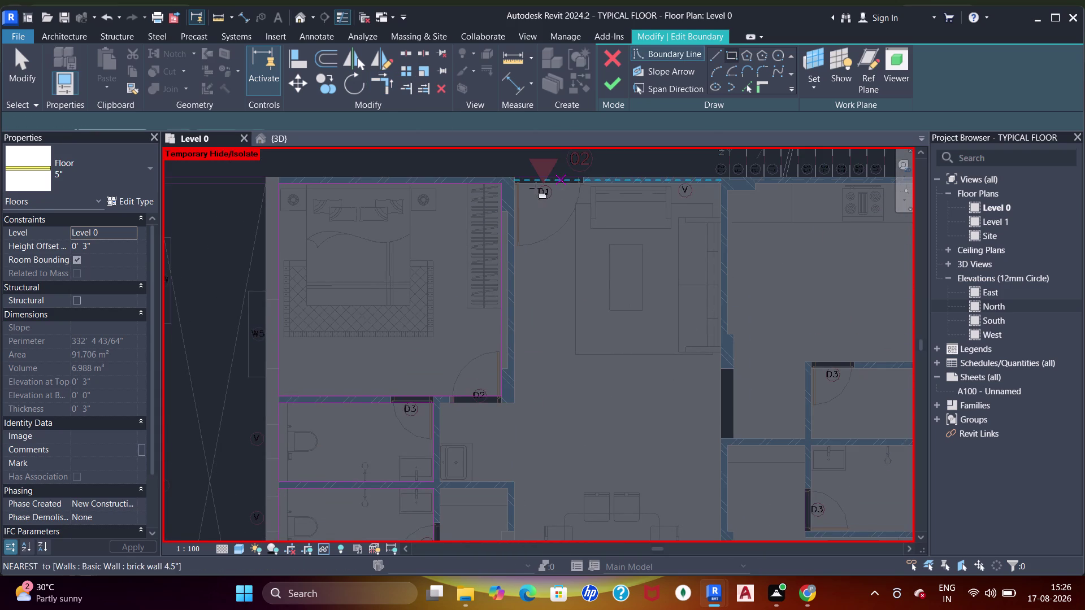
scroll(up, 3)
click(862, 182)
scroll(down, 3)
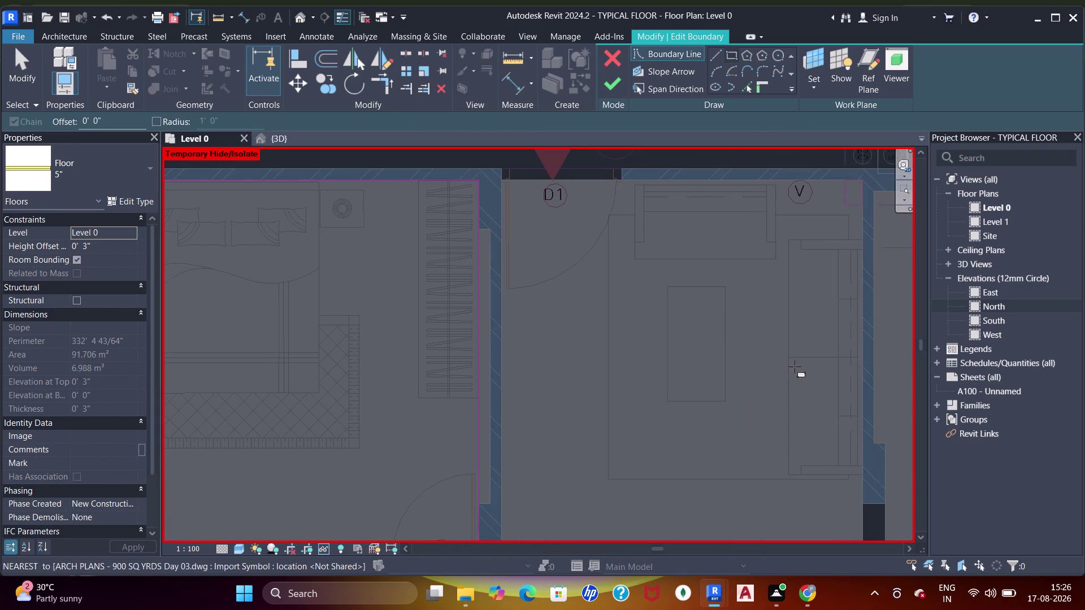
middle_drag(795, 367, 772, 151)
middle_drag(740, 407, 738, 308)
Sketch boundary lines snapping to the floor endpoint, the brick wall and the floor edge.
scroll(up, 3)
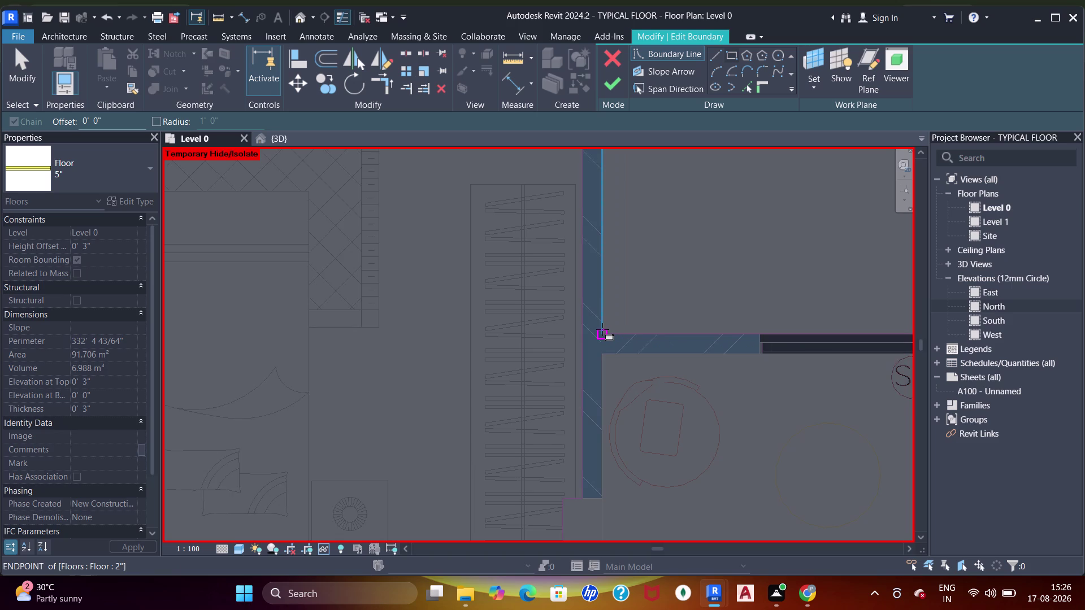
click(602, 329)
scroll(down, 3)
middle_drag(767, 286, 646, 310)
scroll(up, 3)
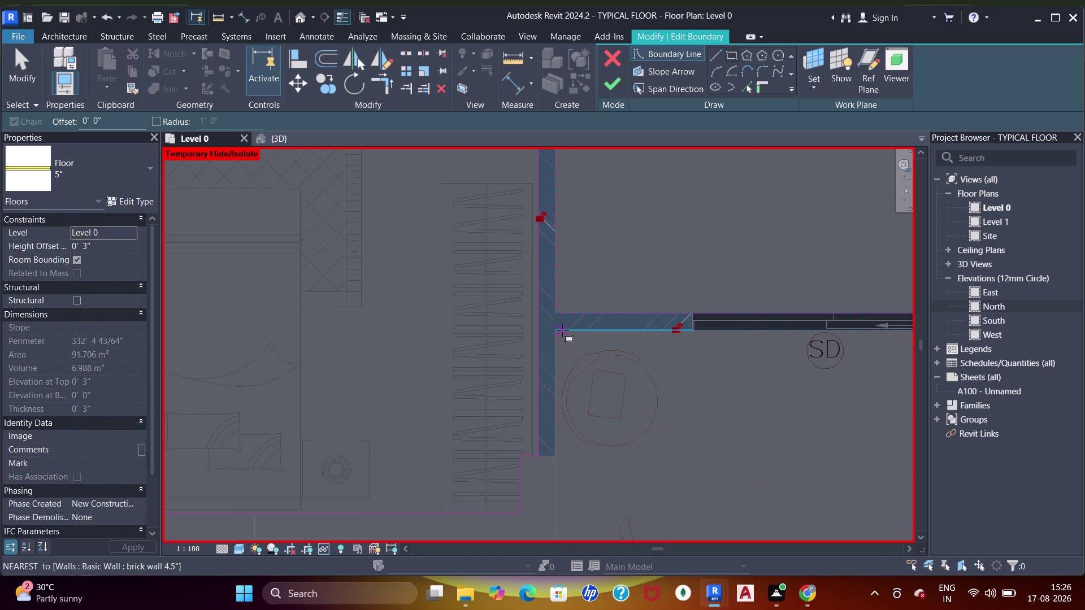
click(559, 331)
scroll(down, 3)
middle_drag(685, 349, 568, 298)
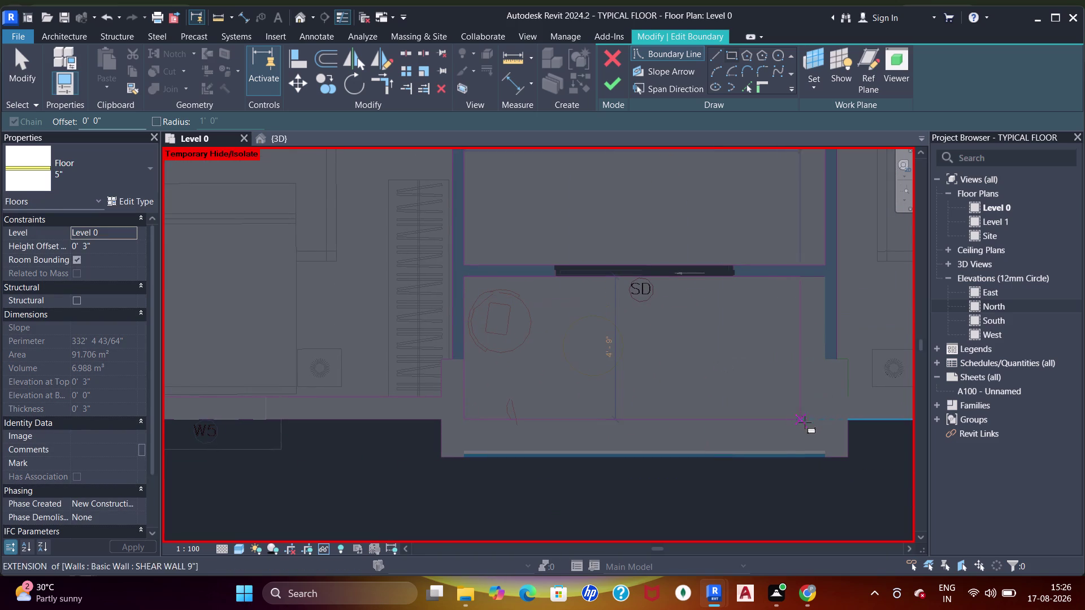
scroll(up, 3)
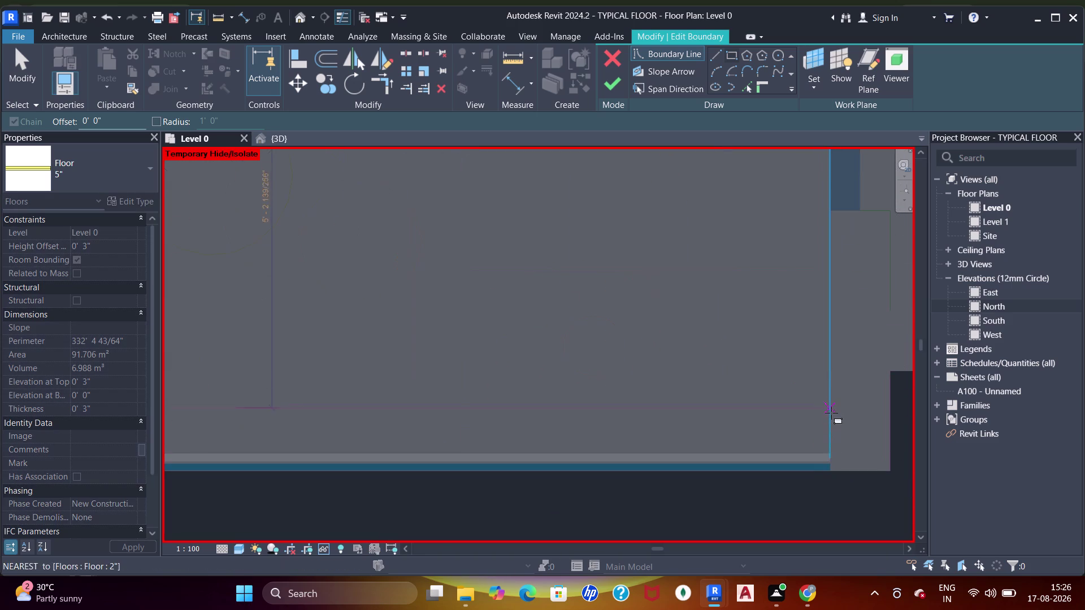
click(830, 448)
scroll(down, 3)
End the boundary at the shear wall corner and begin one at the brick wall by door D3.
middle_drag(789, 255, 602, 420)
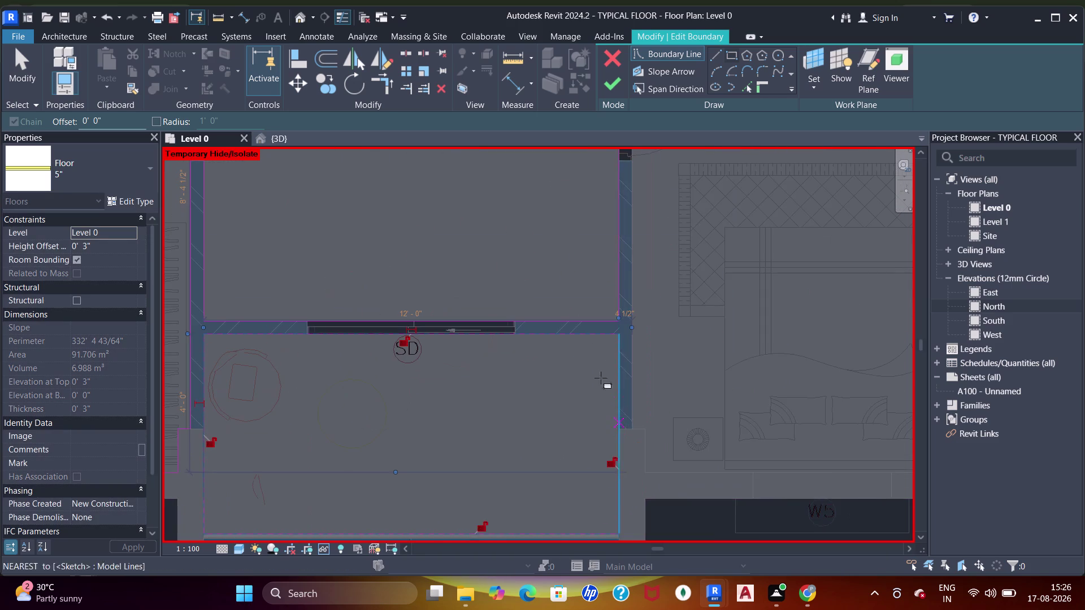
scroll(down, 3)
middle_drag(689, 207, 605, 358)
middle_drag(626, 294, 609, 414)
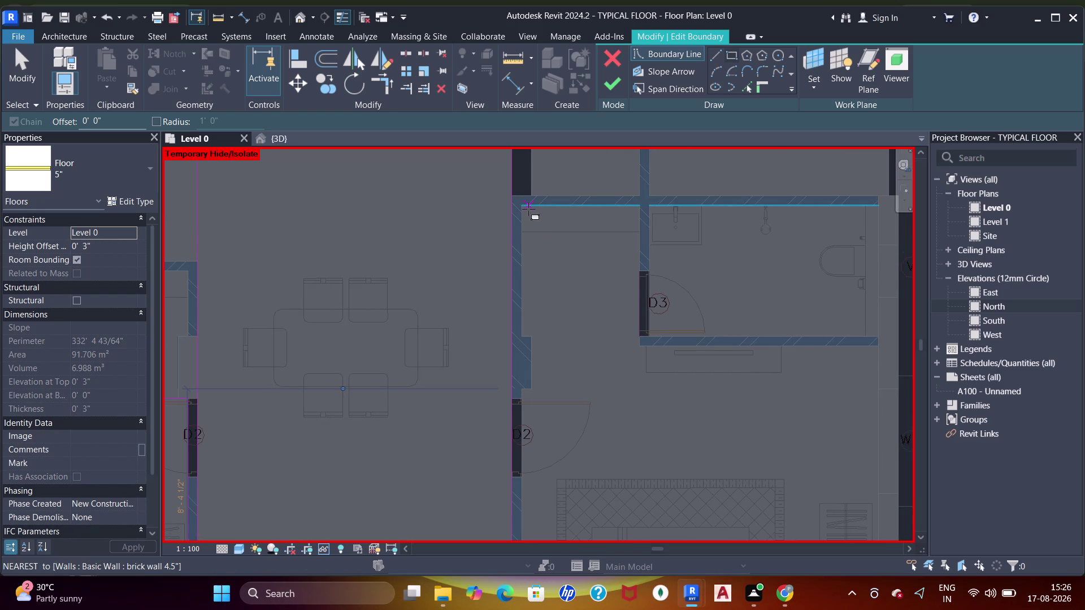
middle_drag(645, 413, 568, 210)
middle_drag(716, 375, 710, 352)
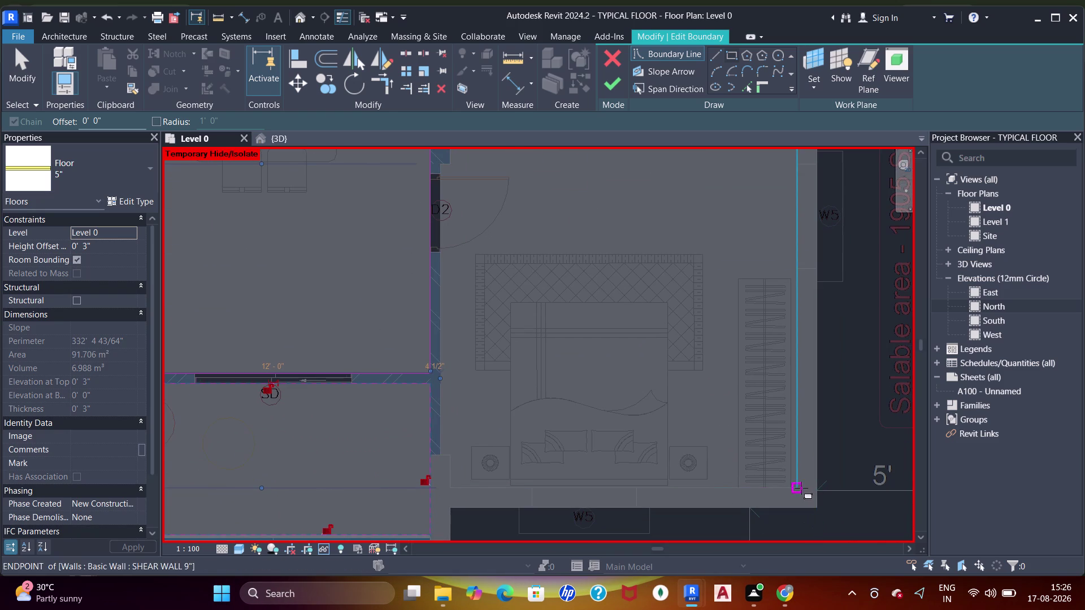
click(799, 487)
middle_drag(556, 302, 594, 486)
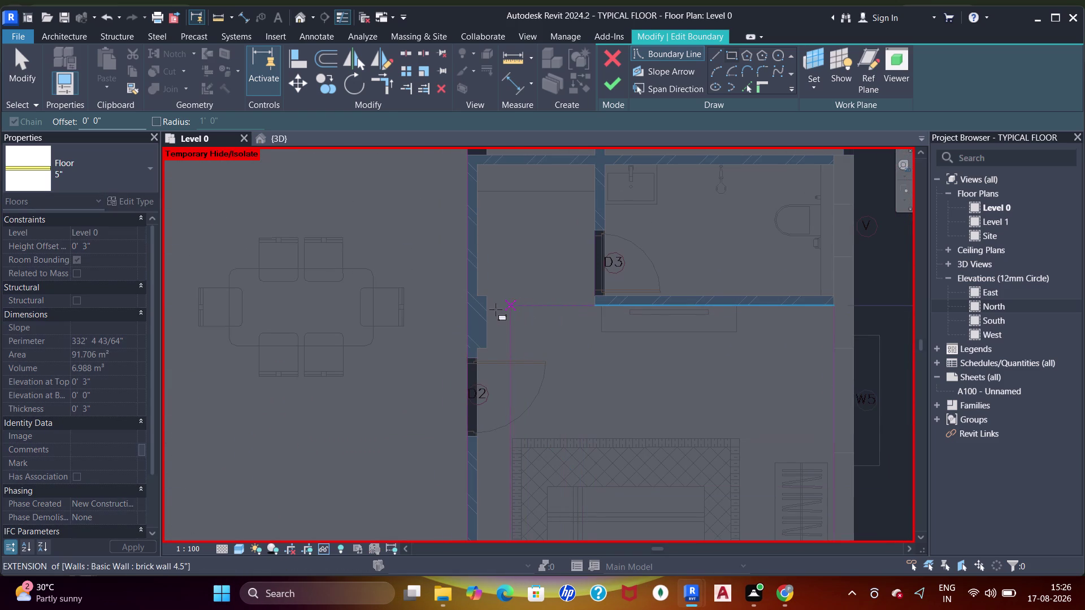
click(489, 312)
middle_drag(497, 366, 506, 367)
scroll(up, 3)
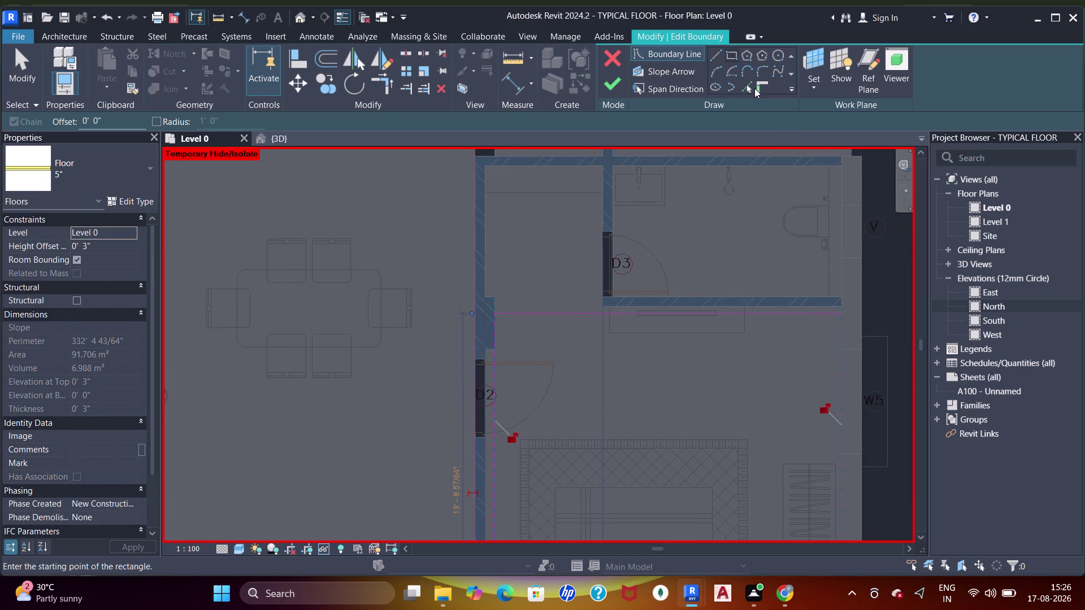
Align the sketch boundary line to the wall face beside door D3 using AL.
key(a)
key(a)
key(a)
click(650, 309)
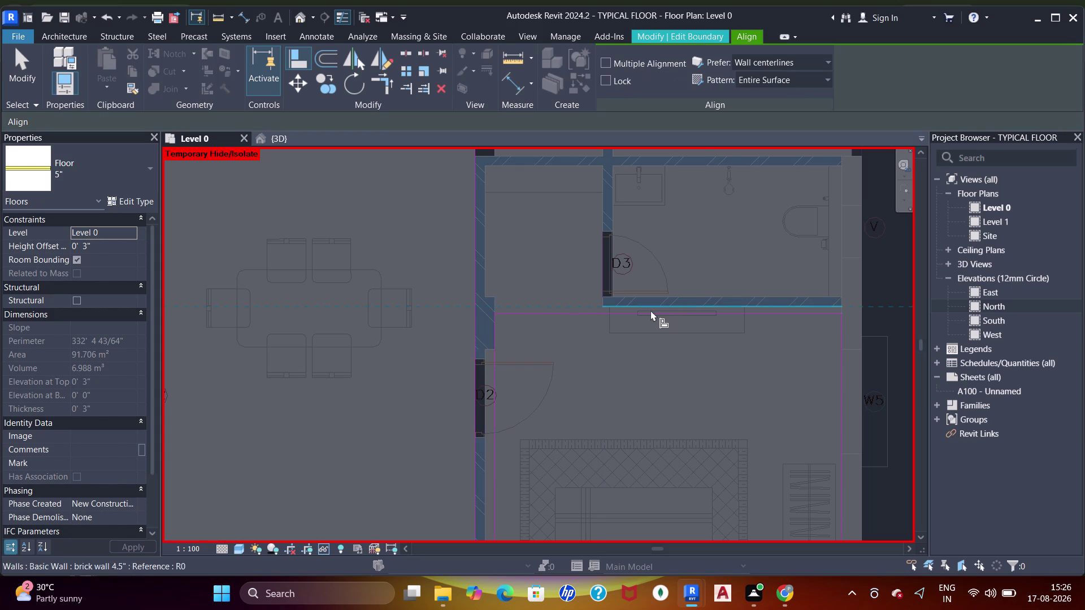
click(651, 312)
scroll(up, 3)
middle_drag(583, 256, 602, 313)
key(Escape)
key(Escape)
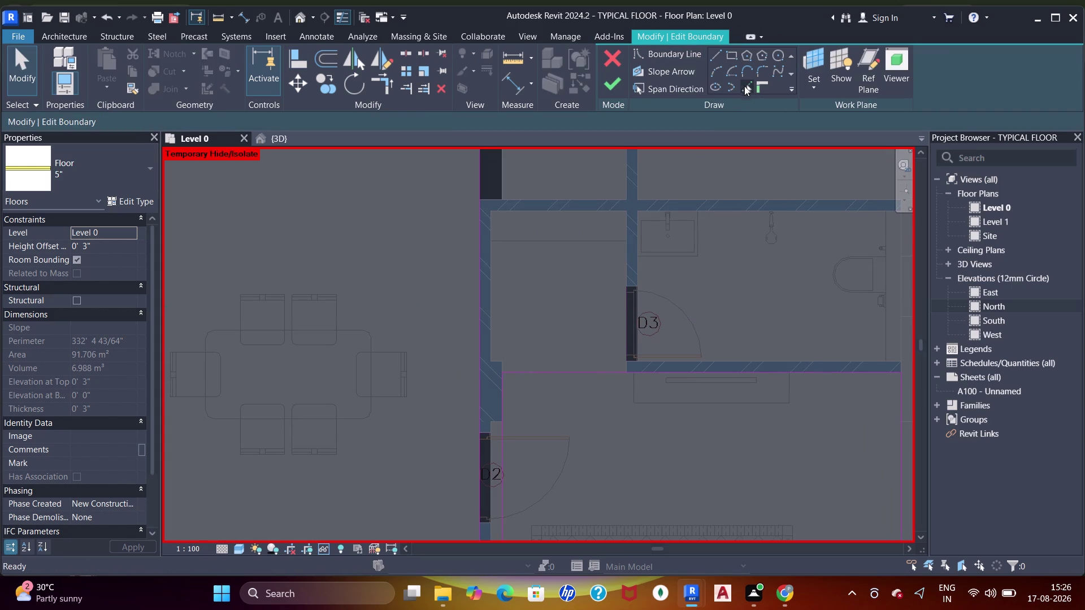
Add boundary lines picked from the upper wall and the adjacent wall.
click(743, 84)
click(491, 303)
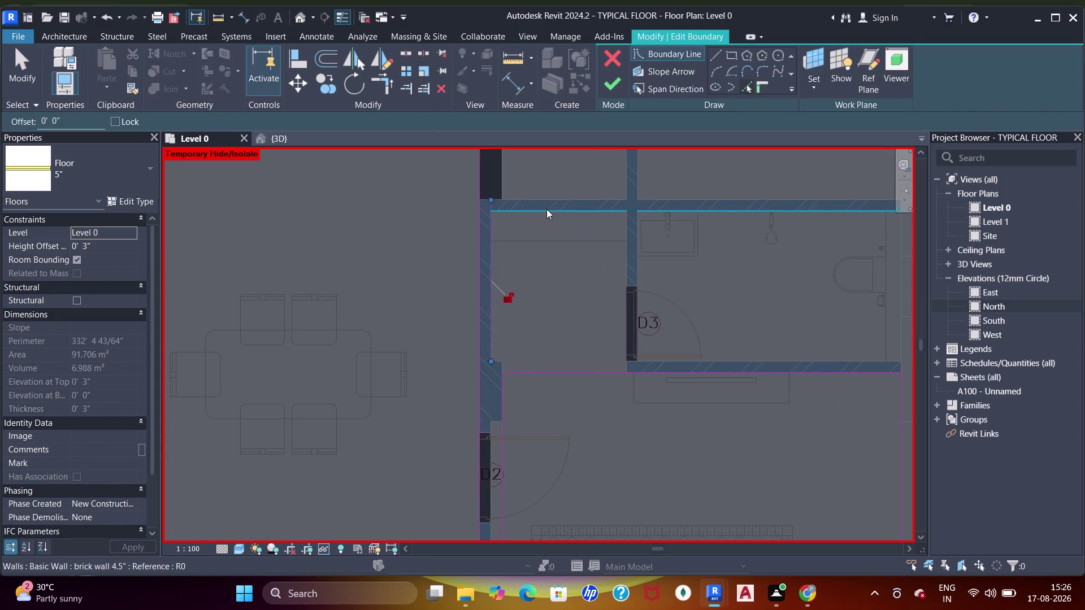
click(547, 209)
click(628, 272)
key(Escape)
key(Escape)
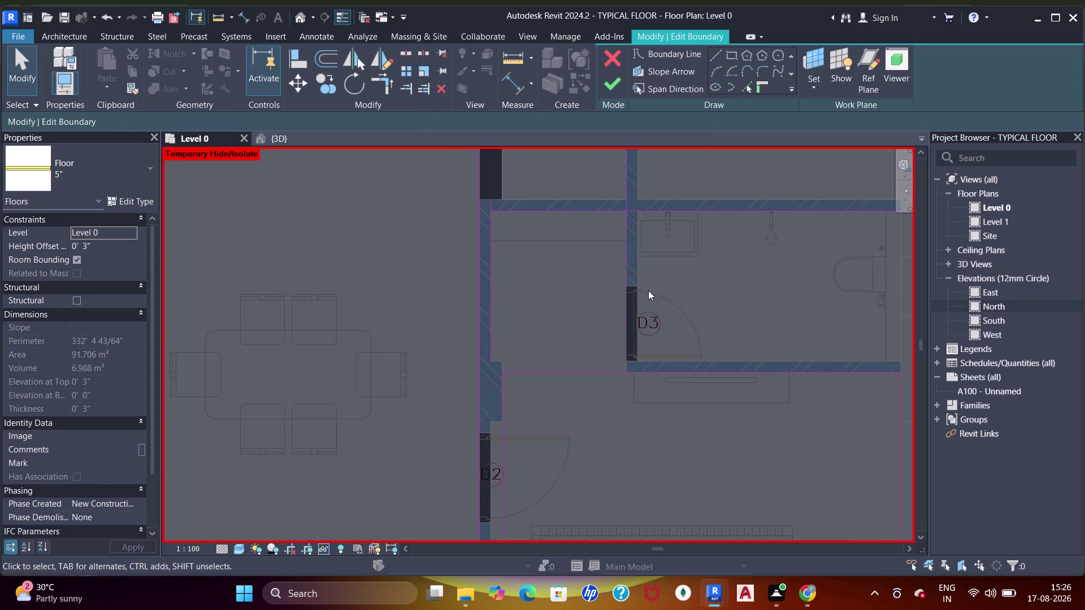
Trim the room's boundary line pairs into closed corners with TR, including the corner beside door D3.
key(t)
key(r)
click(482, 264)
click(519, 208)
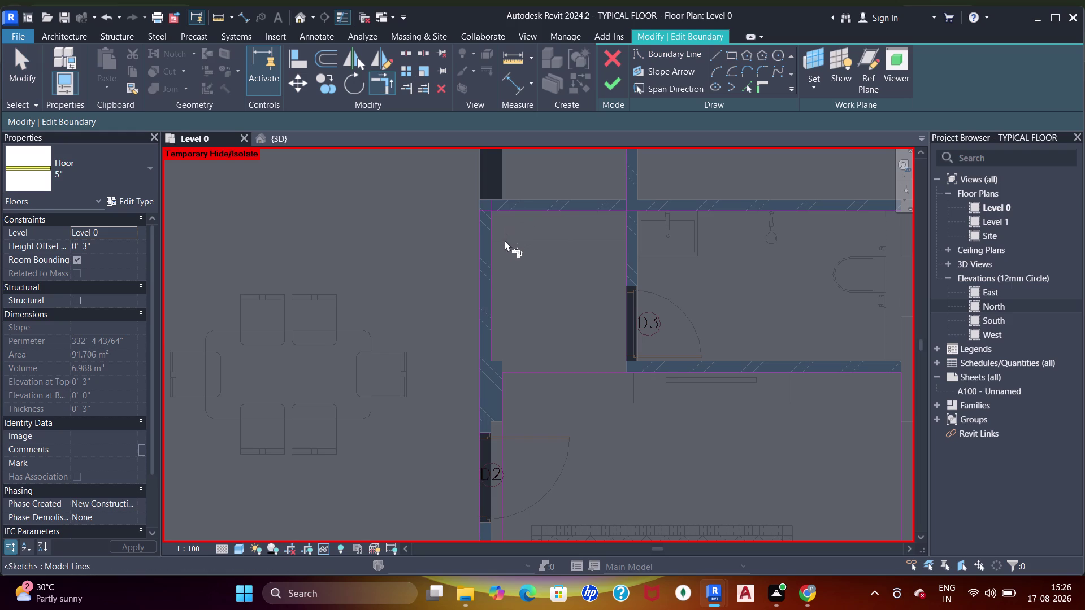
key(ctrl+z)
click(490, 256)
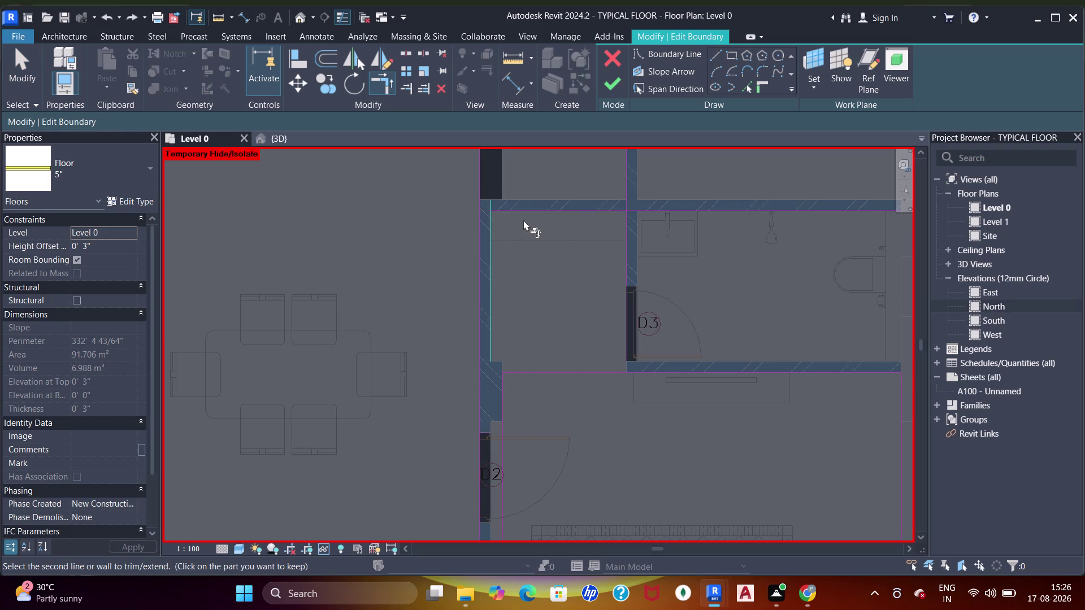
click(526, 213)
click(563, 213)
click(623, 251)
click(622, 262)
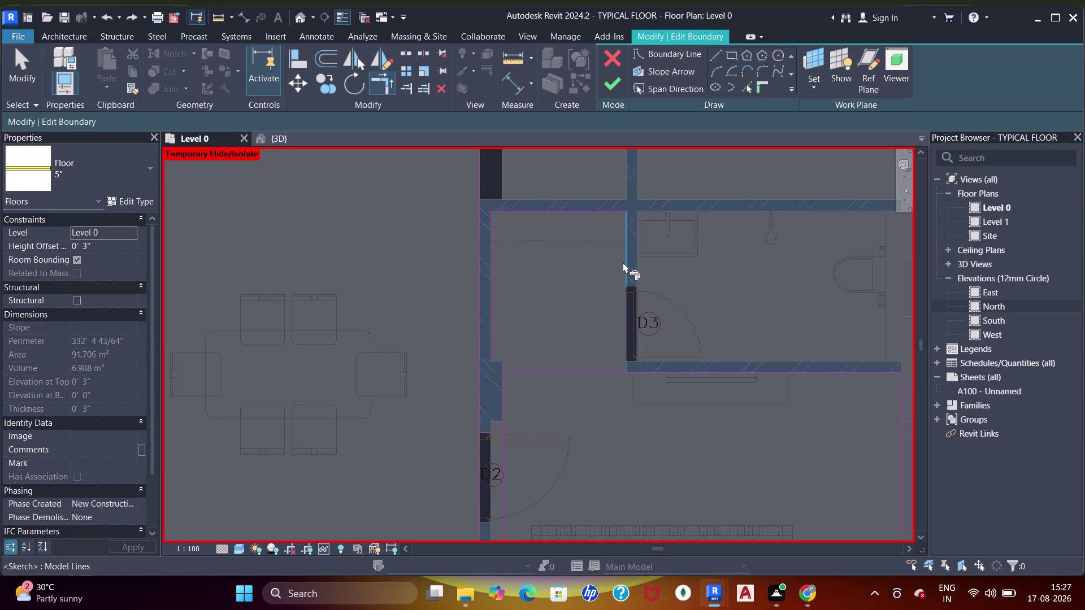
double_click(655, 366)
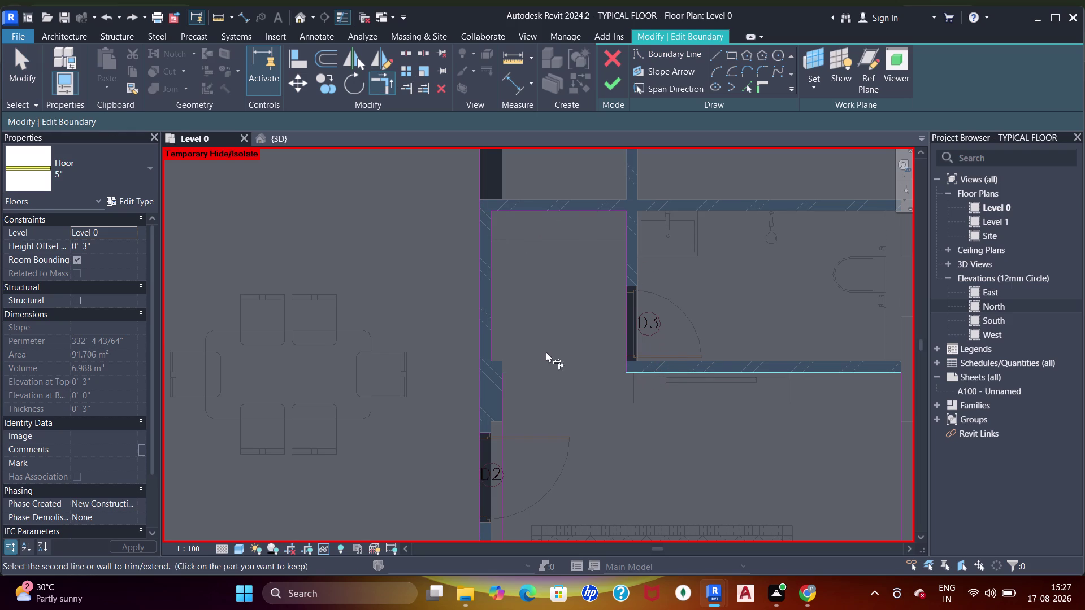
Trim the boundary lines at the column beside door D2 into a corner.
middle_drag(546, 352, 571, 272)
scroll(up, 3)
scroll(up, 3)
drag(751, 86, 747, 93)
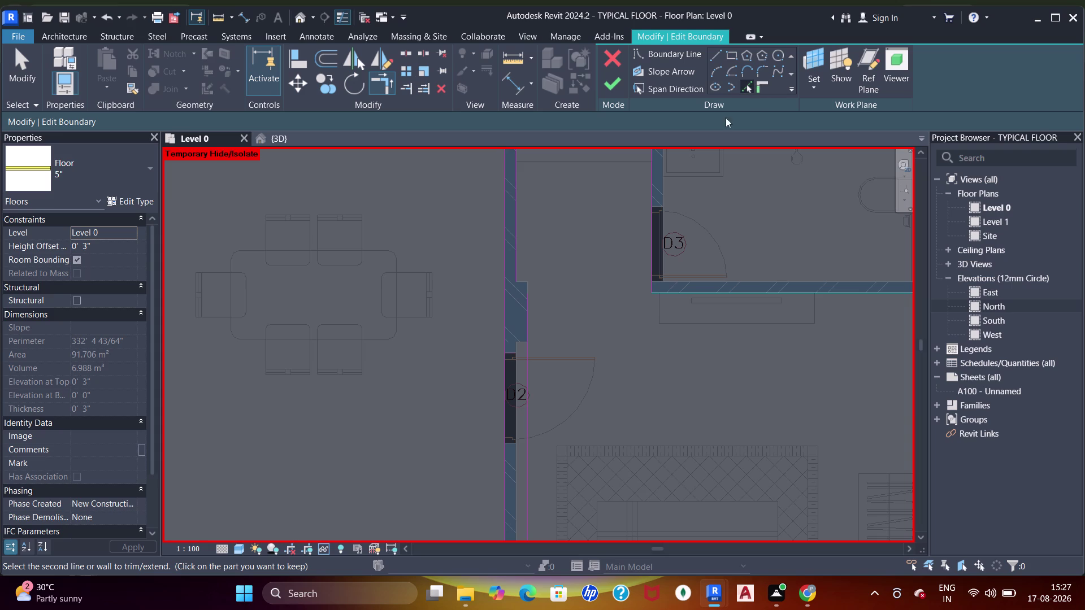
scroll(up, 3)
click(507, 268)
key(Escape)
key(Escape)
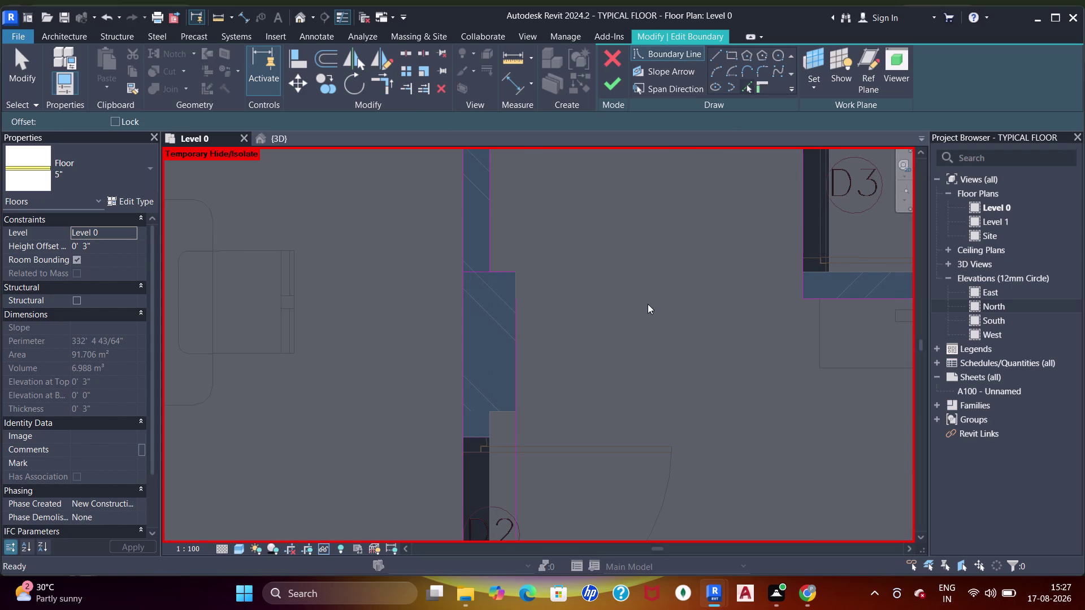
key(t)
key(r)
click(491, 258)
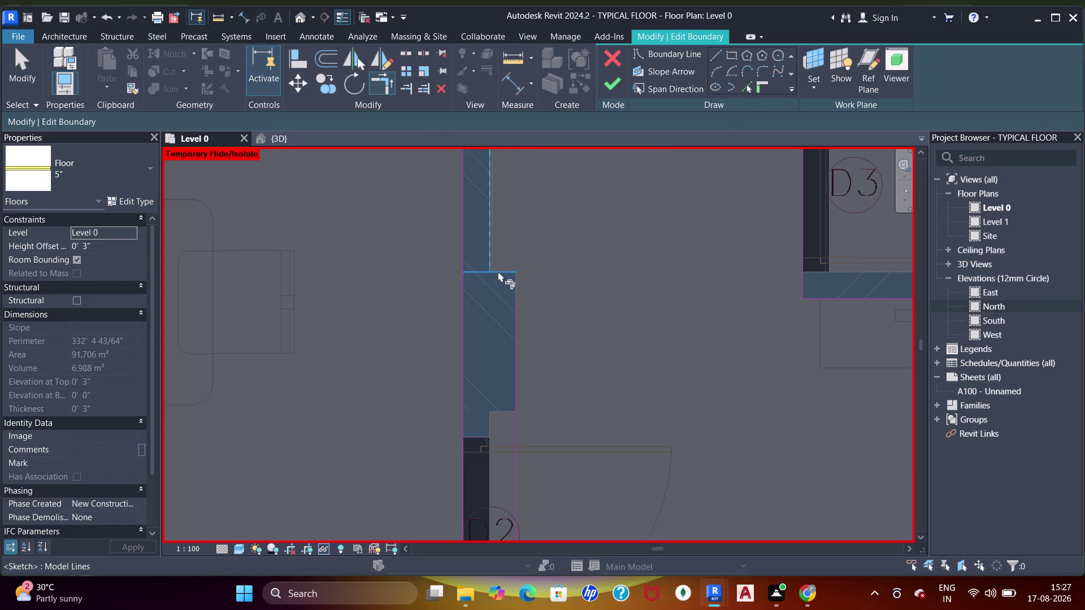
click(497, 271)
click(502, 274)
click(514, 323)
Add a boundary line along the column edge.
scroll(down, 3)
middle_drag(569, 364, 565, 281)
scroll(up, 3)
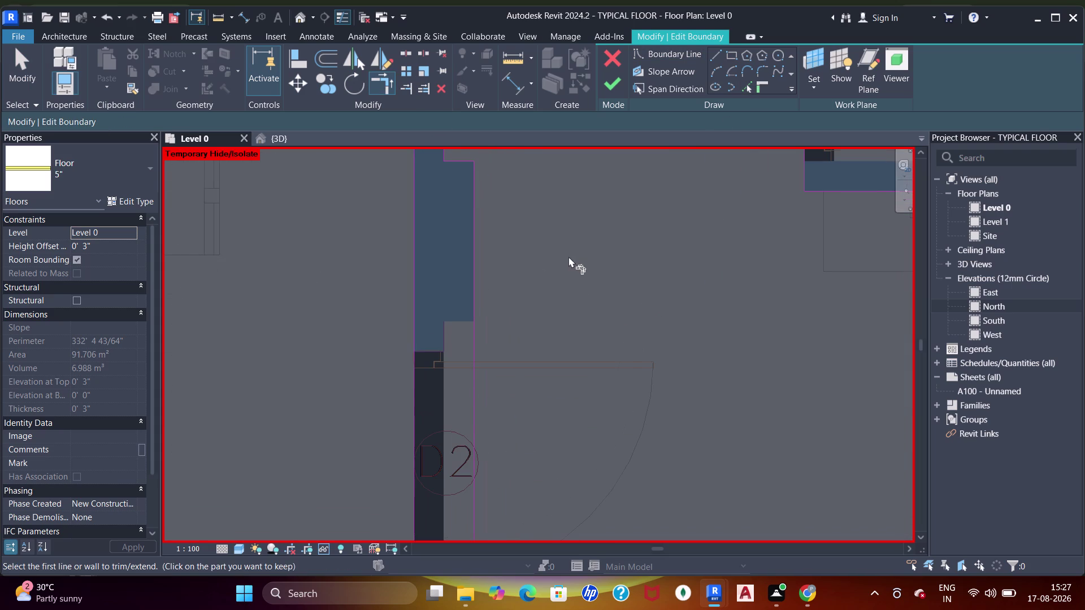
click(751, 87)
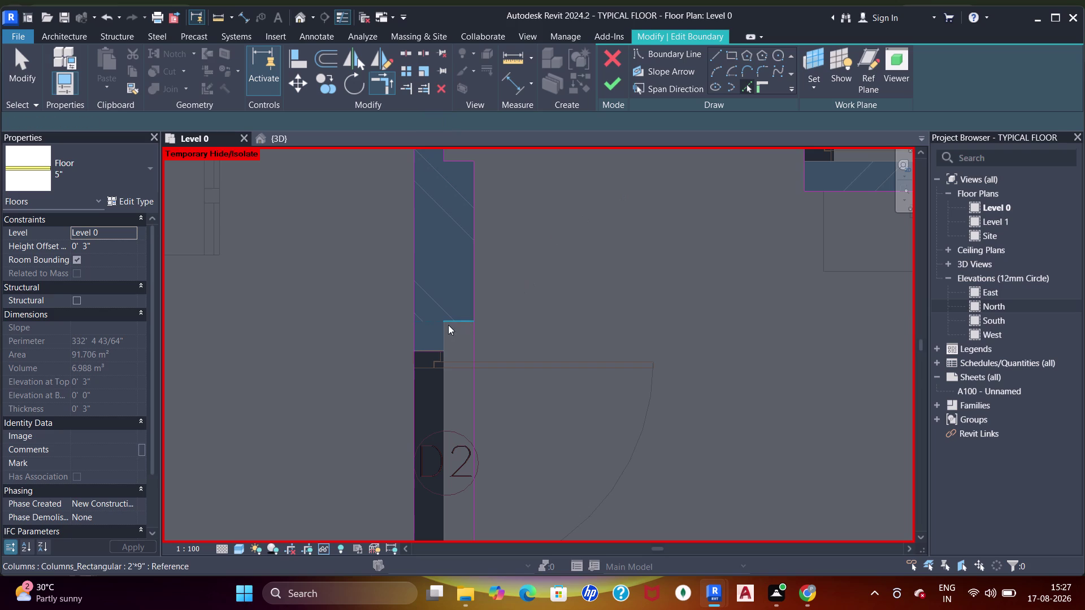
click(452, 323)
drag(443, 384, 449, 384)
key(Escape)
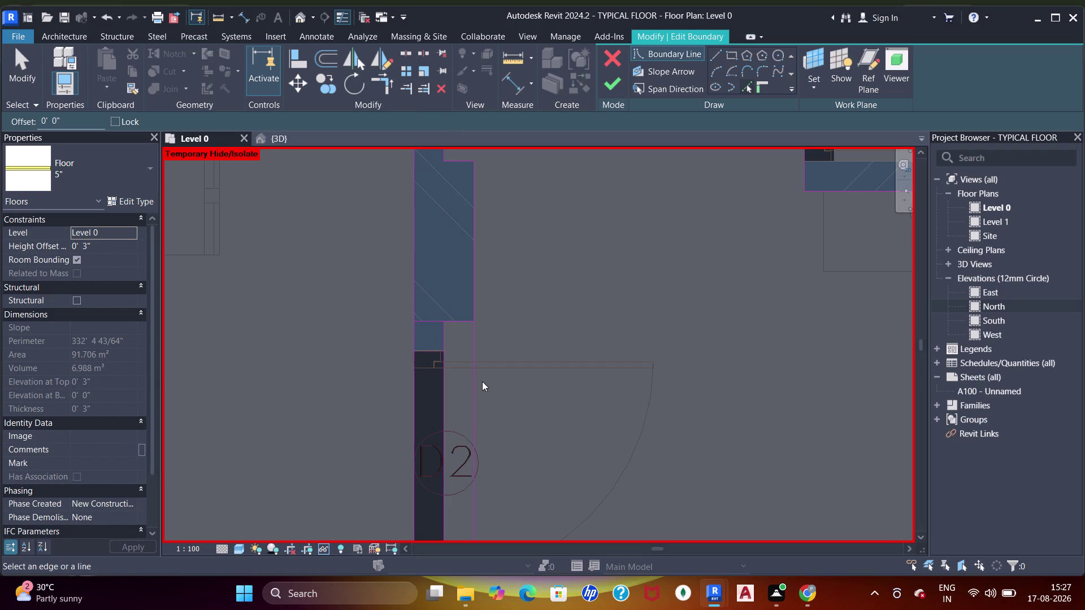
key(Escape)
Start Trim/Extend to Corner on the first boundary line near the bedroom's column corner.
key(t)
key(r)
click(448, 324)
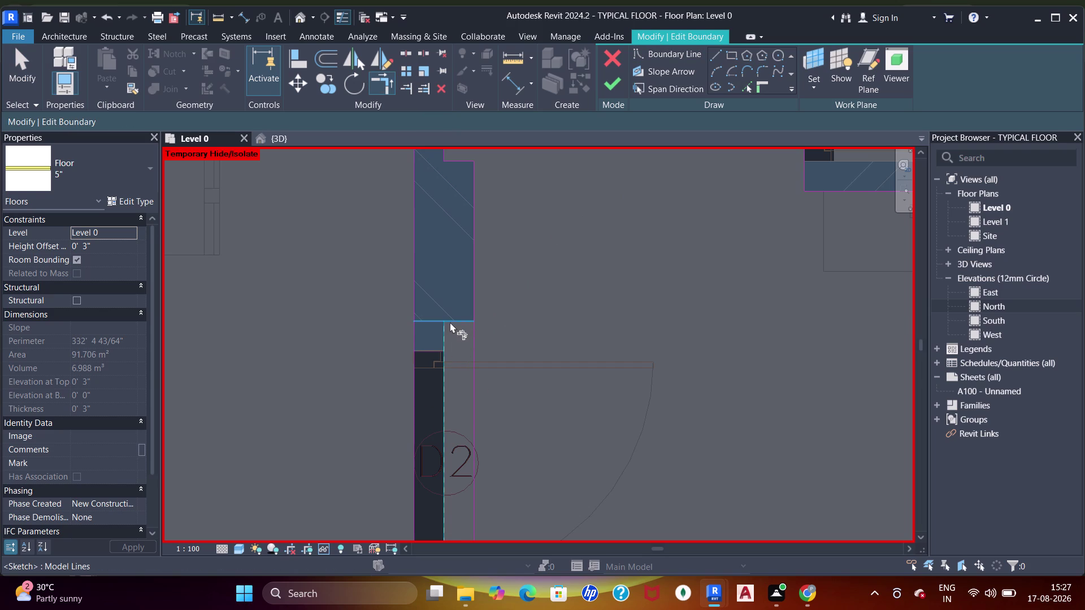
click(450, 322)
scroll(down, 3)
middle_drag(491, 338, 503, 242)
scroll(down, 3)
middle_drag(495, 357, 537, 81)
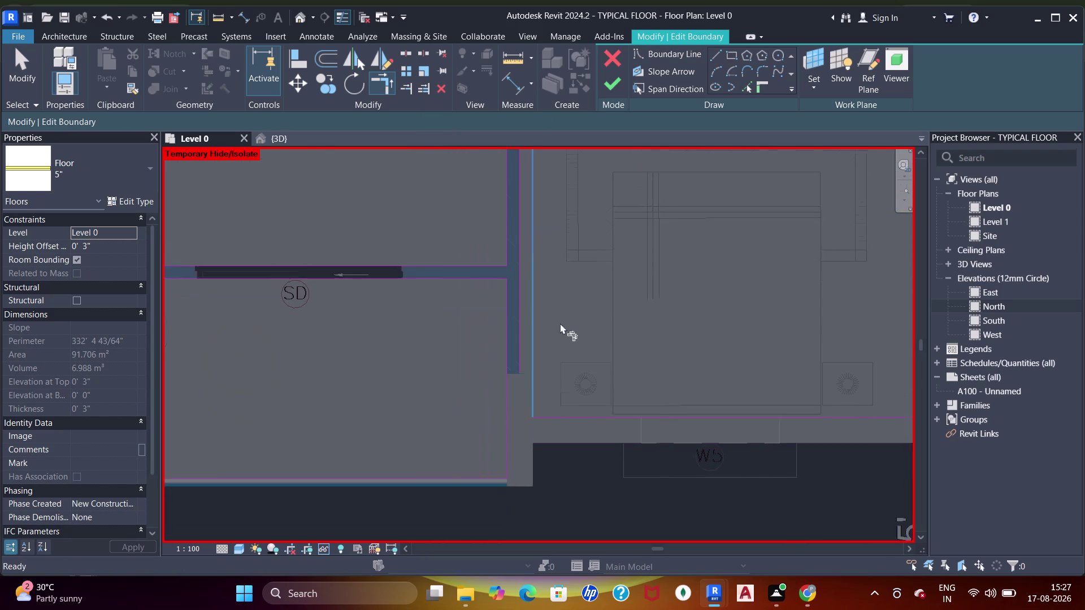
scroll(up, 3)
middle_drag(520, 375, 529, 332)
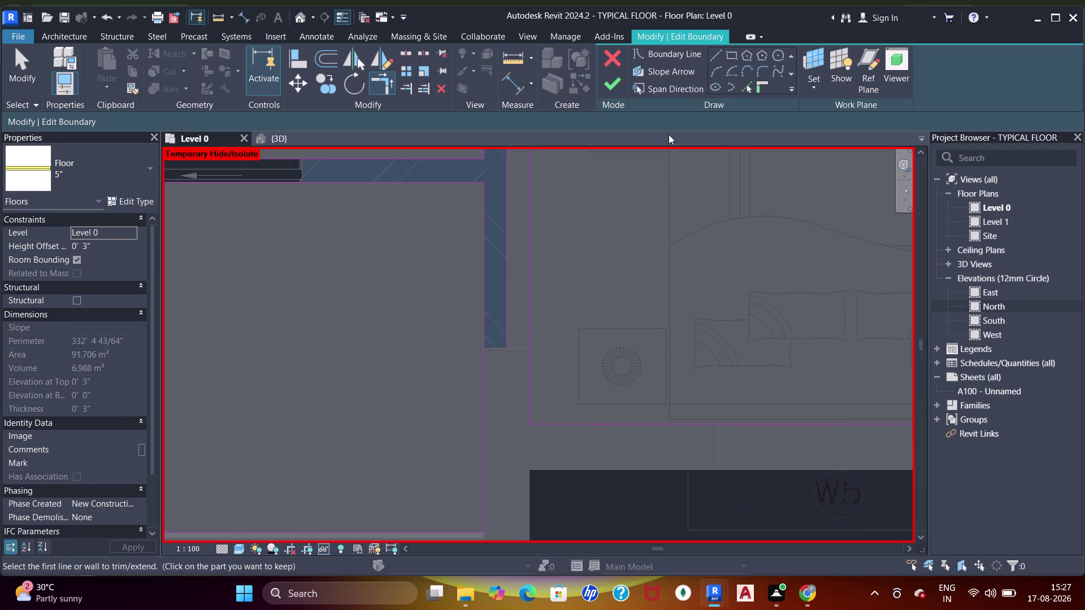
click(747, 90)
scroll(up, 3)
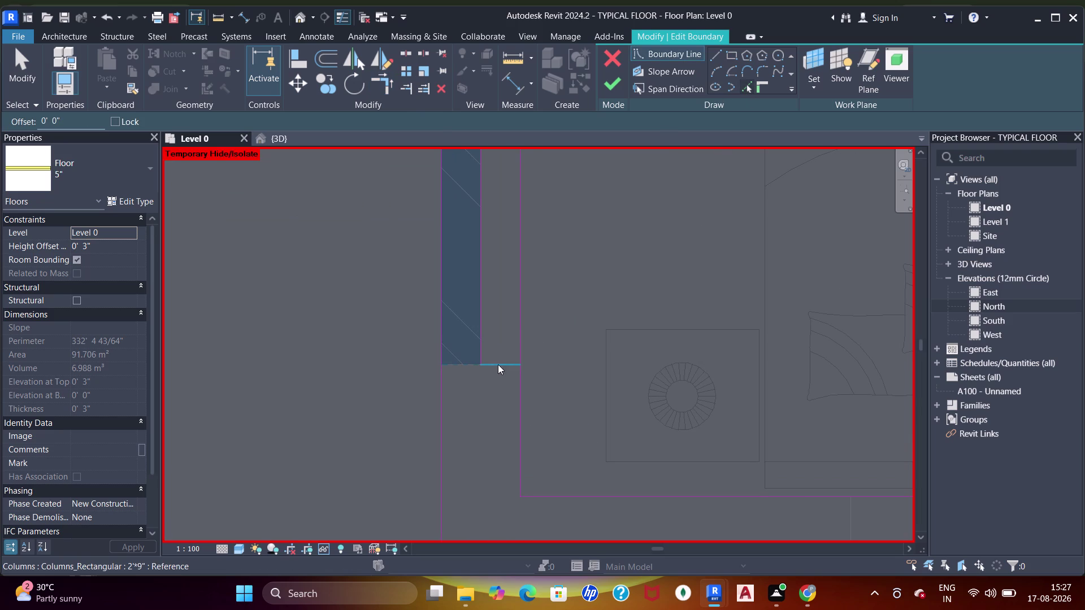
click(499, 365)
Trim the two lines at the column into a corner, choosing Unjoin Elements in the error dialog.
key(Escape)
key(Escape)
key(t)
key(r)
click(480, 353)
click(493, 363)
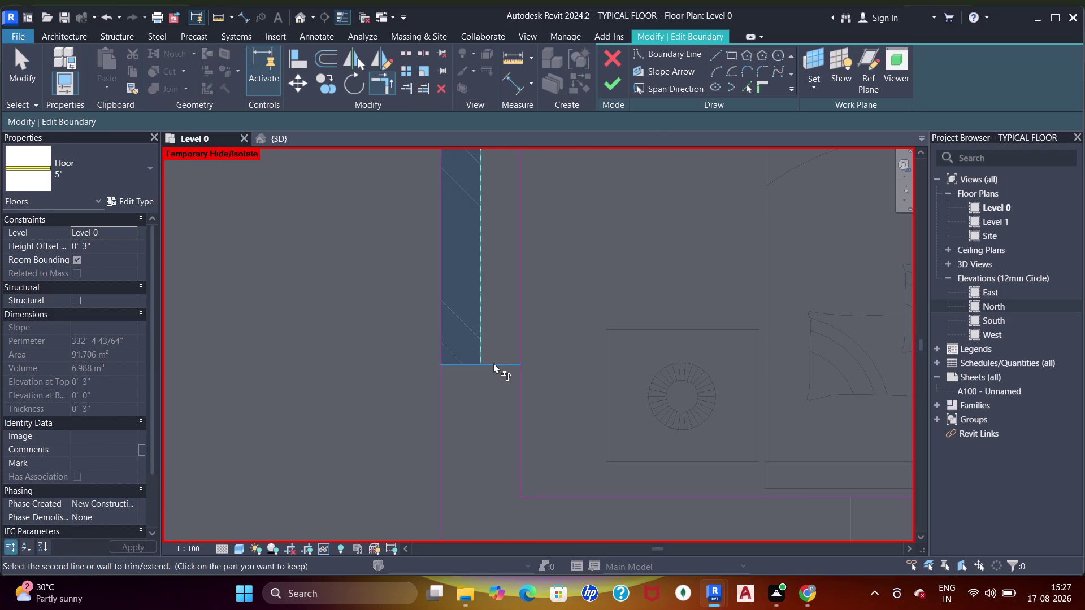
click(510, 367)
click(520, 381)
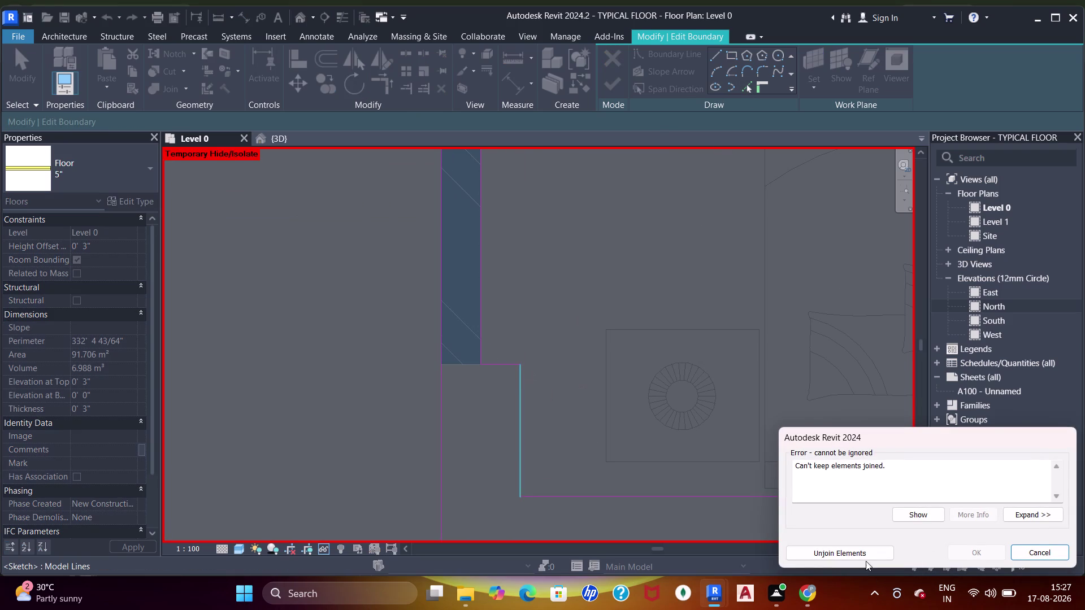
click(854, 551)
Select the boundary line running along the wall jog.
scroll(down, 3)
middle_drag(749, 286, 698, 420)
scroll(down, 3)
middle_drag(648, 237, 636, 432)
middle_drag(611, 252, 618, 288)
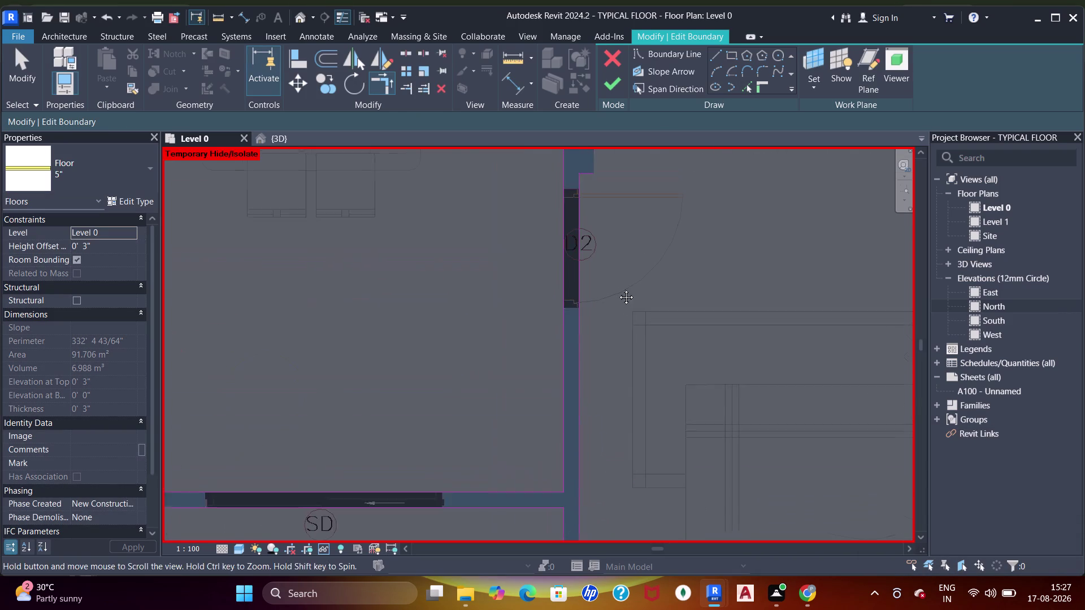
middle_drag(618, 288, 615, 292)
middle_drag(607, 199, 601, 331)
scroll(up, 3)
click(745, 88)
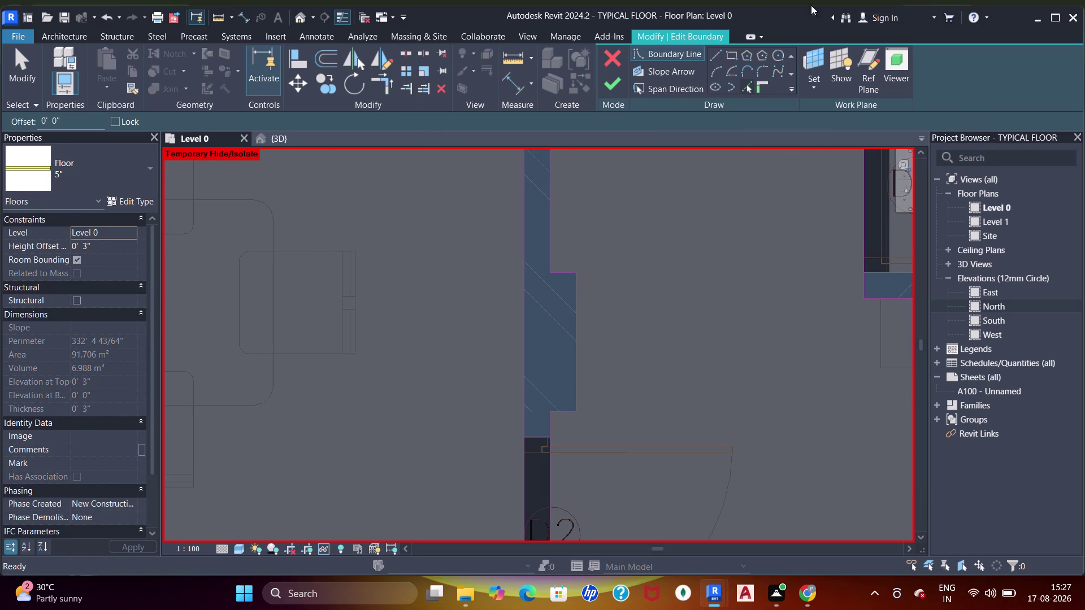
click(572, 312)
scroll(down, 3)
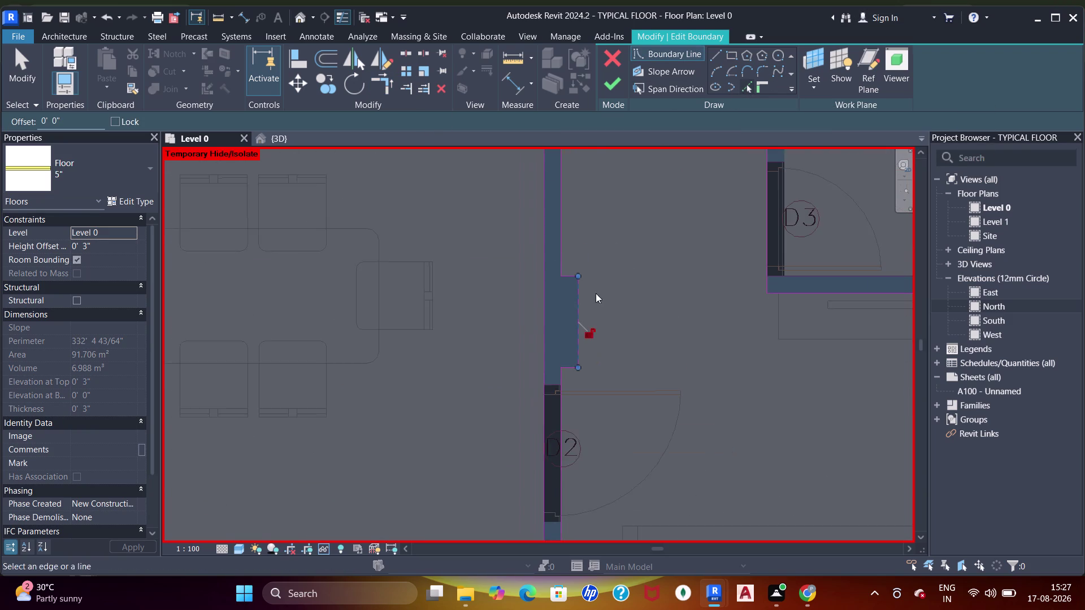
middle_drag(594, 295, 528, 242)
key(Escape)
Pan the plan over to the bathroom beside door D3.
scroll(down, 3)
middle_drag(587, 274, 505, 248)
scroll(down, 3)
middle_drag(504, 214, 492, 203)
middle_drag(606, 285, 606, 286)
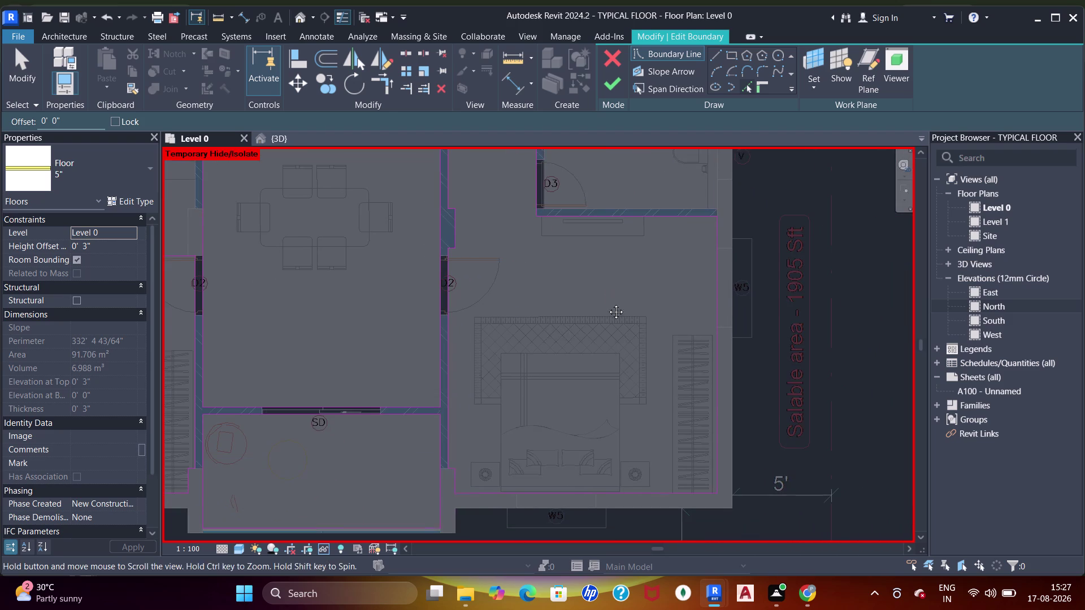
middle_drag(605, 287, 597, 419)
middle_drag(527, 352, 546, 370)
scroll(up, 3)
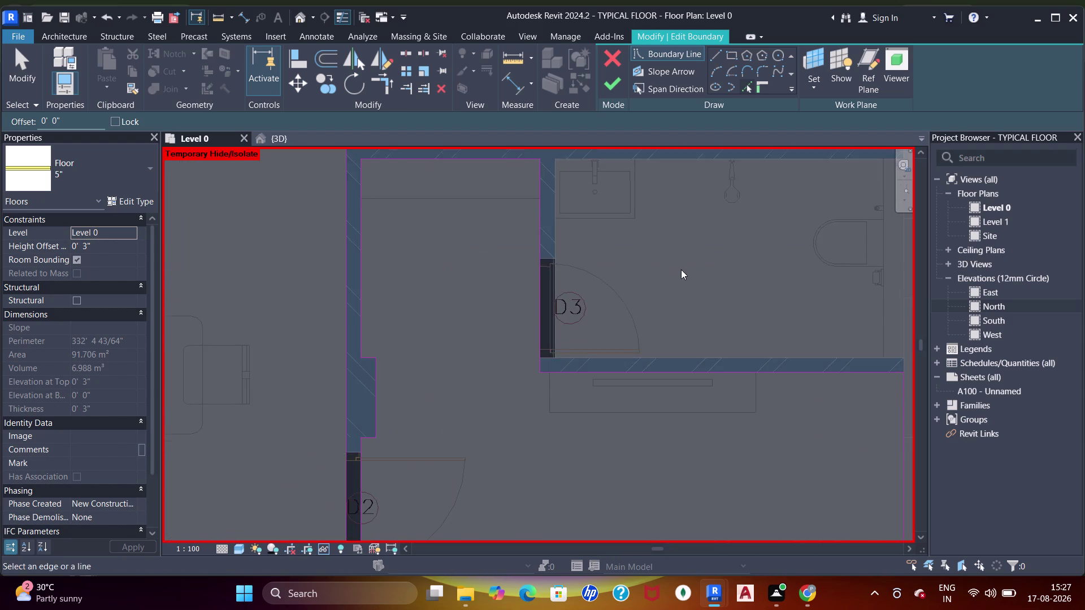
middle_drag(679, 276, 605, 388)
scroll(up, 3)
Sketch a rectangular boundary across opposite corners of the D3 bathroom.
scroll(down, 3)
click(731, 57)
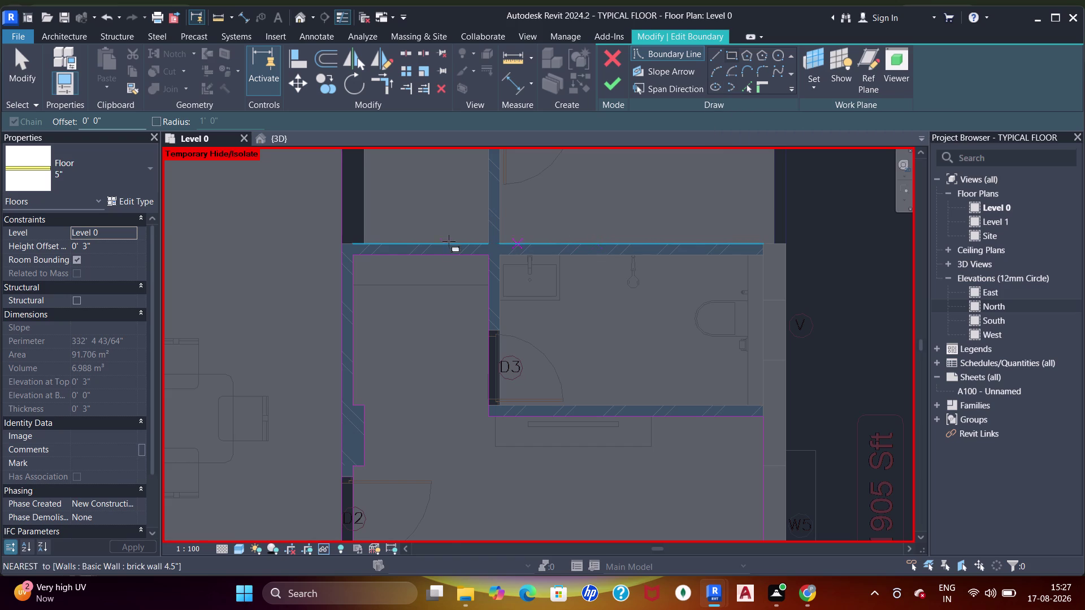
scroll(up, 3)
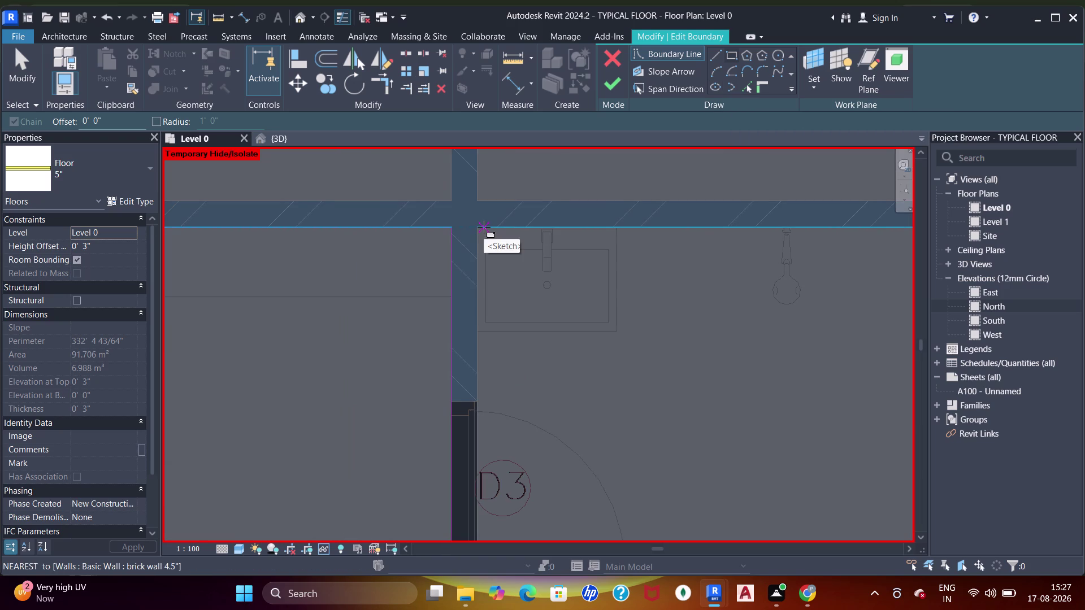
click(482, 227)
scroll(down, 3)
middle_drag(621, 267, 533, 211)
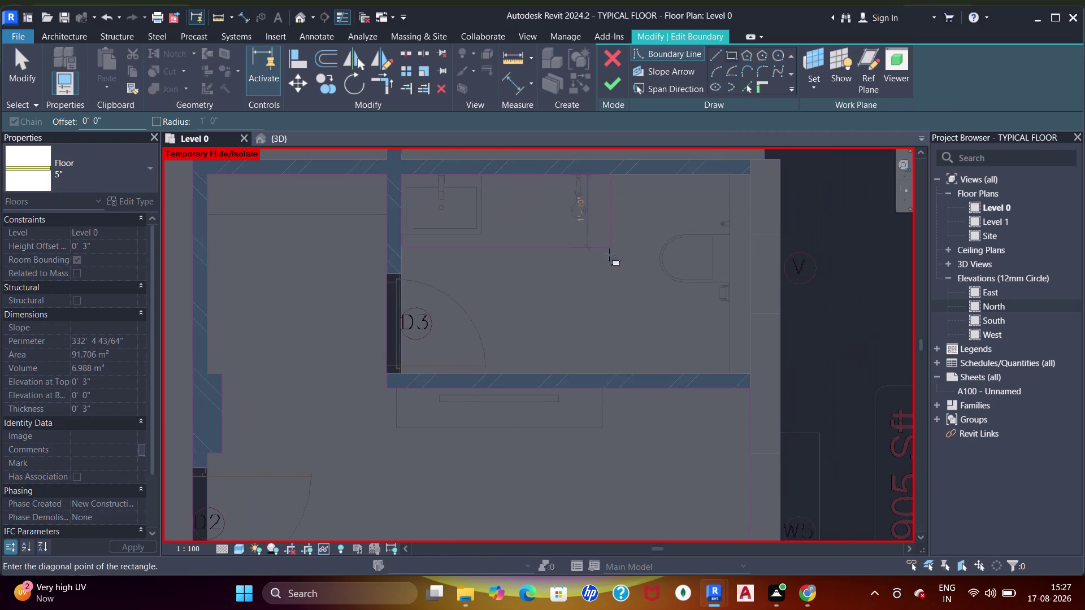
middle_drag(609, 255, 548, 229)
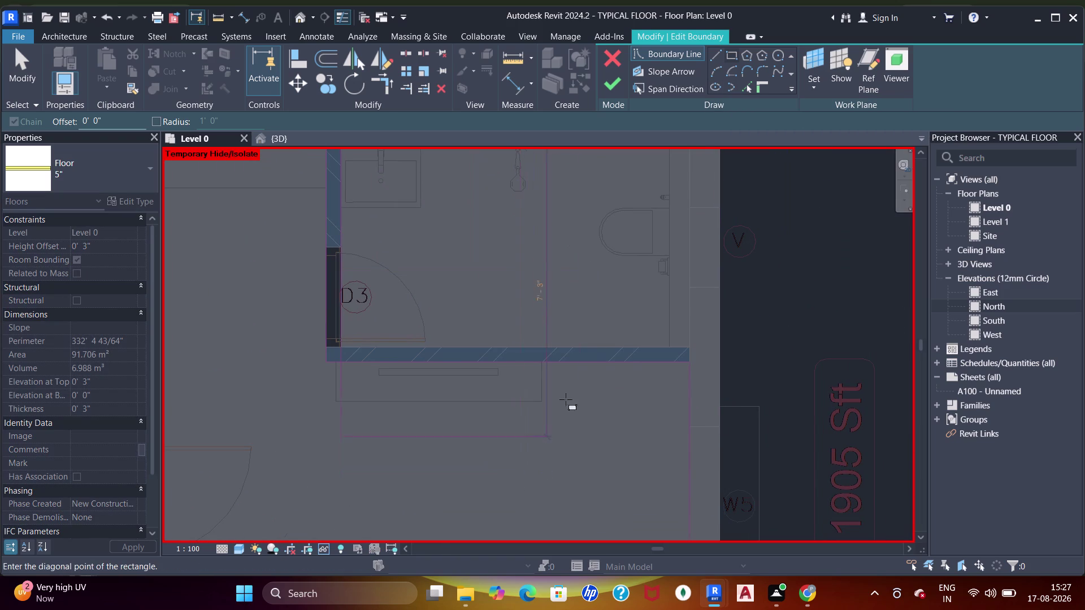
click(692, 344)
Place a rectangle starting at the upper wall corner toward the kitchen.
scroll(down, 3)
middle_drag(644, 245, 644, 353)
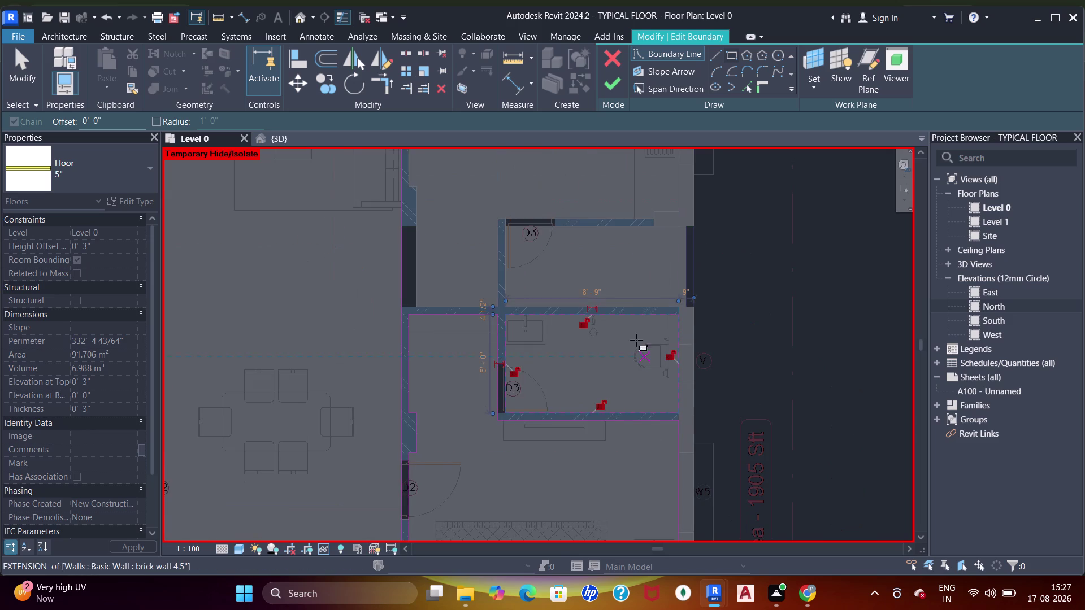
scroll(up, 3)
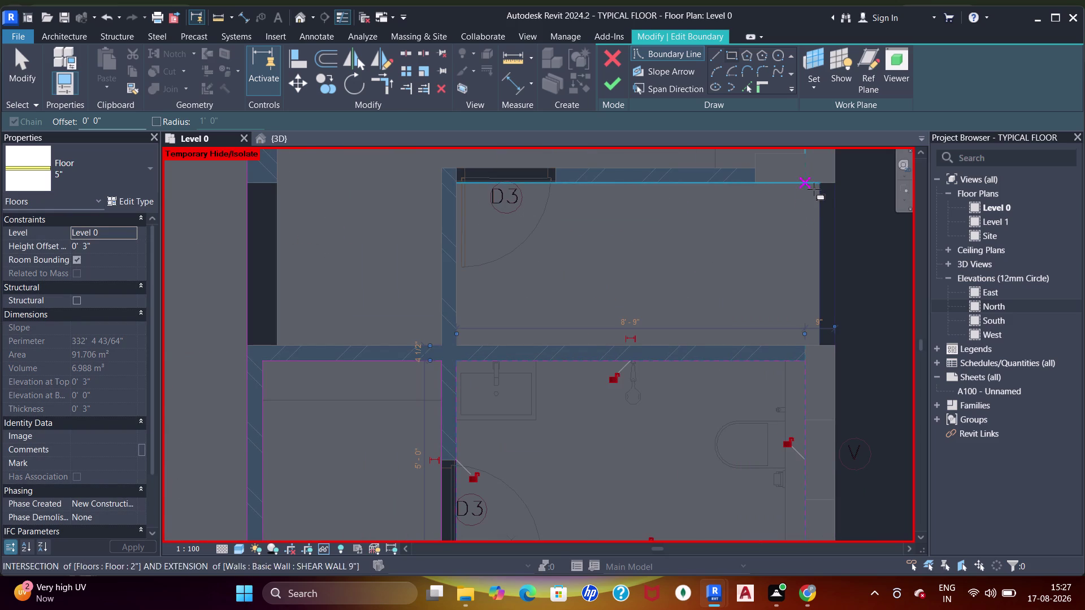
click(816, 187)
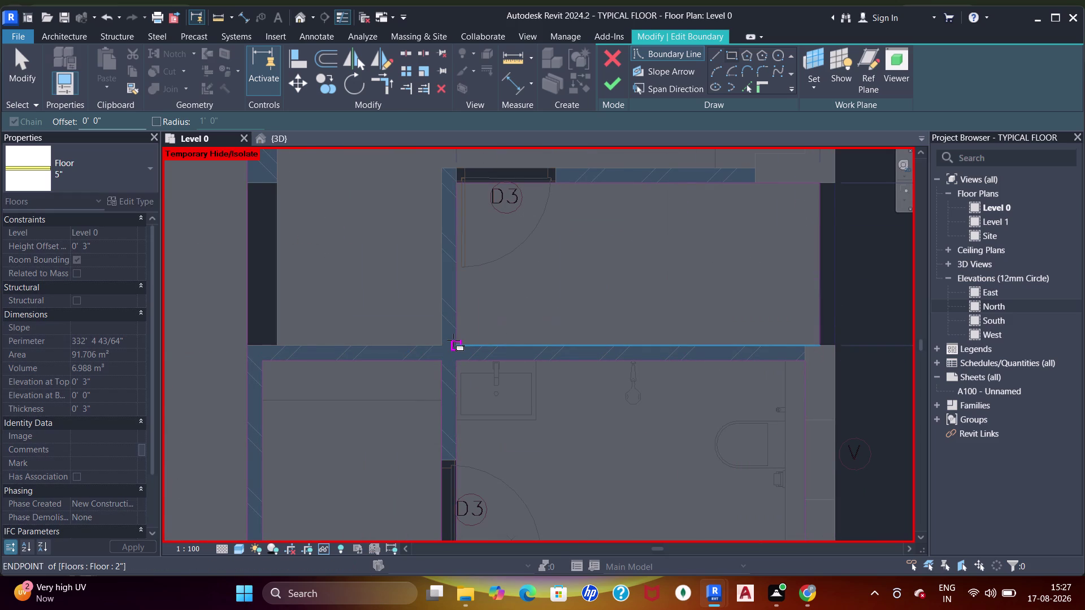
click(453, 340)
scroll(down, 3)
middle_drag(518, 212, 545, 385)
middle_drag(498, 254, 552, 380)
scroll(up, 3)
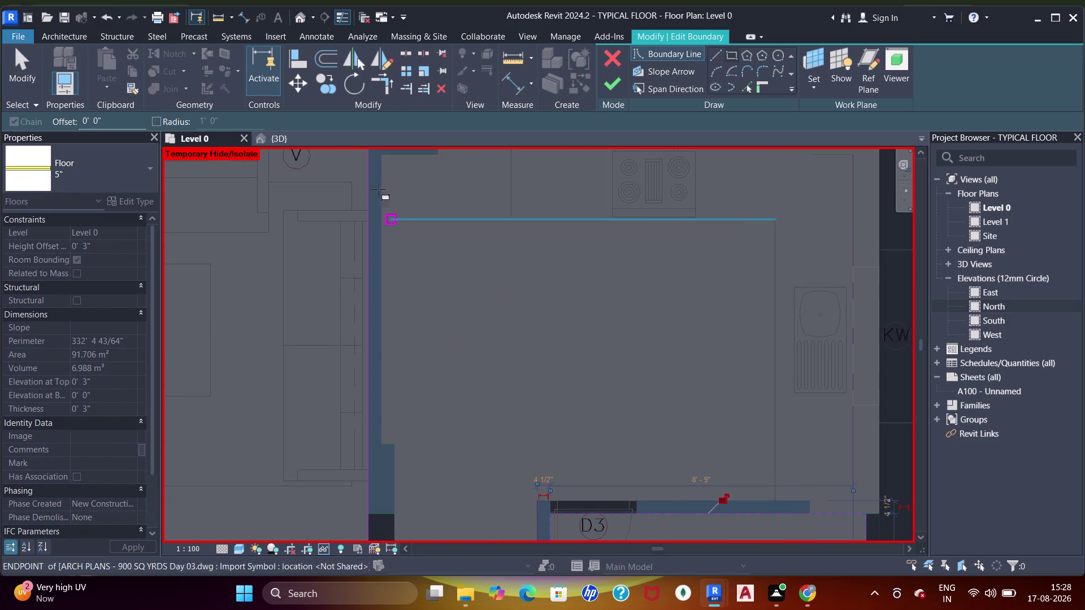
Sketch the kitchen rectangle between its opposite wall corners.
click(380, 156)
middle_drag(514, 323, 395, 238)
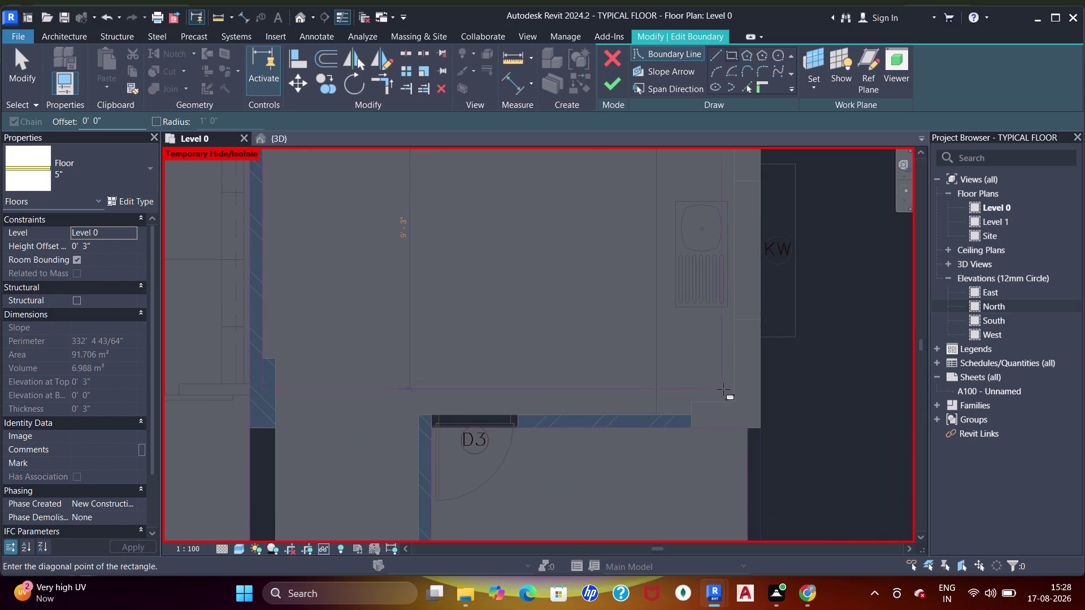
click(737, 401)
middle_drag(649, 306, 648, 426)
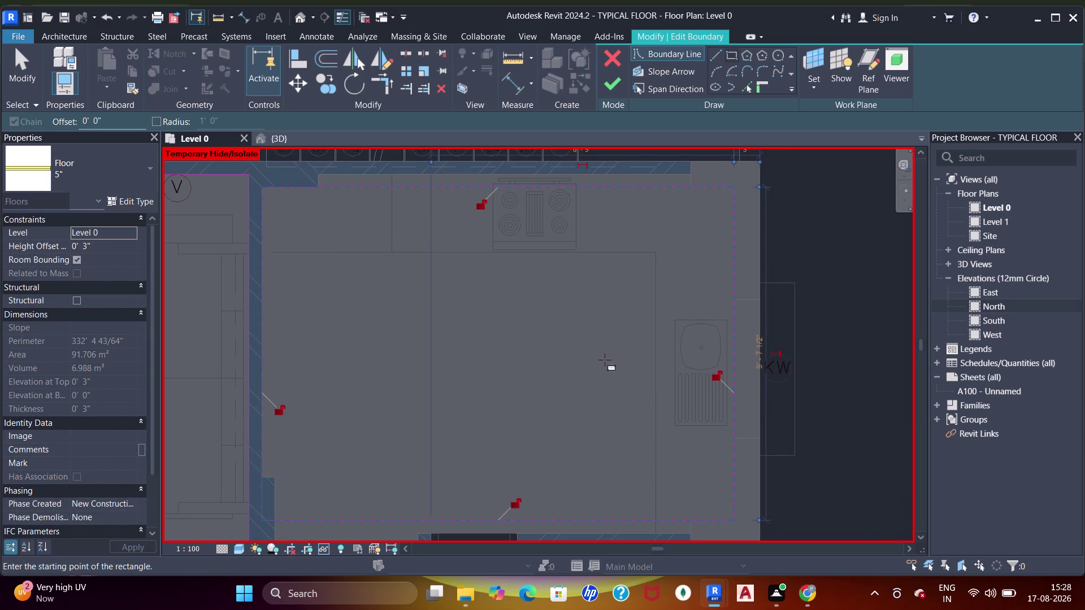
click(742, 87)
scroll(up, 3)
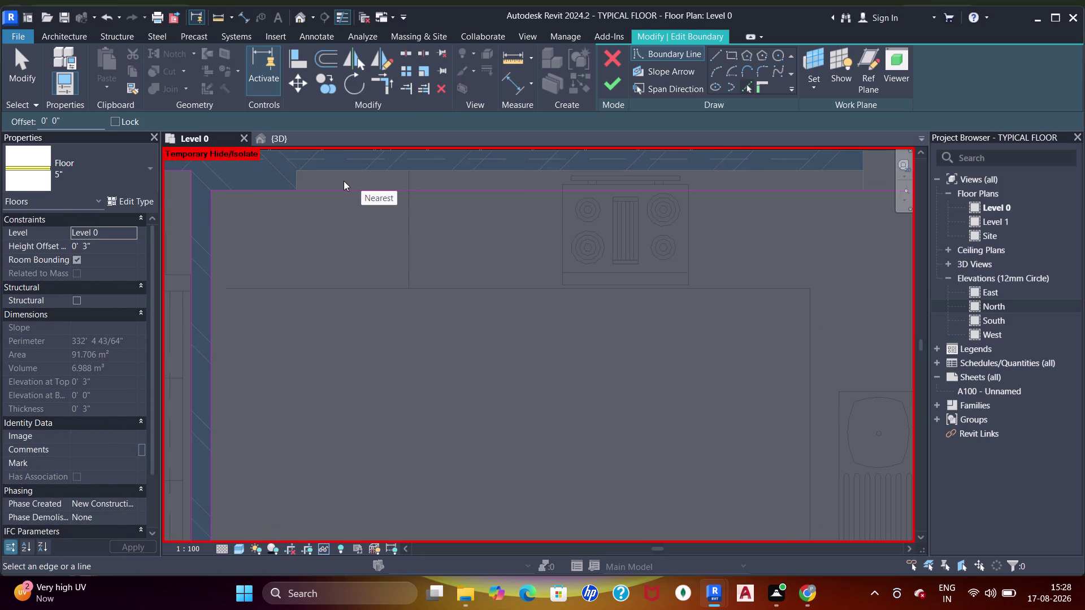
Join the boundary lines along the kitchen wall at the kitchen corner column.
click(297, 178)
click(321, 173)
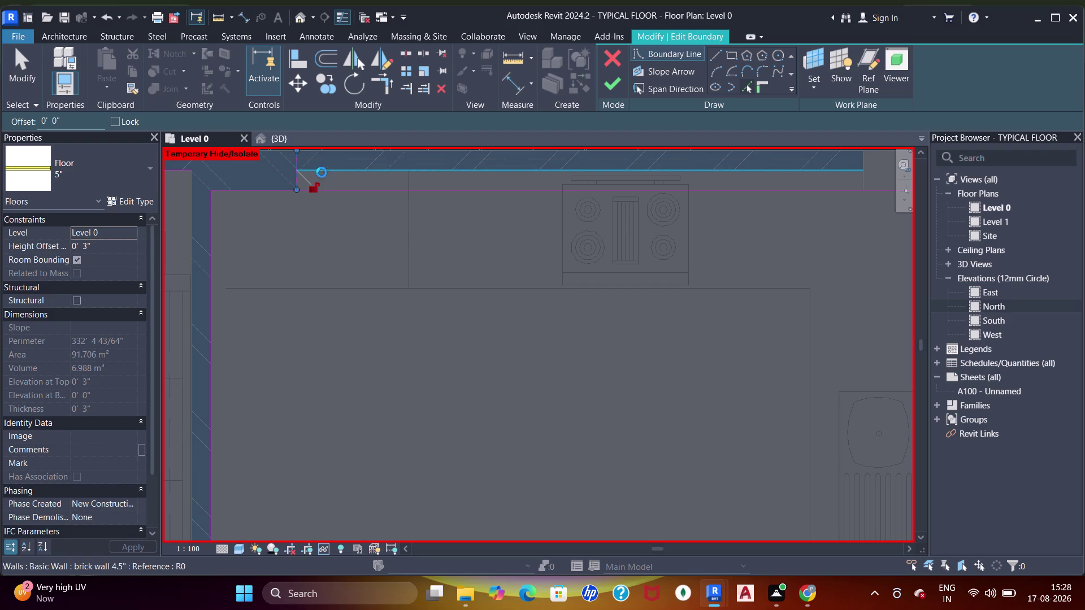
scroll(down, 3)
middle_drag(542, 238, 274, 247)
scroll(up, 3)
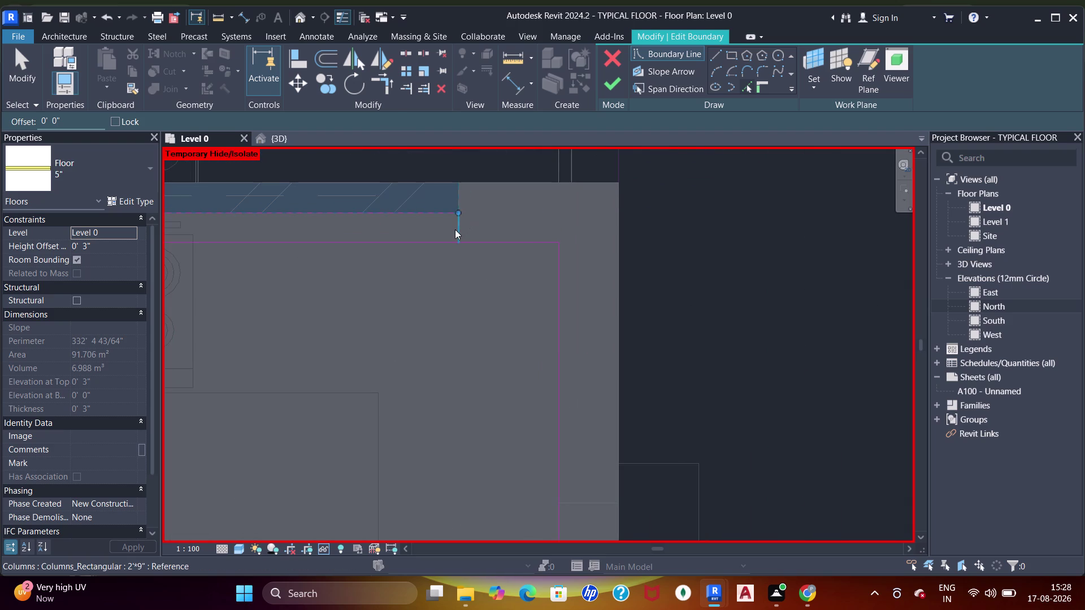
click(455, 229)
Join the boundary lines above door D3 and at the D3 wall corner.
scroll(down, 3)
middle_drag(505, 344, 578, 125)
middle_drag(548, 374, 551, 353)
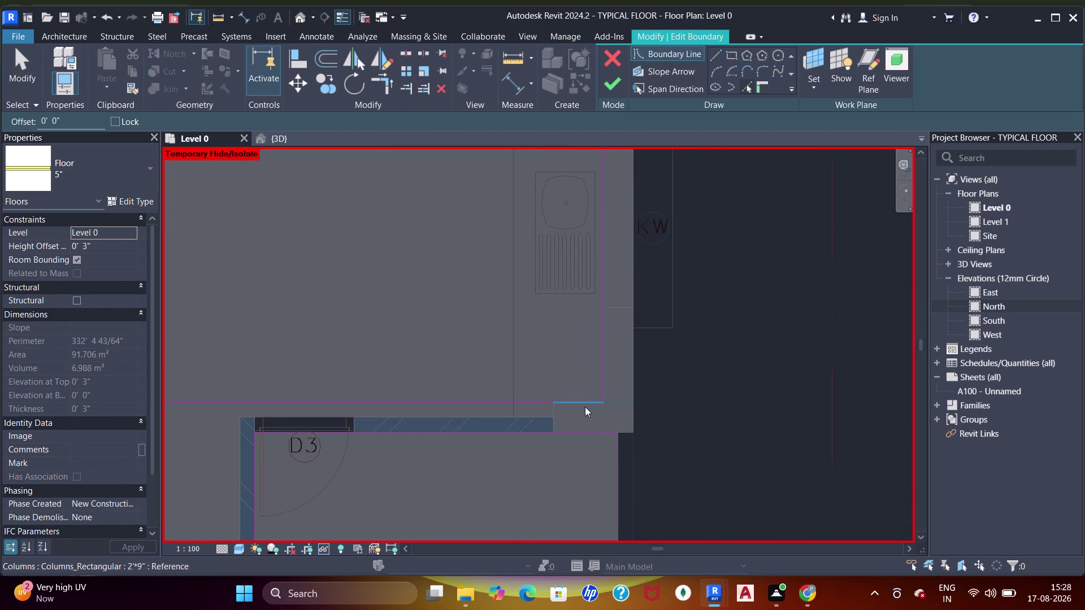
scroll(up, 3)
click(522, 421)
click(506, 430)
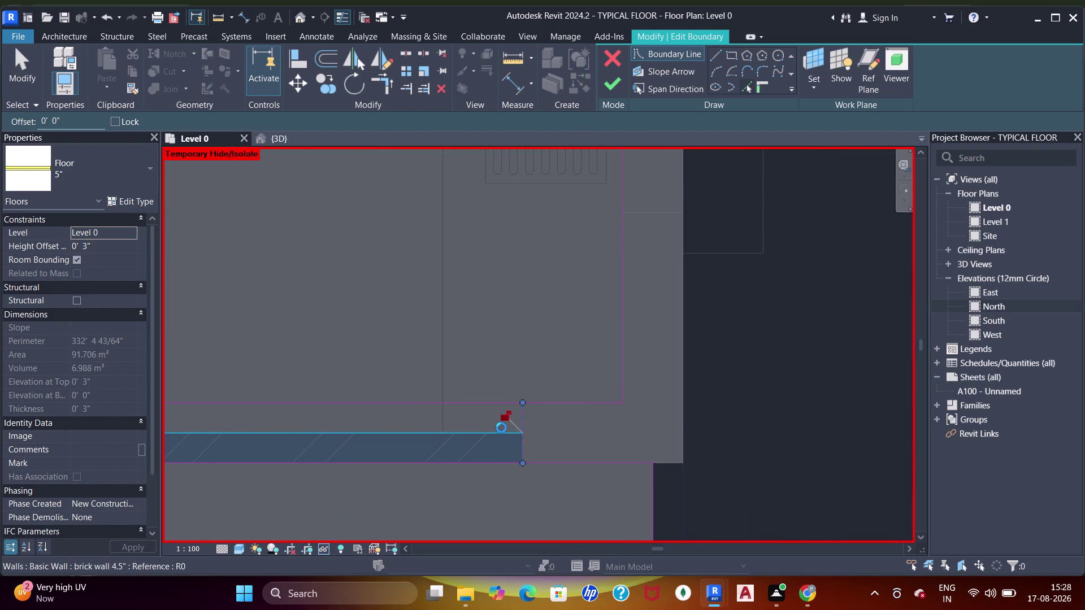
scroll(down, 3)
middle_drag(403, 333, 734, 289)
scroll(up, 3)
click(385, 412)
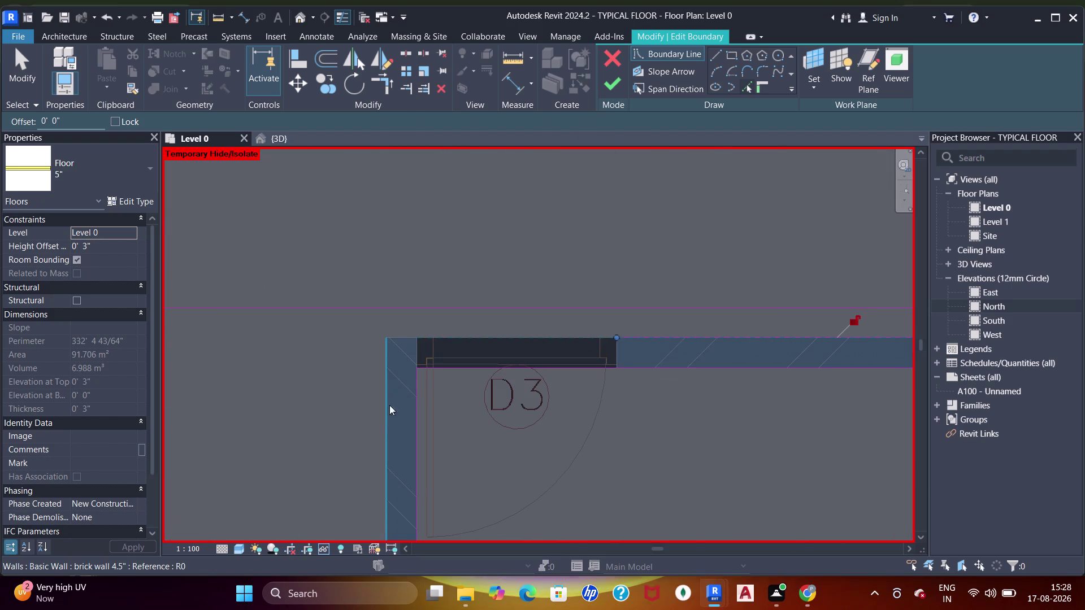
Join lines at the bathroom wall and column edge, then finish a short wall-edge line.
scroll(down, 3)
middle_drag(446, 369, 556, 154)
click(504, 308)
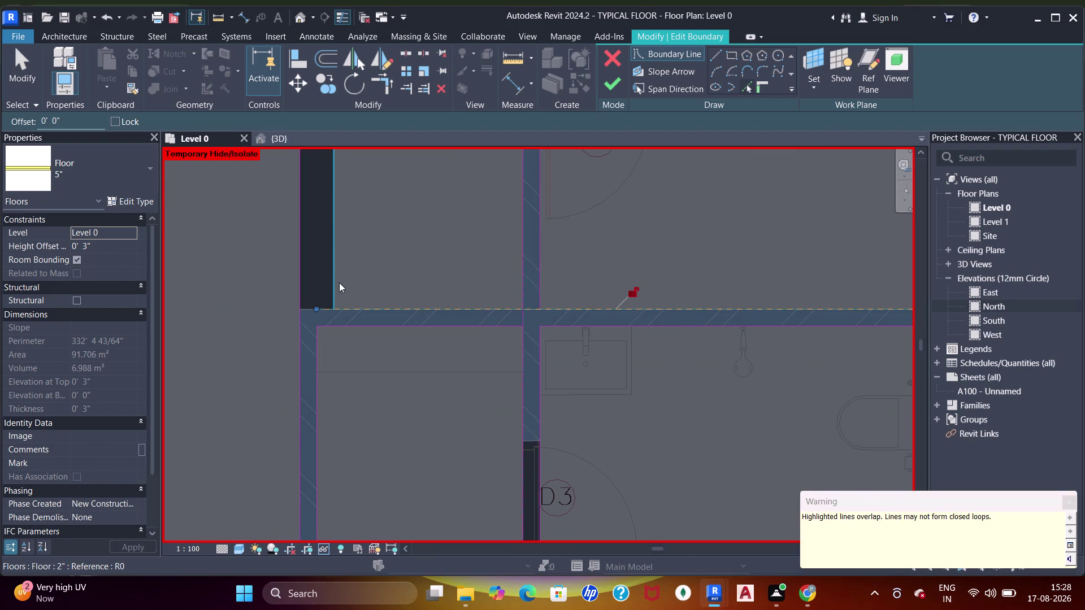
click(338, 280)
middle_drag(350, 201, 354, 393)
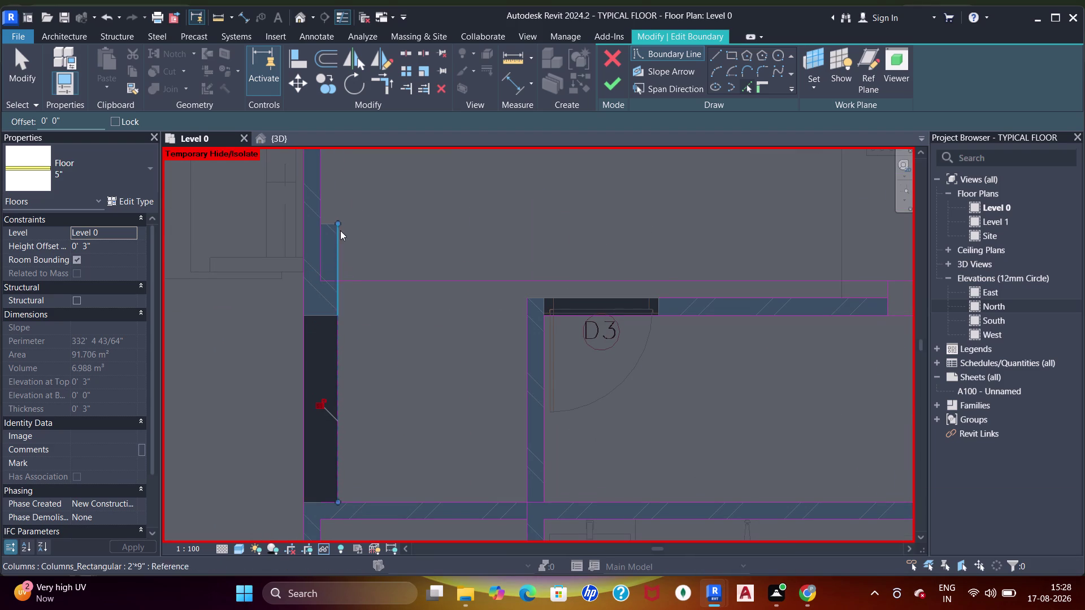
scroll(up, 3)
click(327, 225)
scroll(down, 3)
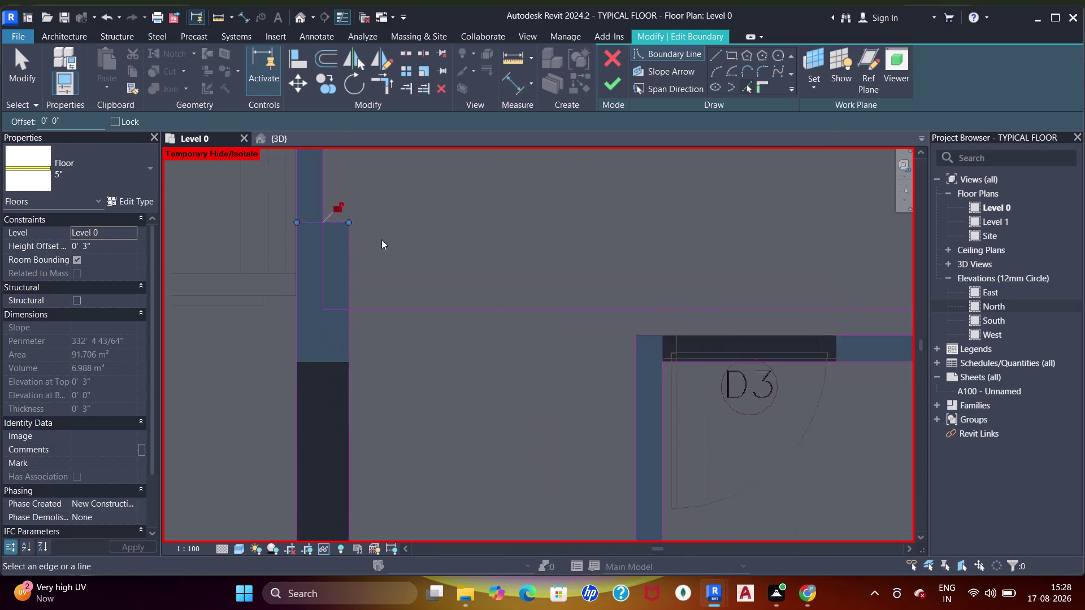
scroll(down, 3)
middle_drag(417, 340, 375, 240)
key(Escape)
key(Escape)
Trim/Extend (TR) the left-wall and D3-side boundary lines into corners.
key(t)
key(r)
click(322, 369)
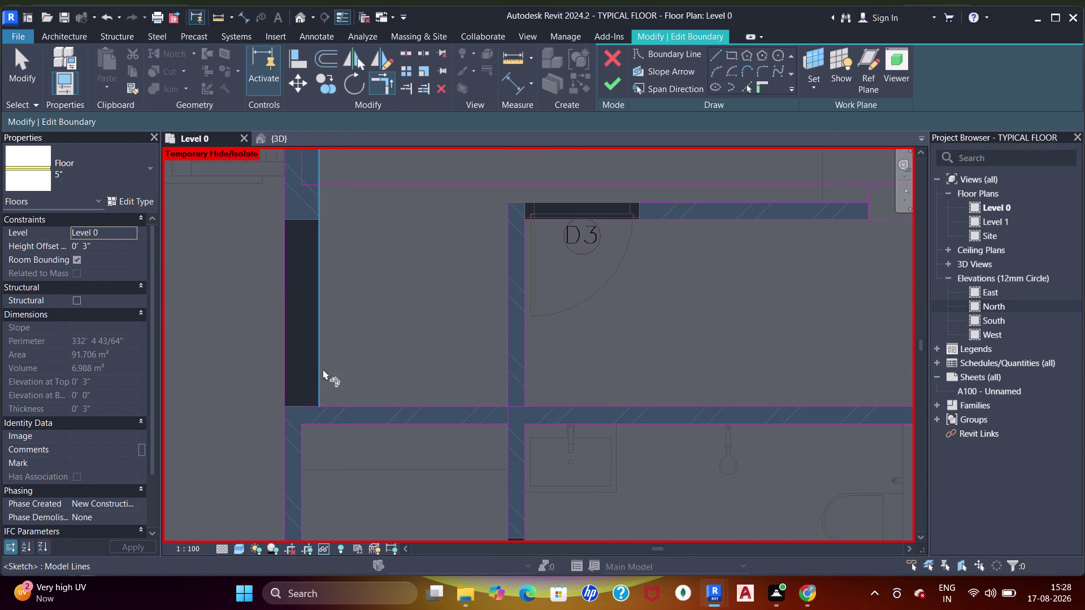
click(340, 401)
click(379, 402)
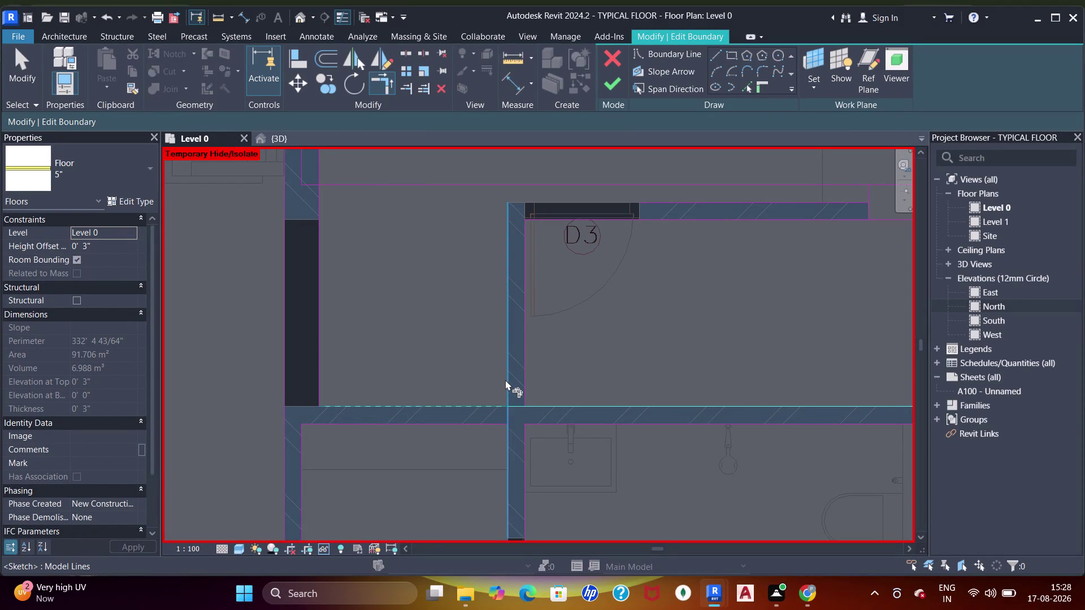
click(505, 380)
drag(504, 331, 507, 324)
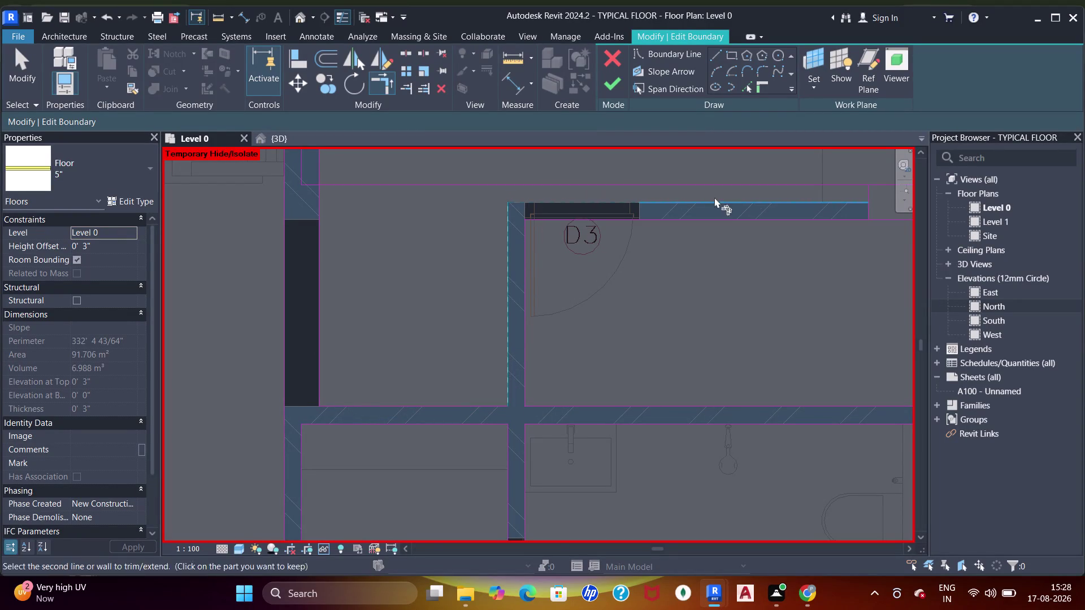
click(688, 202)
Trim the top boundary lines into the room's upper right corner.
scroll(down, 3)
middle_drag(705, 204, 569, 254)
scroll(up, 3)
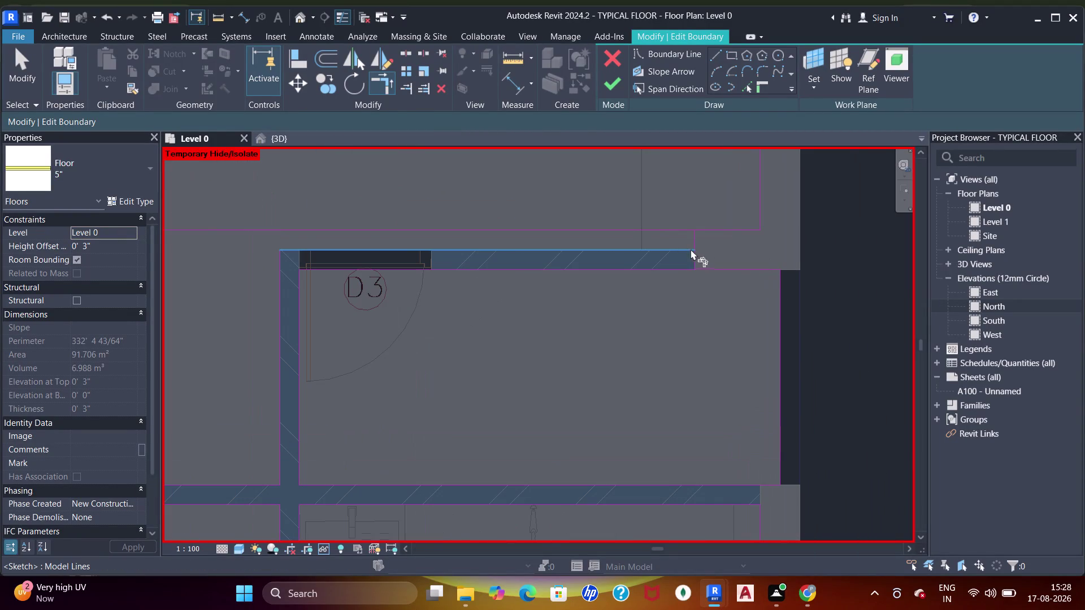
click(686, 250)
click(692, 239)
click(697, 237)
click(703, 232)
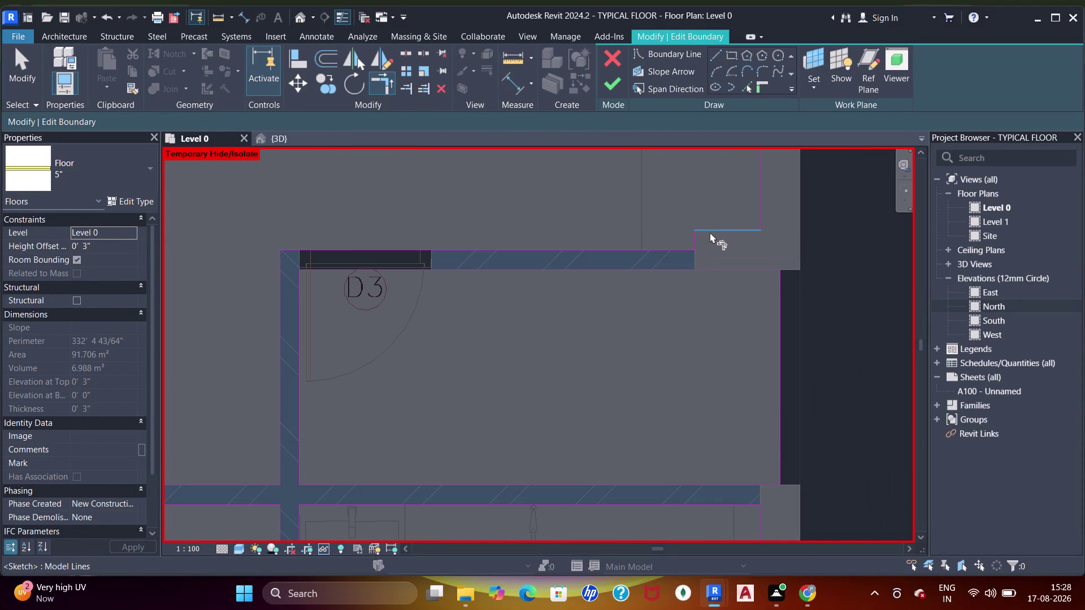
middle_drag(705, 241, 664, 323)
Trim the kitchen's top boundary line to its corner and dismiss the elements-joined error.
click(684, 309)
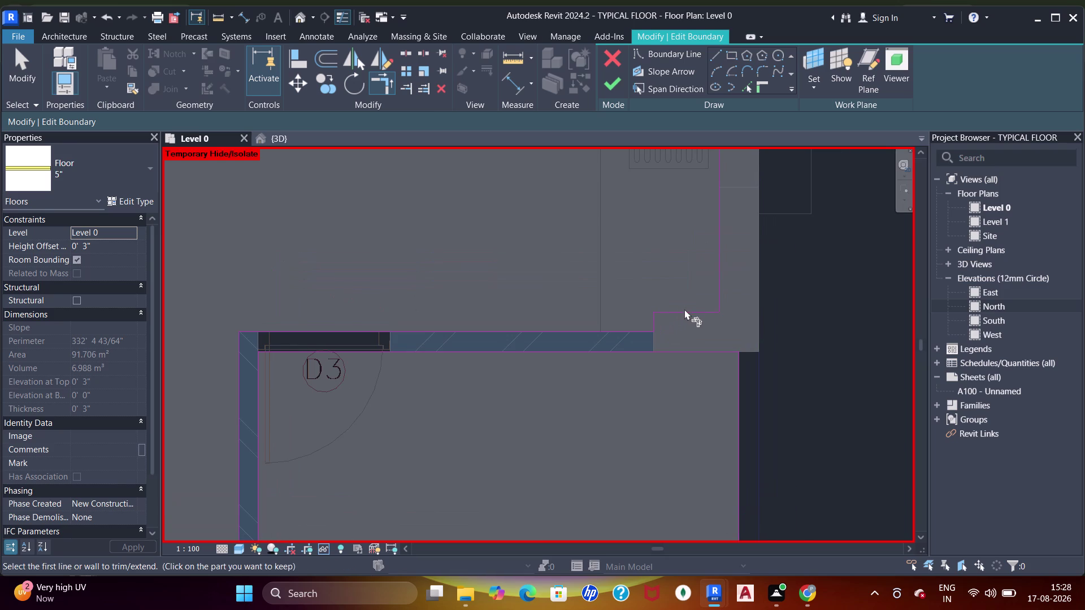
drag(716, 286, 717, 292)
scroll(down, 3)
middle_drag(711, 222, 739, 449)
scroll(up, 3)
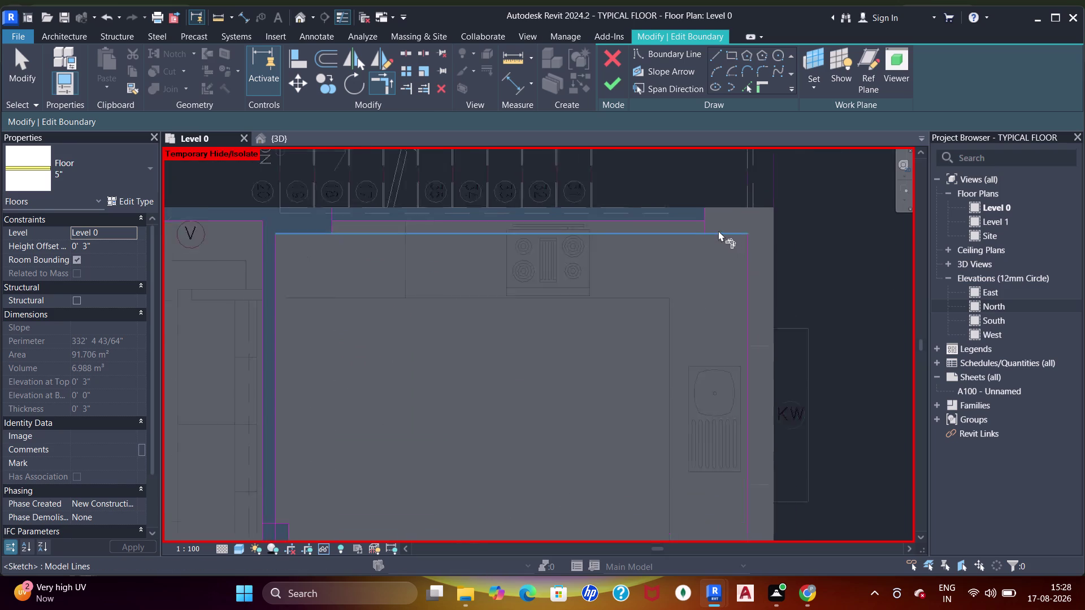
scroll(up, 3)
scroll(down, 3)
middle_drag(658, 237, 659, 253)
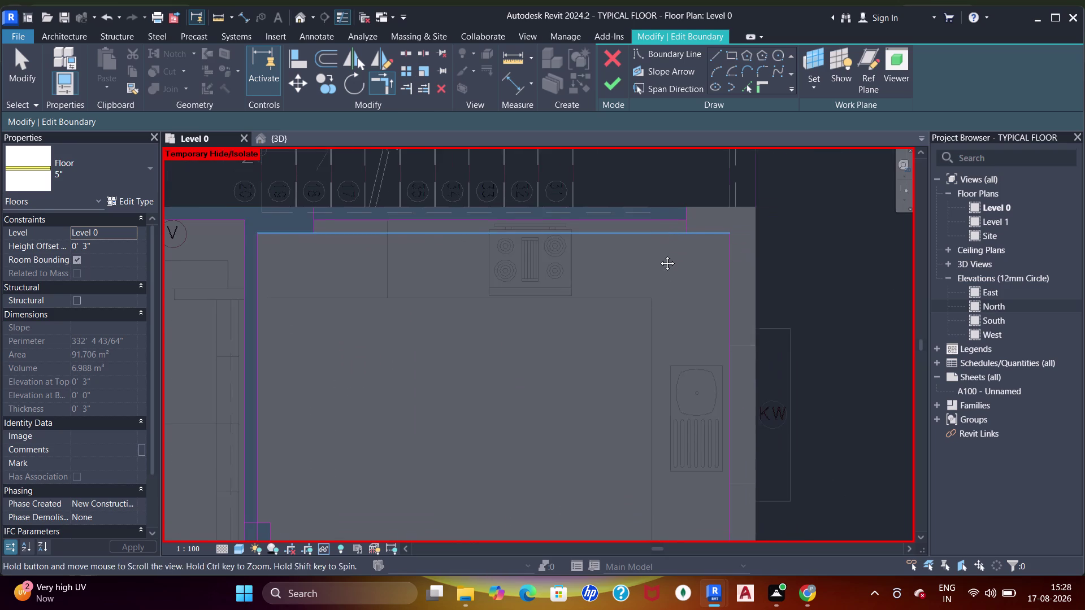
middle_drag(658, 254, 658, 268)
scroll(up, 3)
click(696, 258)
click(727, 279)
scroll(down, 3)
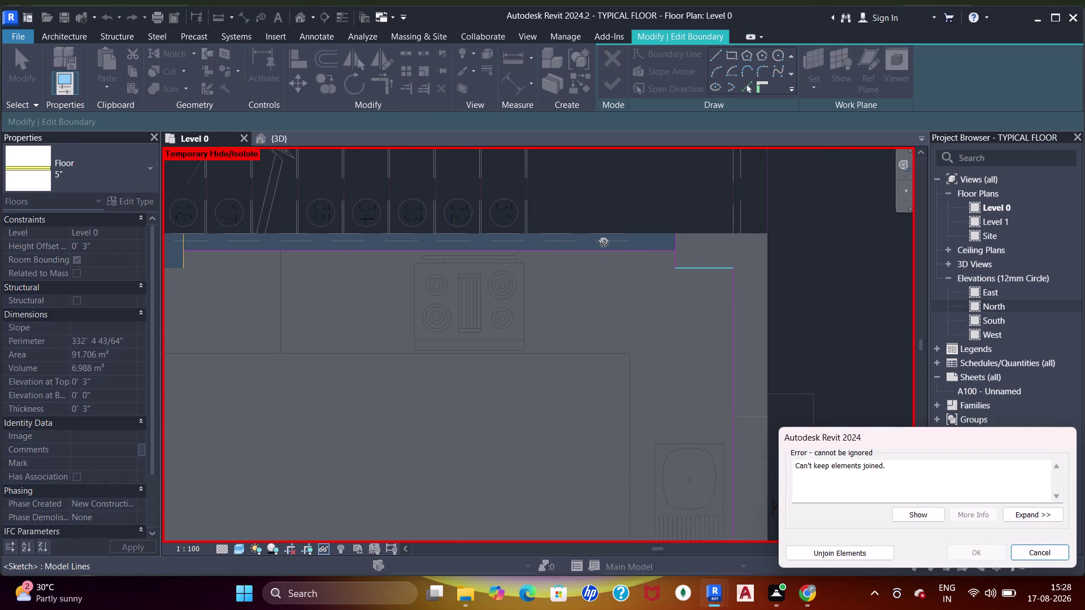
click(834, 548)
Retry the kitchen corner trim with the matching pair of lines.
middle_drag(634, 352, 669, 375)
scroll(up, 3)
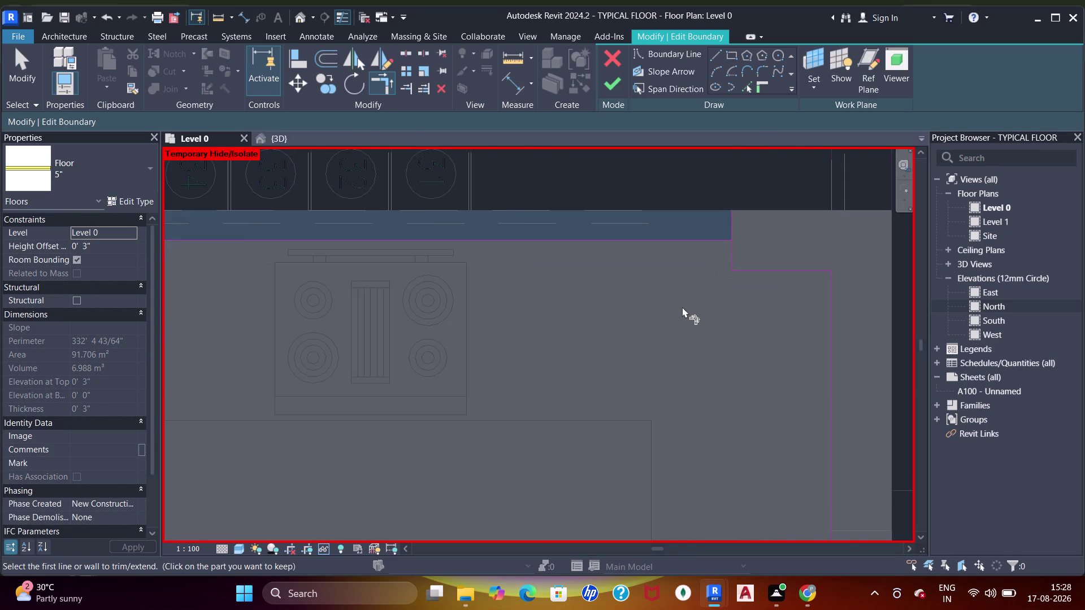
click(699, 234)
click(733, 249)
click(714, 243)
Trim the upper boundary lines into a corner near the V tag.
scroll(down, 3)
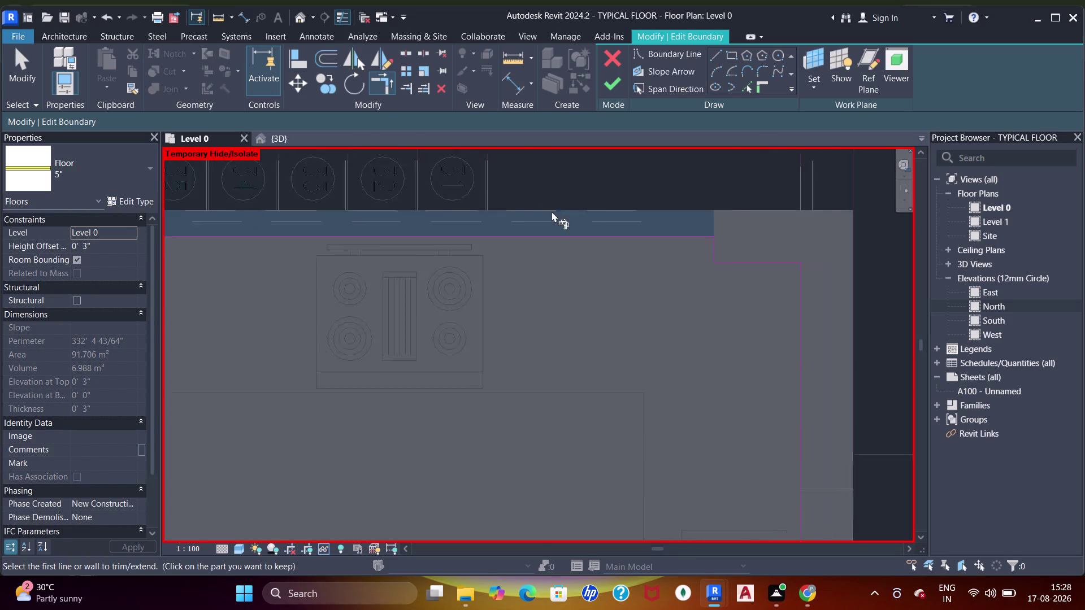
middle_drag(410, 282, 886, 292)
scroll(up, 3)
click(647, 198)
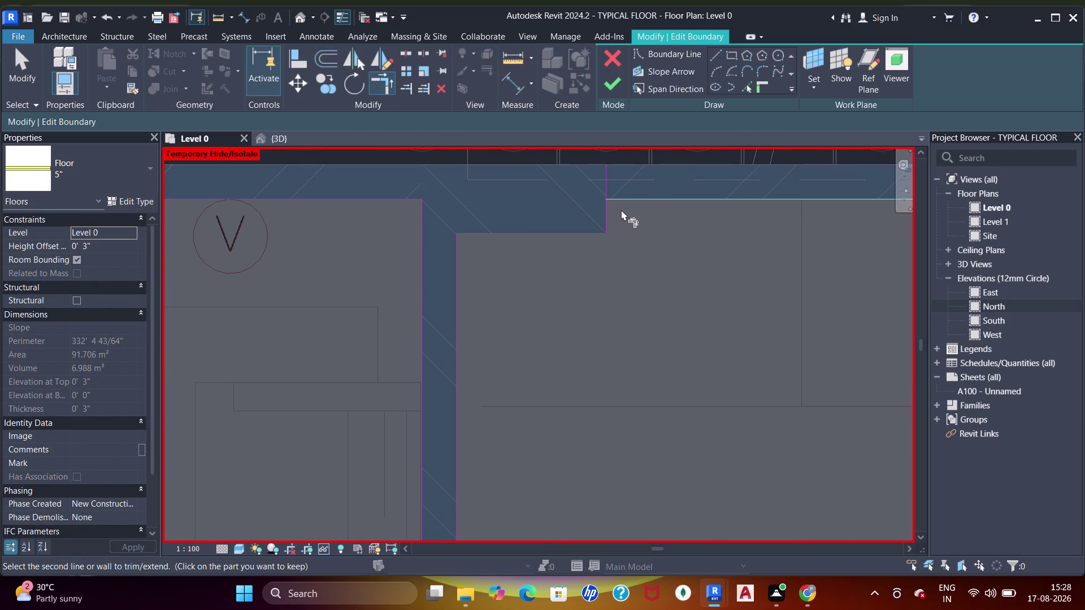
click(608, 222)
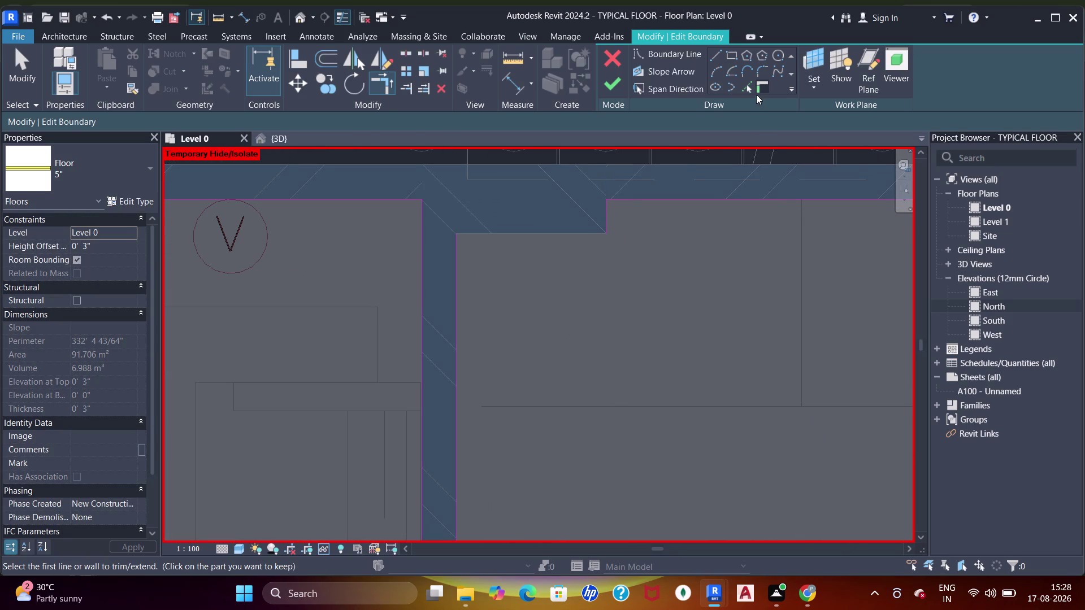
Draw a straight boundary line along the wall face.
click(751, 88)
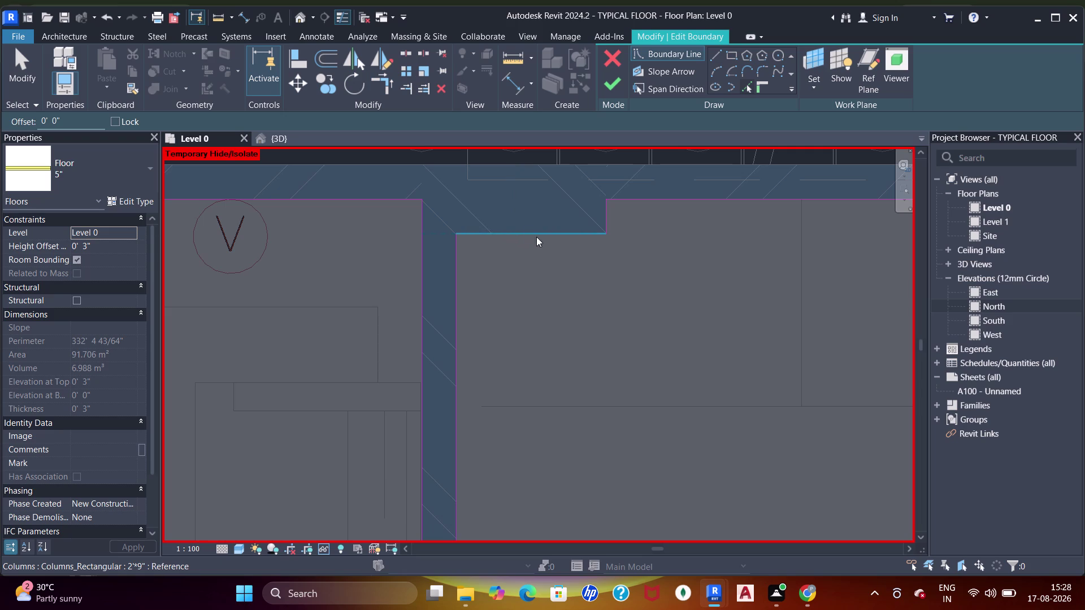
click(536, 237)
key(Escape)
key(Escape)
Restart Trim/Extend (TR) and pick the new wall-face line.
key(t)
key(r)
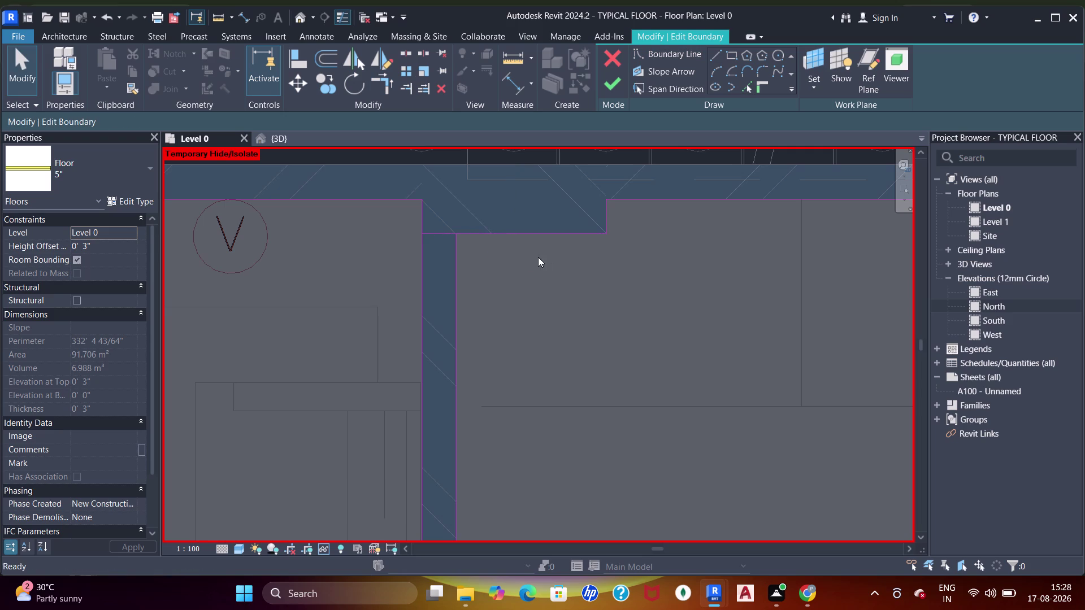
drag(459, 282, 465, 280)
click(483, 236)
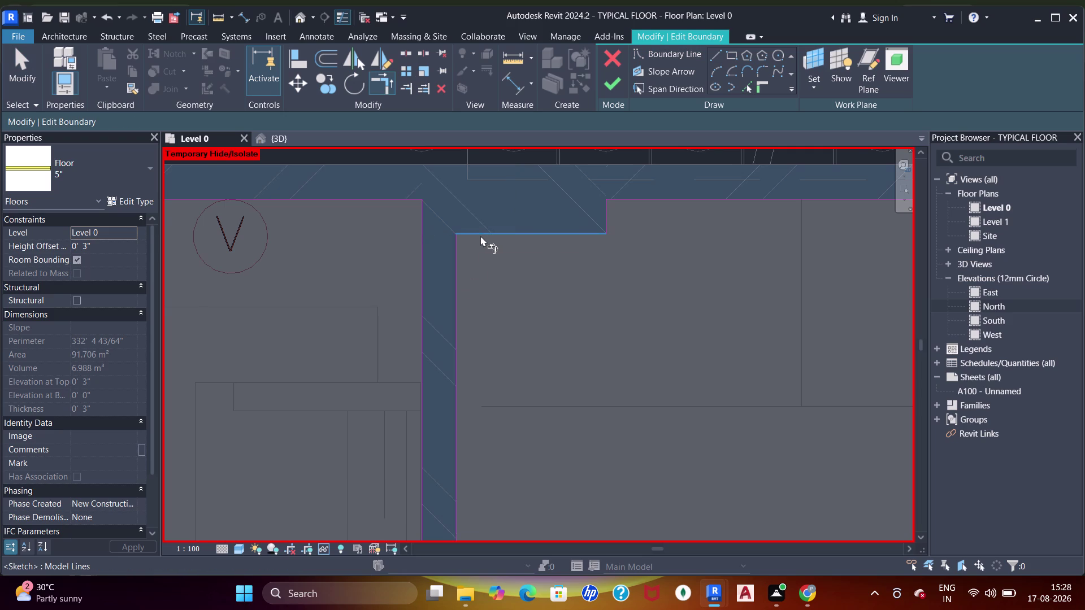
scroll(down, 3)
middle_drag(487, 324, 492, 238)
Trim the west-wall line and short crossing line into a corner.
middle_drag(492, 300, 500, 190)
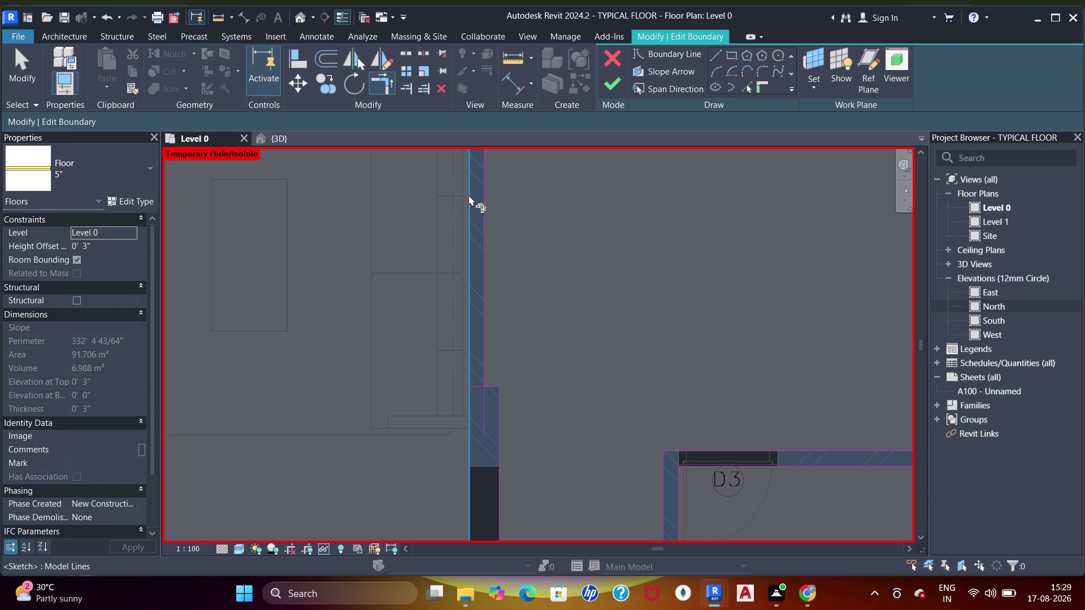
middle_drag(440, 306, 442, 290)
scroll(up, 3)
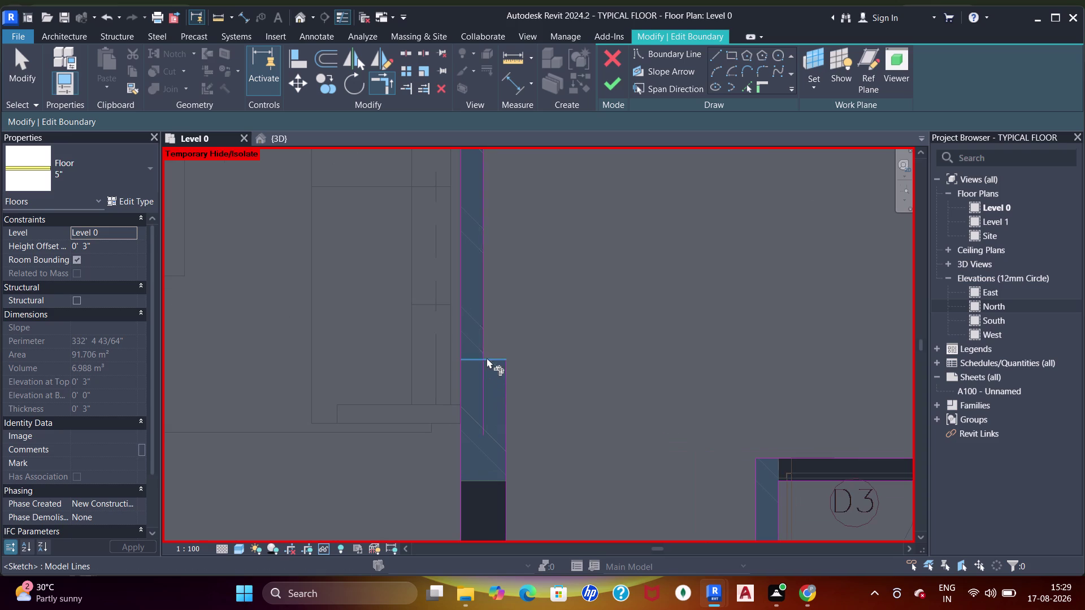
click(482, 347)
click(491, 361)
click(503, 379)
Review the D3 room outline along the west wall and cancel the command.
middle_drag(533, 460, 498, 235)
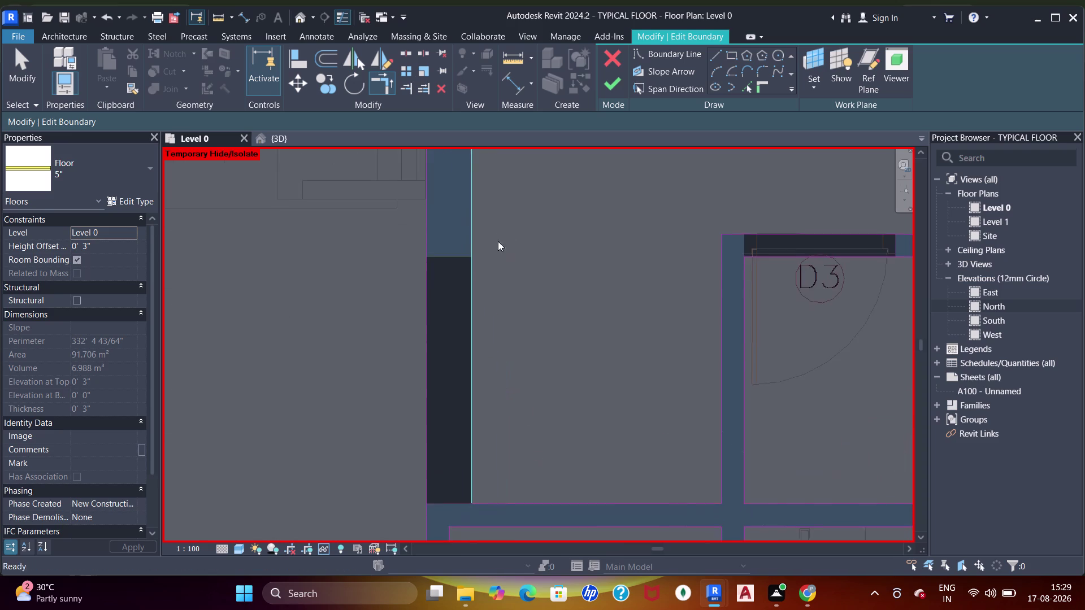
scroll(down, 3)
middle_drag(511, 335, 510, 311)
click(522, 405)
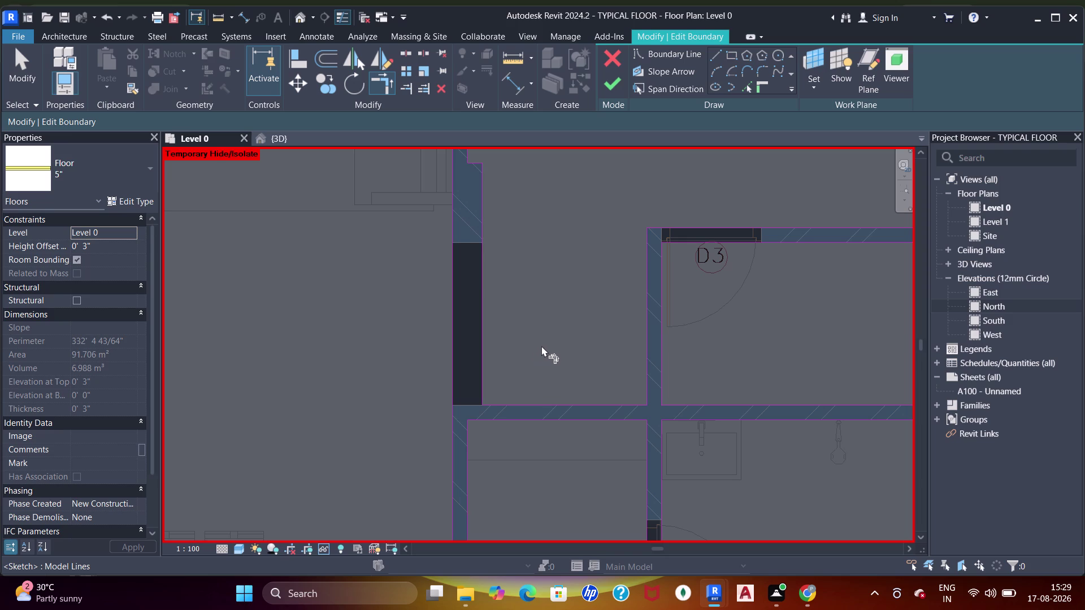
scroll(down, 3)
middle_drag(516, 258, 491, 338)
key(Escape)
Zoom out to check the kitchen corners and the whole apartment sketch.
scroll(down, 3)
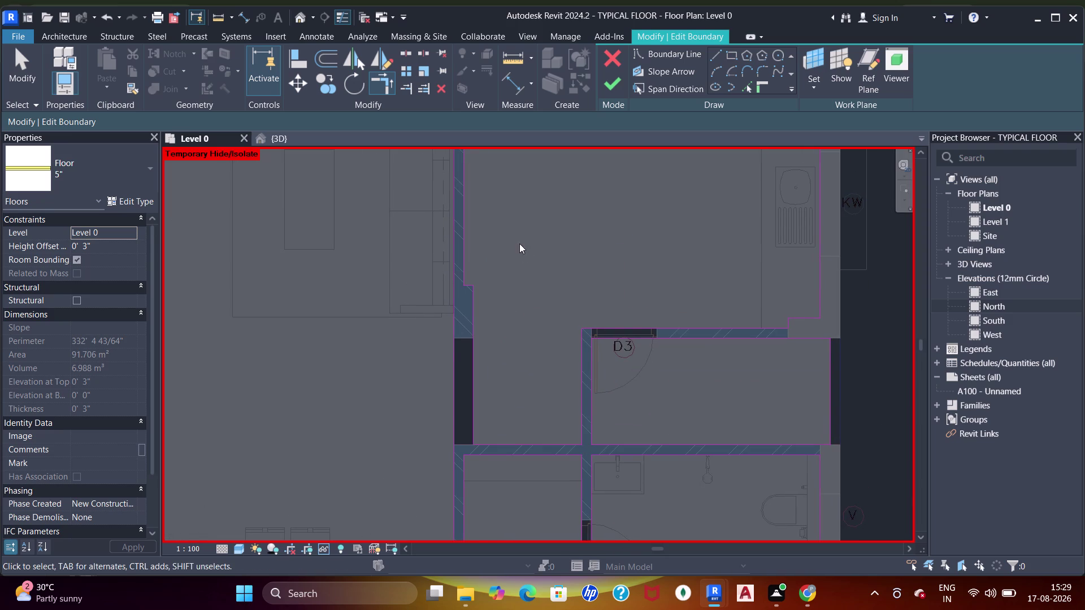
scroll(down, 3)
middle_drag(520, 325, 507, 418)
middle_drag(504, 287, 502, 308)
middle_drag(610, 343, 610, 273)
scroll(up, 3)
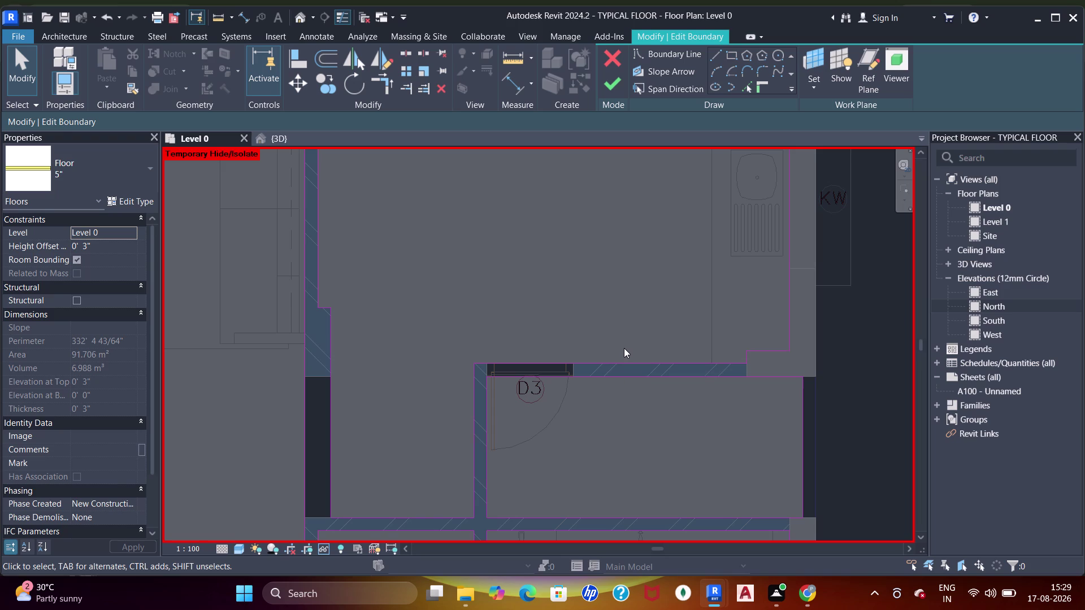
scroll(down, 3)
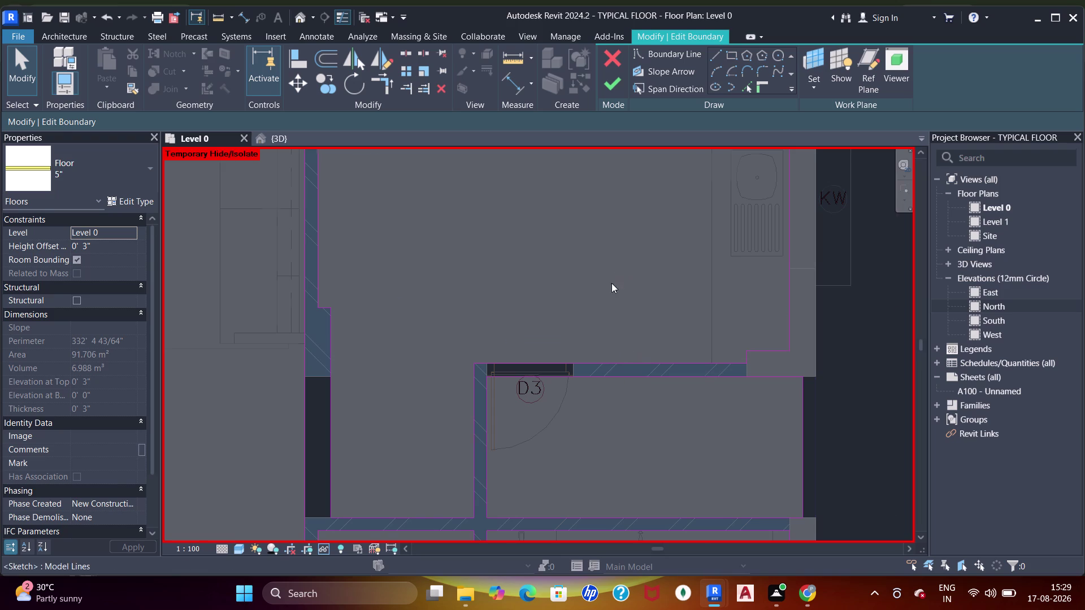
scroll(down, 3)
middle_drag(630, 265, 652, 316)
scroll(down, 3)
middle_drag(599, 300, 664, 240)
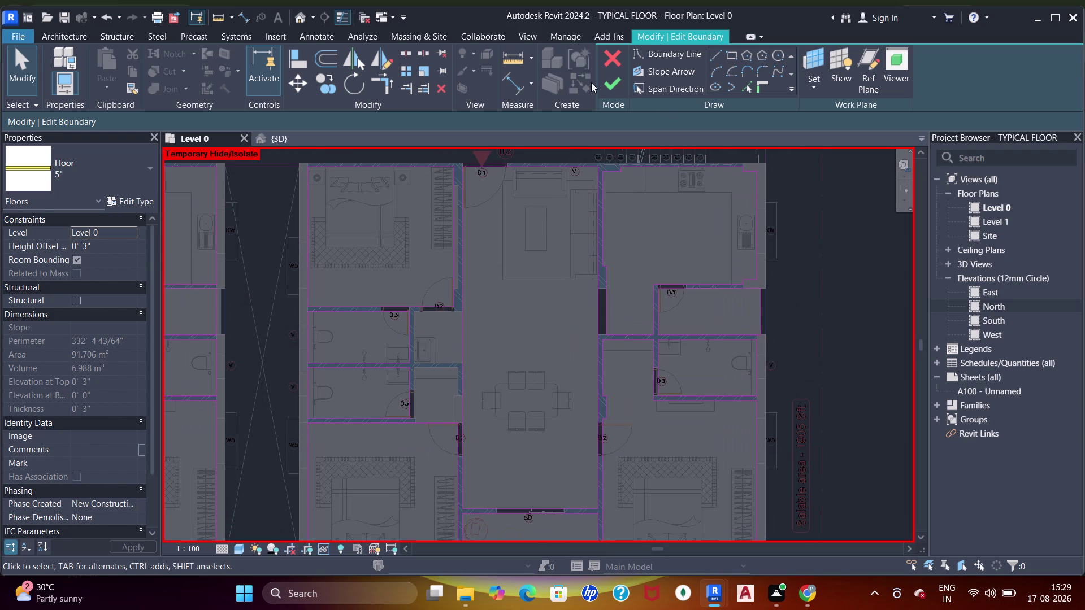
Finish Edit Mode to create the 5" Level 0 floor, then pan to review it.
click(609, 85)
scroll(down, 3)
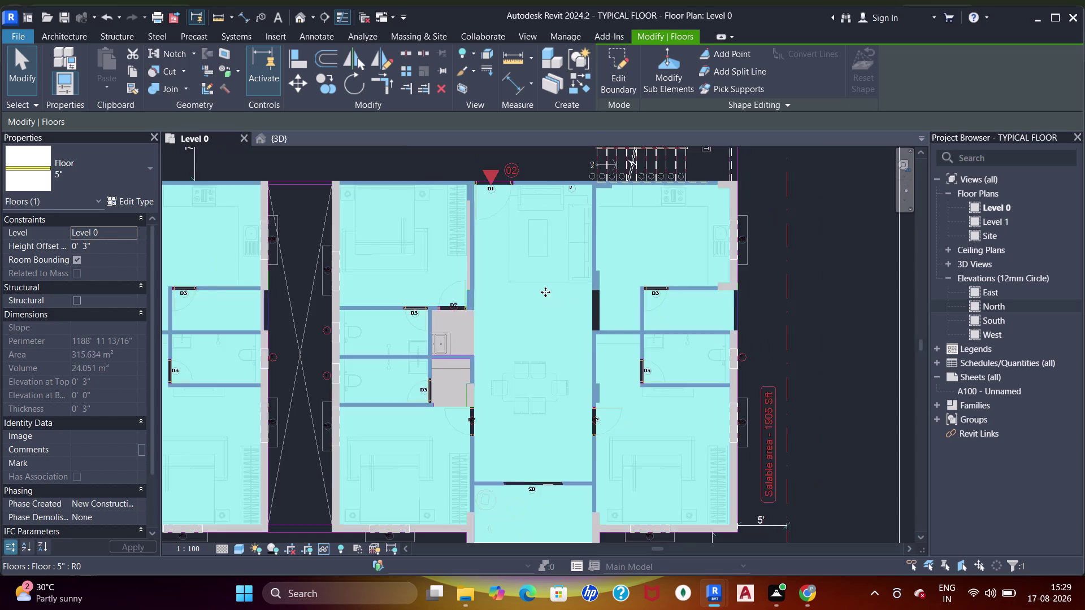
middle_drag(266, 349, 478, 327)
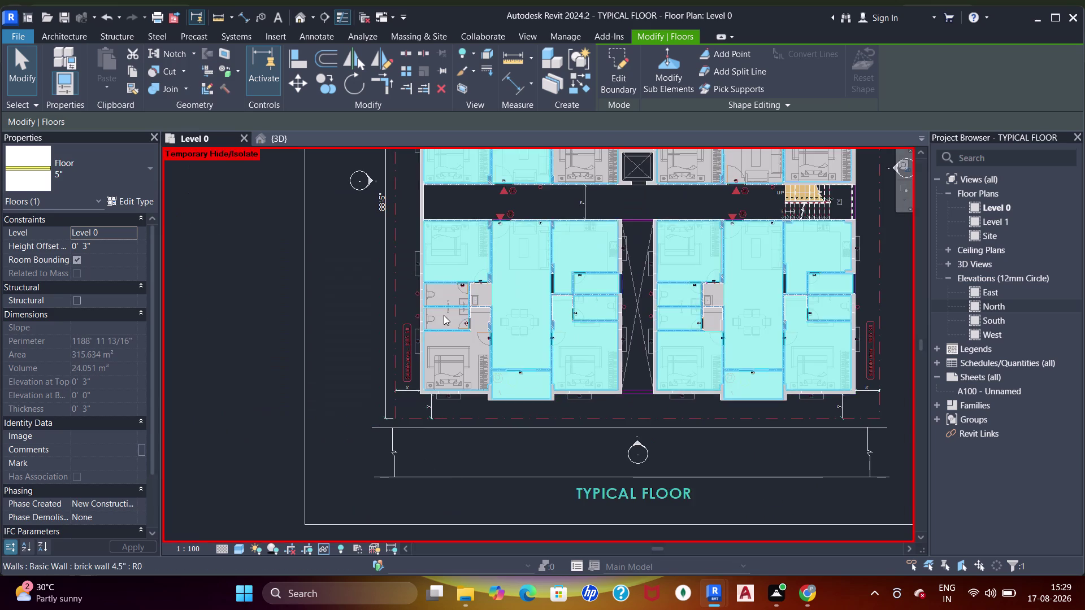
scroll(up, 3)
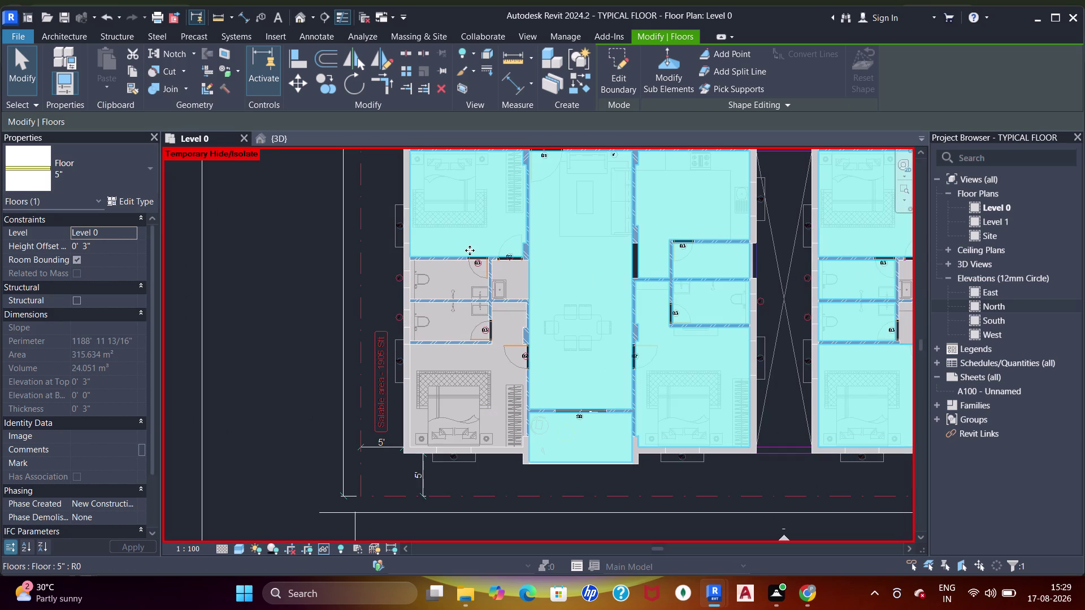